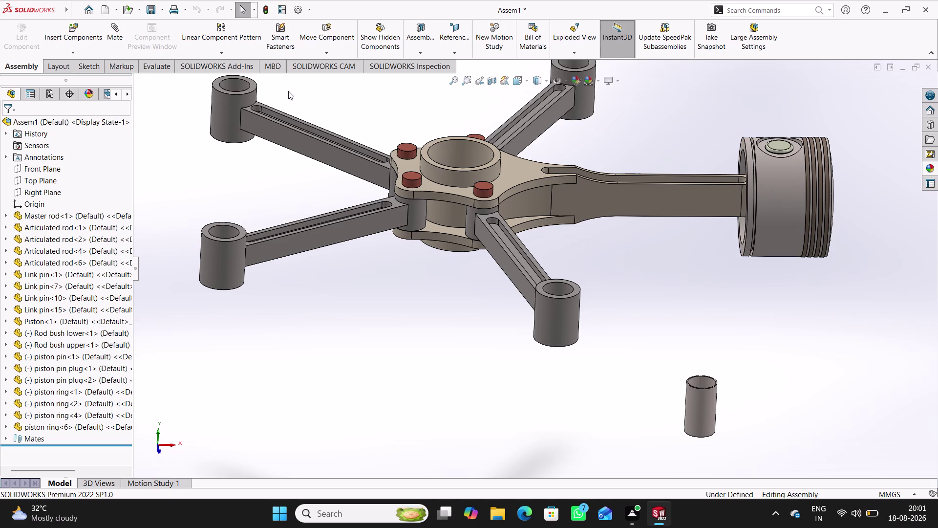
Orbit to the piston side and start Copy with Mates from the Insert Components dropdown.
middle_drag(637, 217, 591, 231)
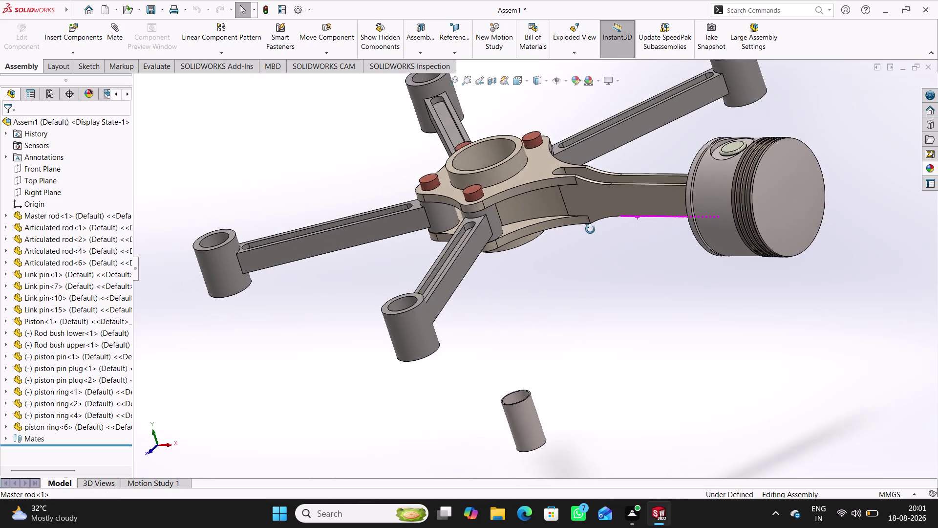
middle_drag(591, 232, 615, 271)
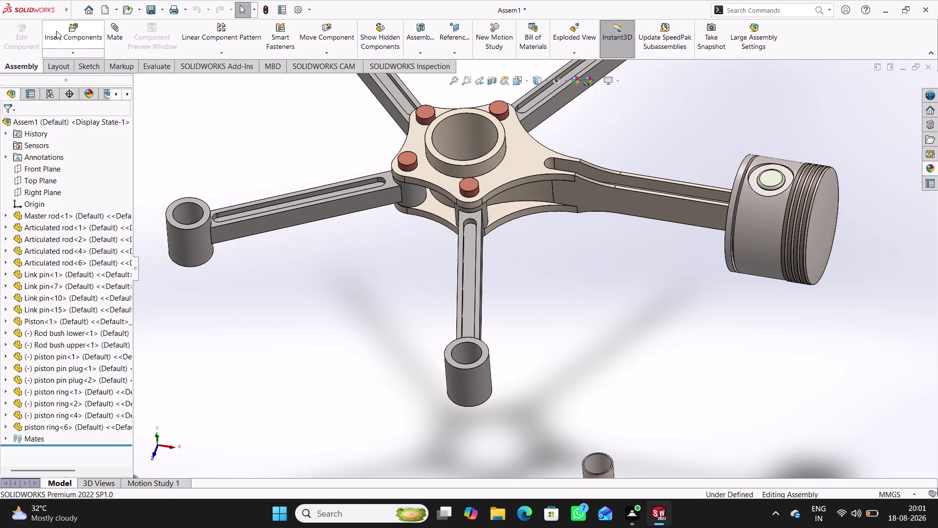
click(67, 34)
click(24, 124)
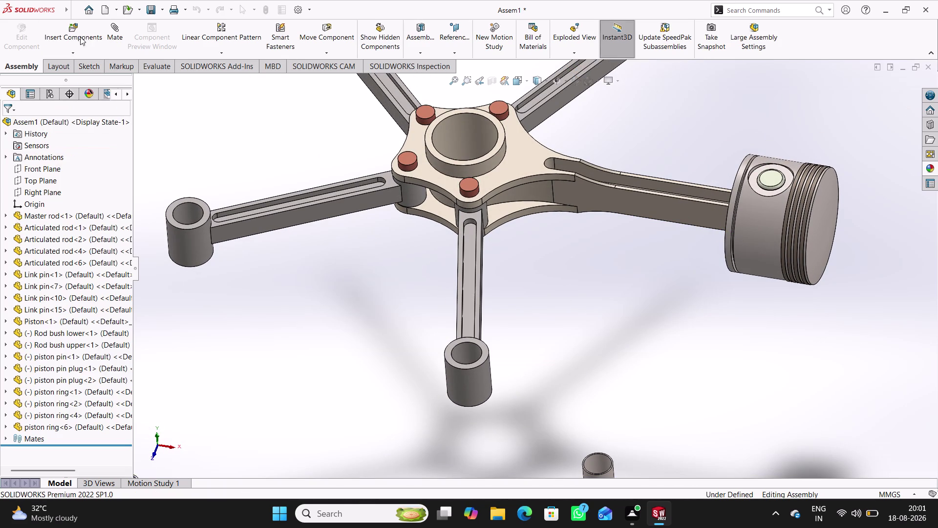
click(80, 50)
click(98, 100)
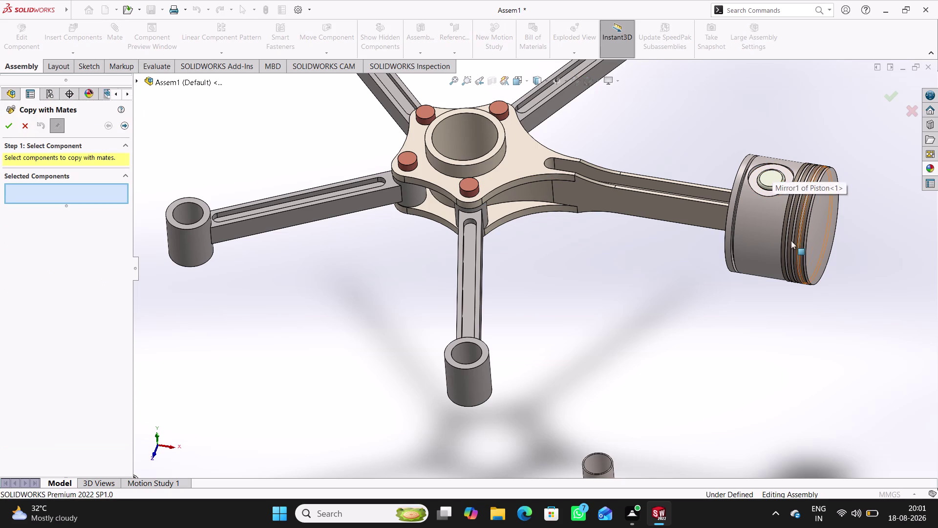
Select the piston pin plug, the piston and piston rings 1, 2, 4 and 6 to copy.
click(772, 182)
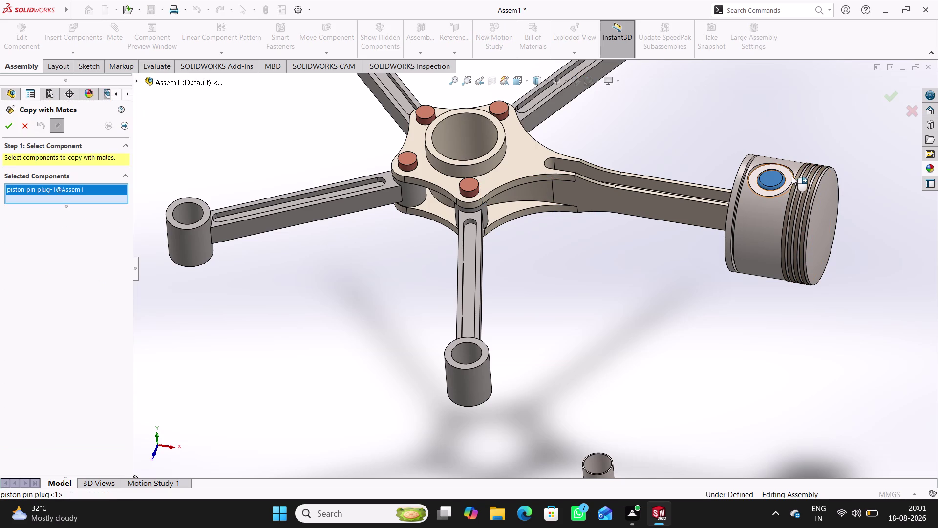
click(788, 173)
scroll(down, 3)
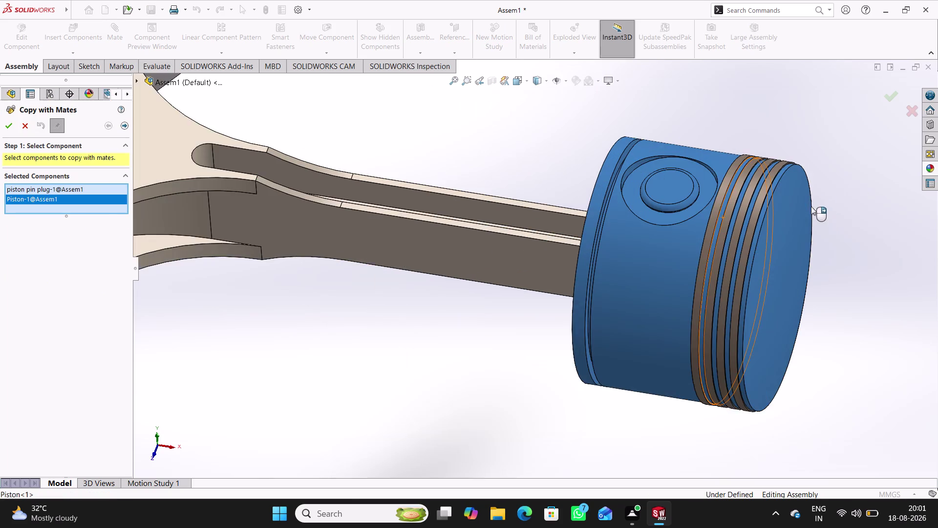
scroll(down, 3)
click(617, 165)
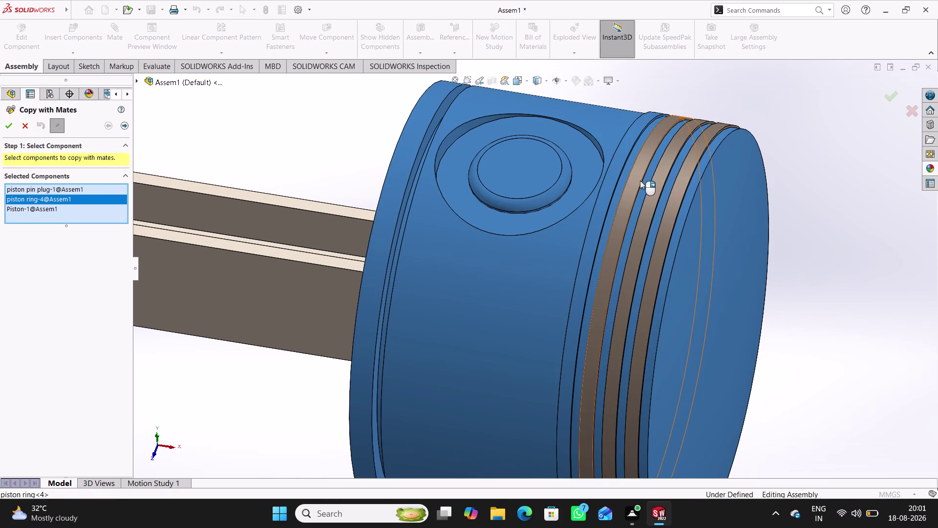
click(640, 180)
click(655, 186)
click(676, 200)
Add the piston pin to the copy set and move on to choosing mate references.
scroll(up, 3)
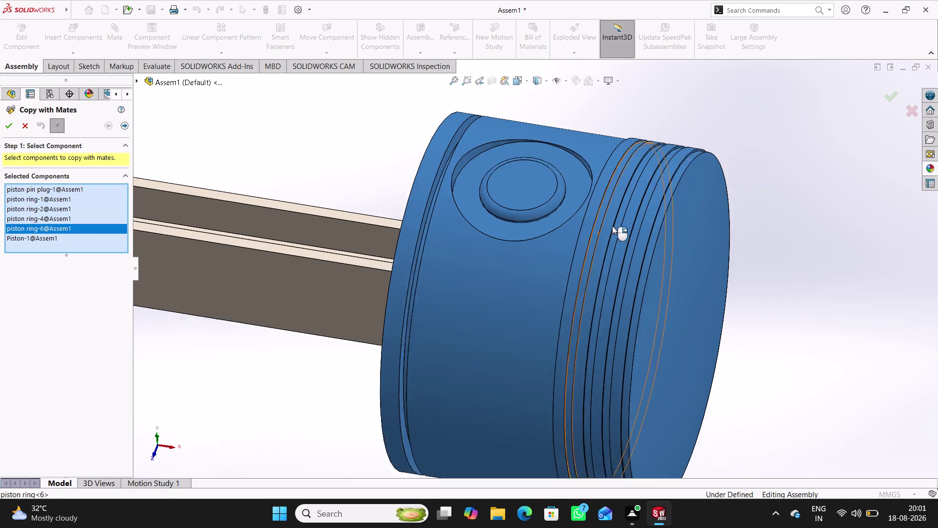
scroll(up, 3)
scroll(up, 3)
middle_drag(475, 288, 563, 249)
scroll(down, 3)
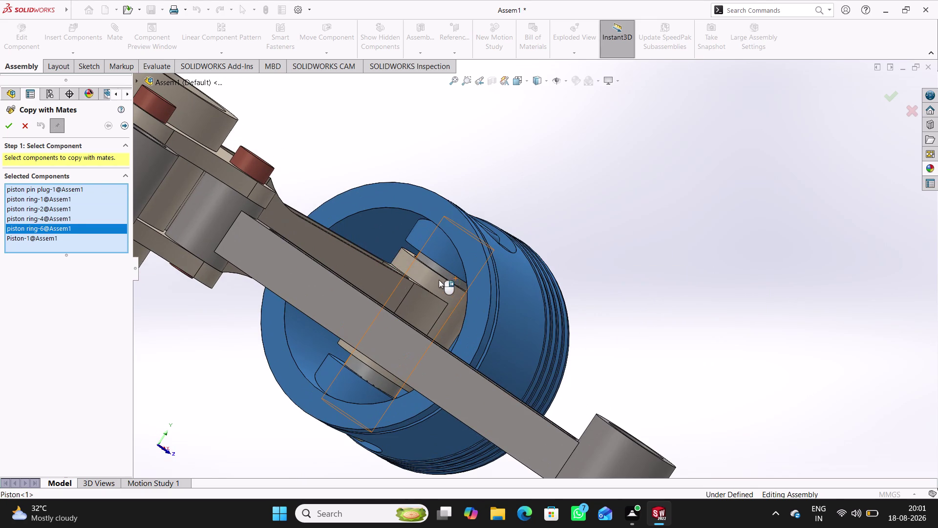
scroll(down, 3)
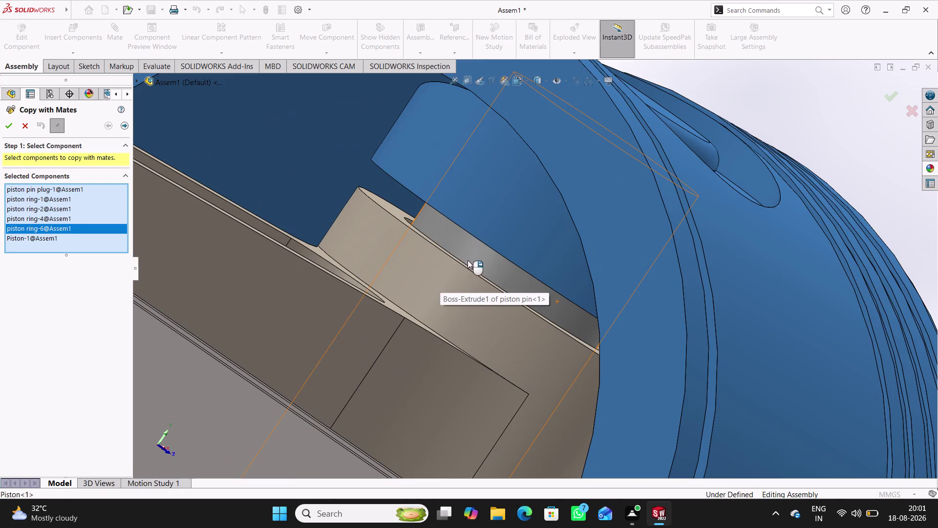
click(470, 260)
scroll(up, 3)
middle_drag(497, 269, 450, 263)
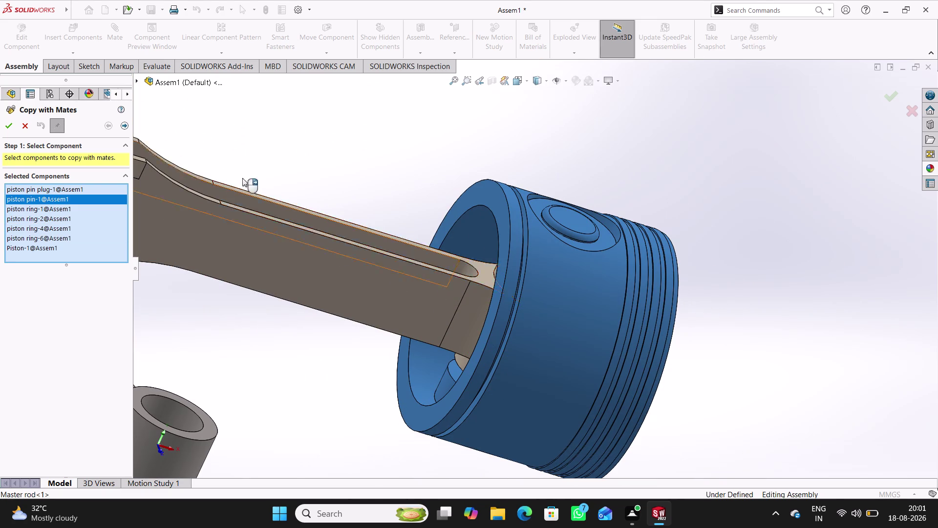
click(130, 125)
Reference Concentric9, Coincident37 and Concentric15 to another articulated rod's bore and end faces.
scroll(up, 3)
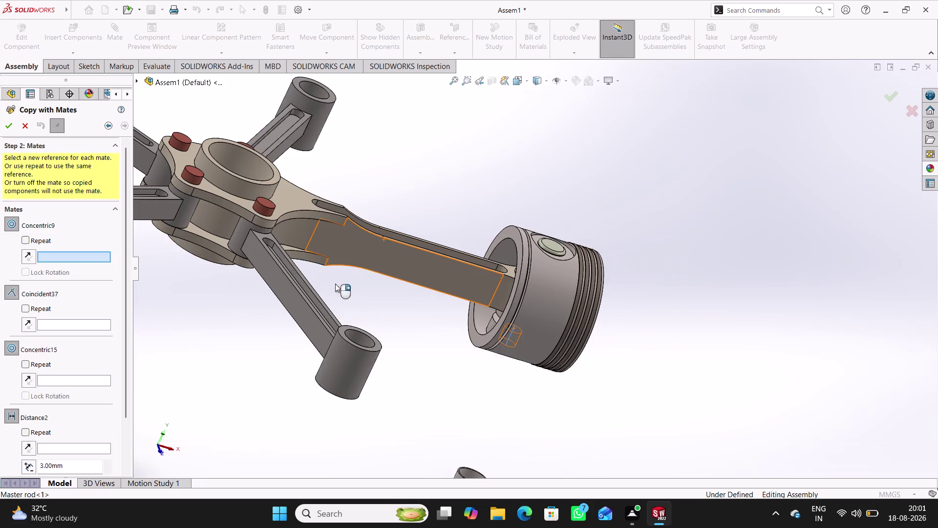
scroll(up, 3)
middle_drag(427, 322, 402, 336)
scroll(down, 3)
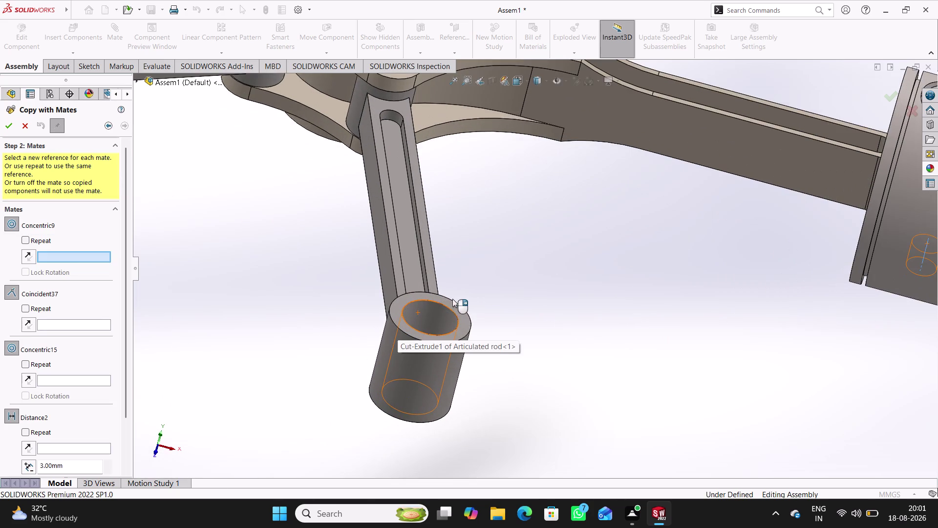
click(452, 298)
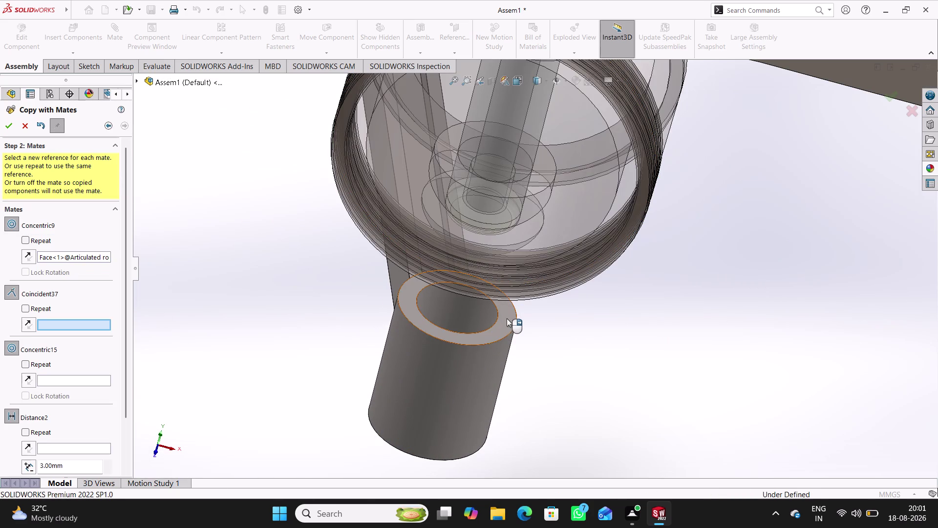
click(507, 318)
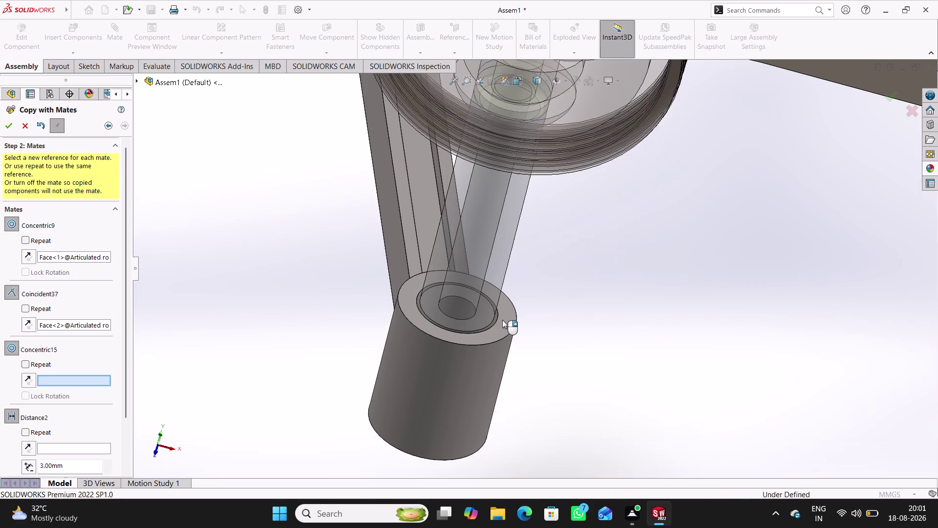
click(495, 258)
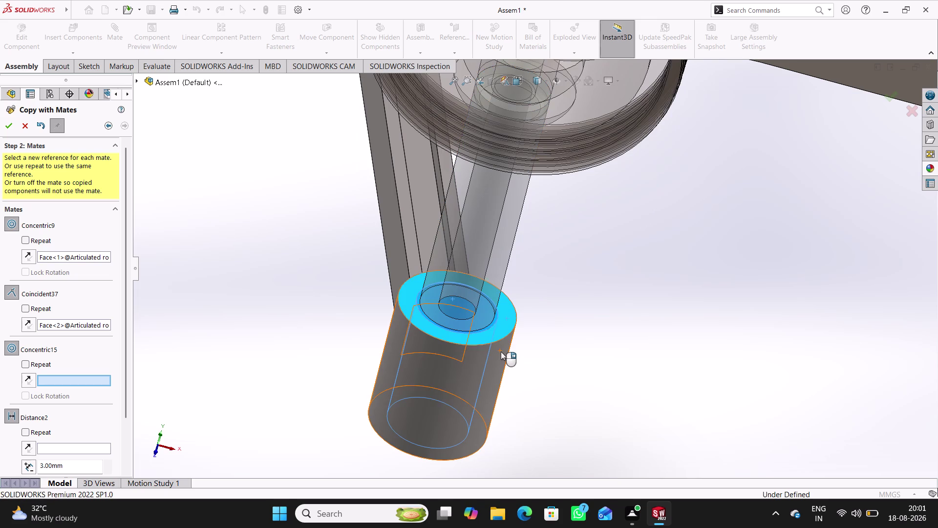
scroll(up, 3)
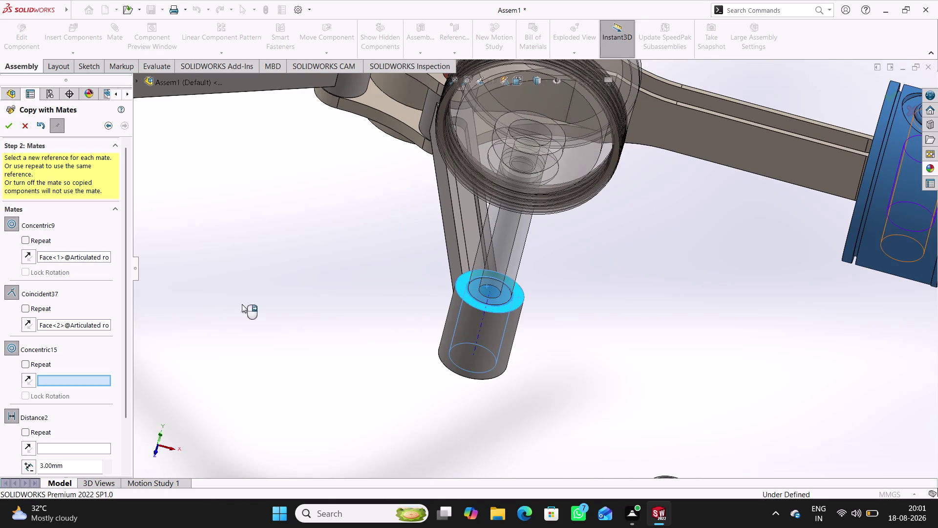
click(492, 332)
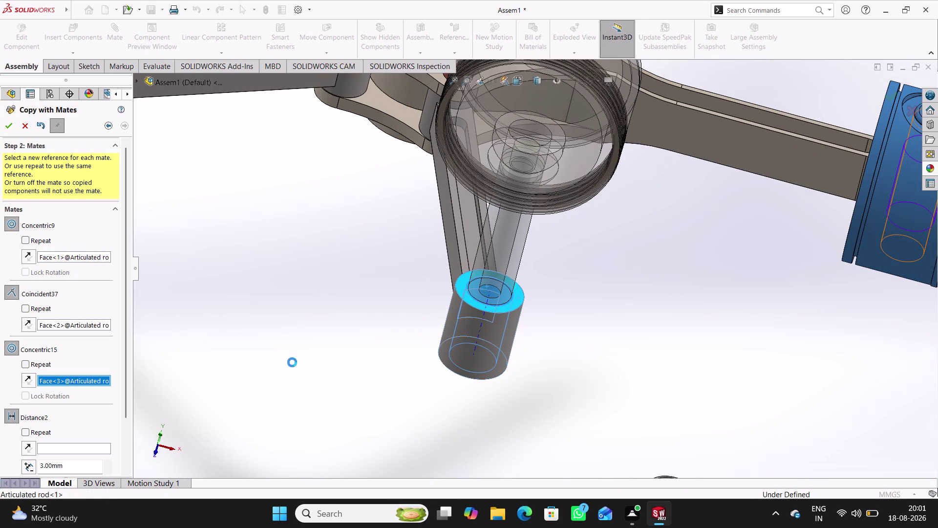
Pick a rod edge and a plane for the distance mate, which over-defines the assembly.
scroll(down, 3)
scroll(up, 3)
middle_drag(605, 401, 529, 356)
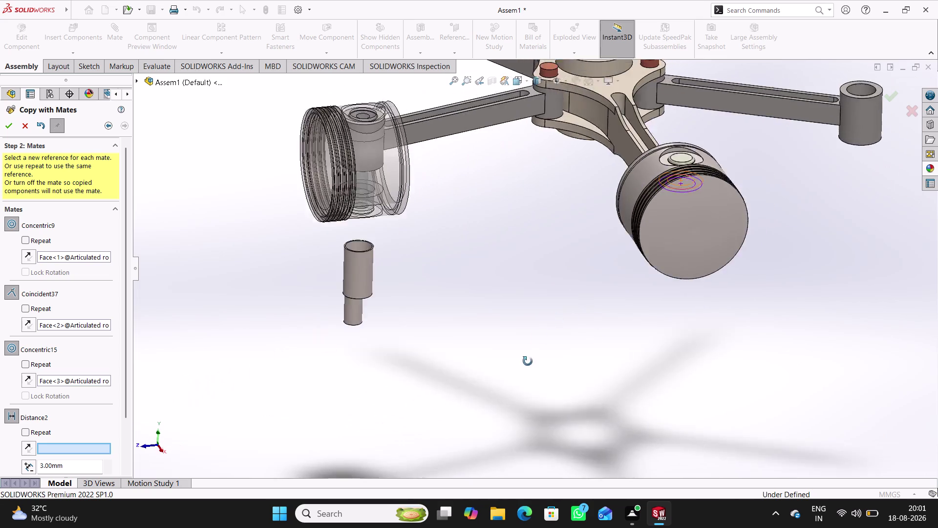
middle_drag(530, 356, 511, 405)
scroll(down, 3)
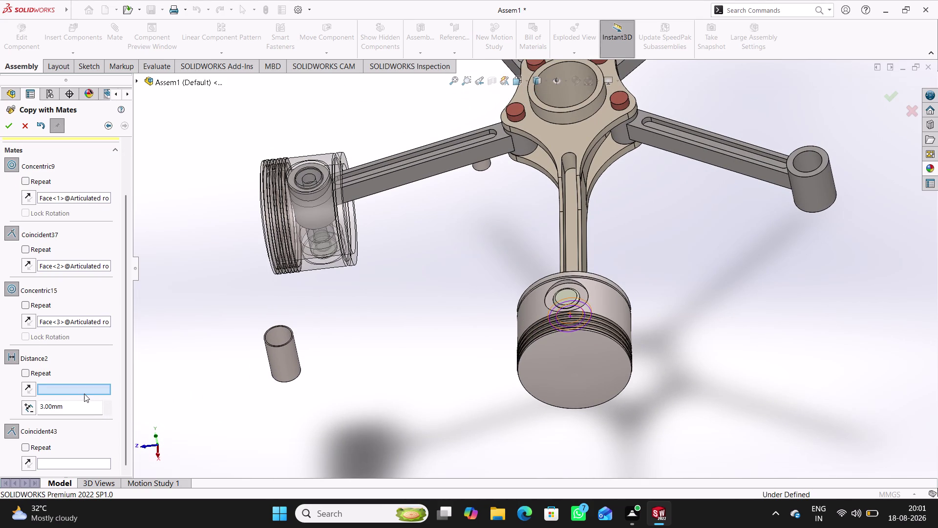
scroll(down, 3)
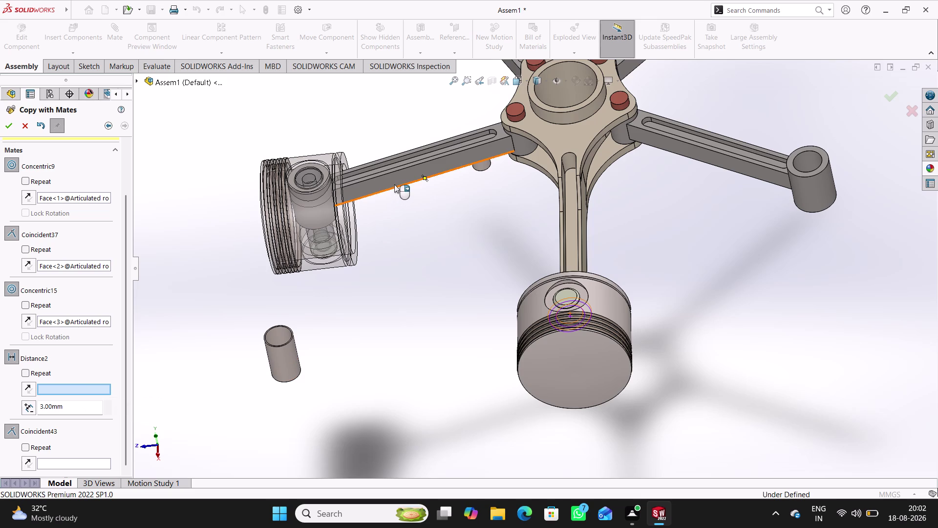
click(137, 80)
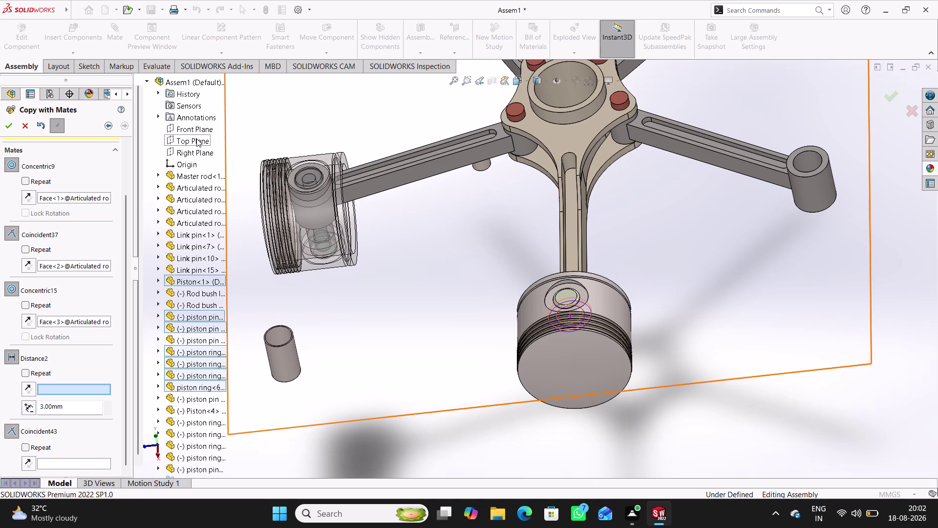
click(200, 128)
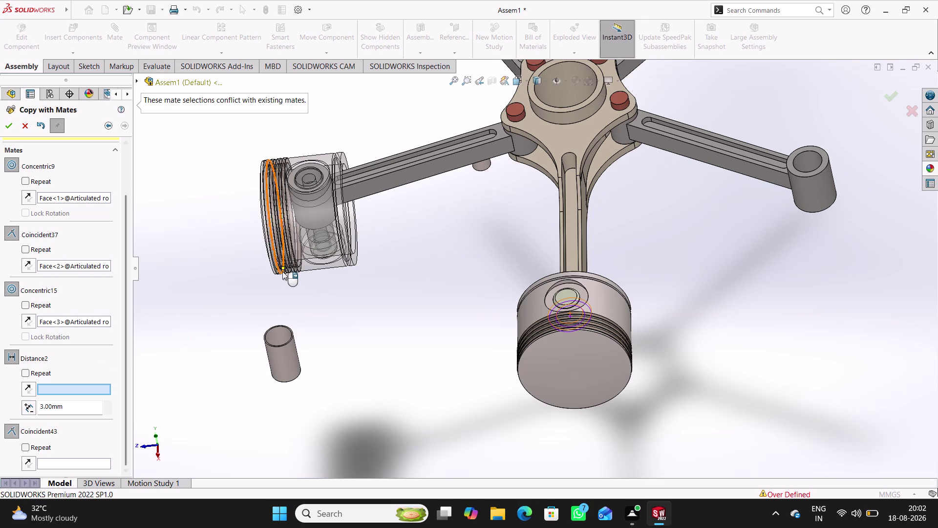
middle_drag(281, 272, 271, 215)
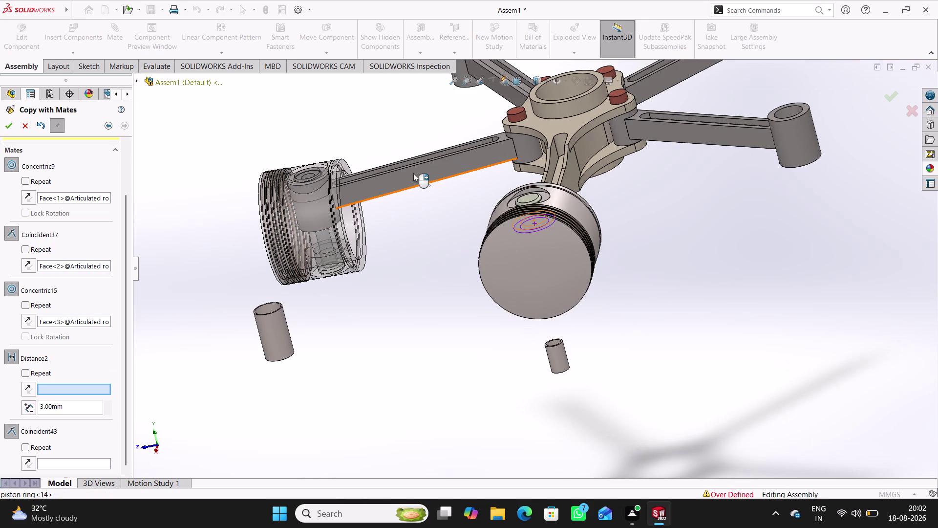
click(137, 78)
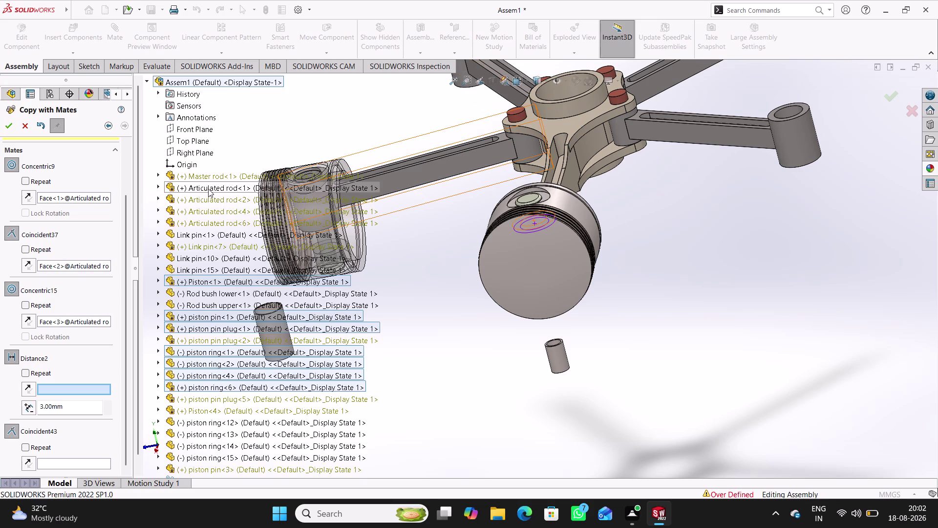
click(159, 186)
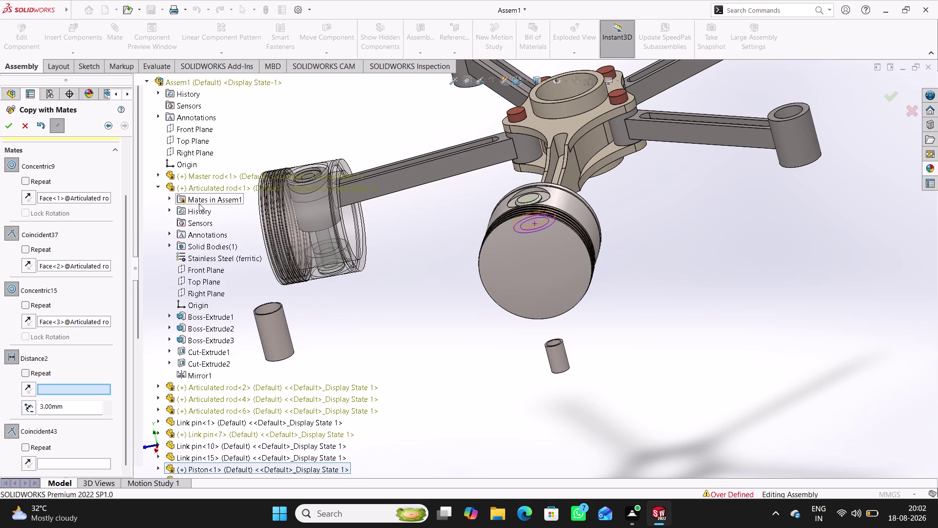
click(207, 266)
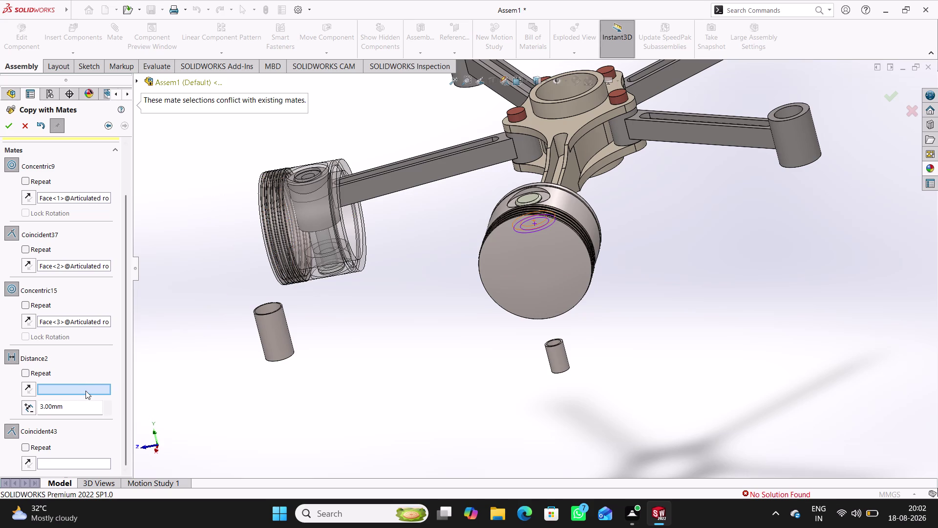
scroll(down, 3)
click(26, 127)
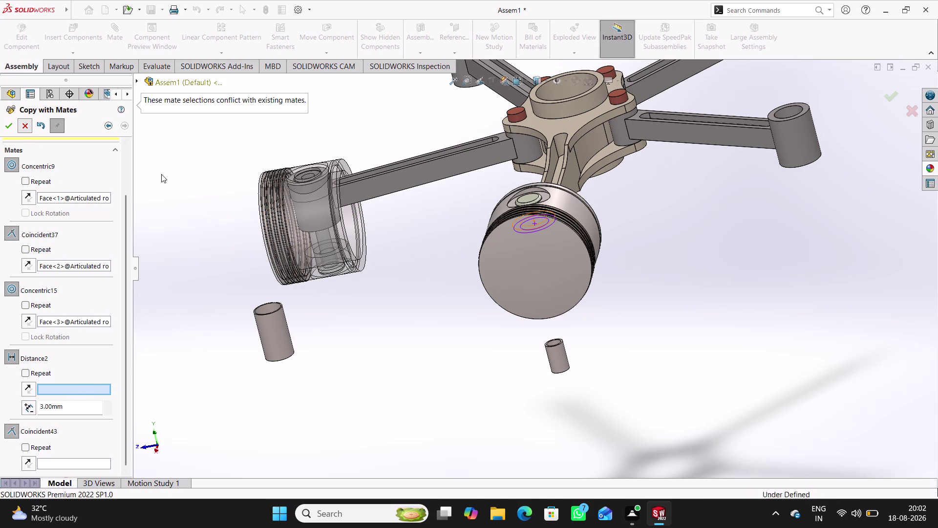
click(41, 123)
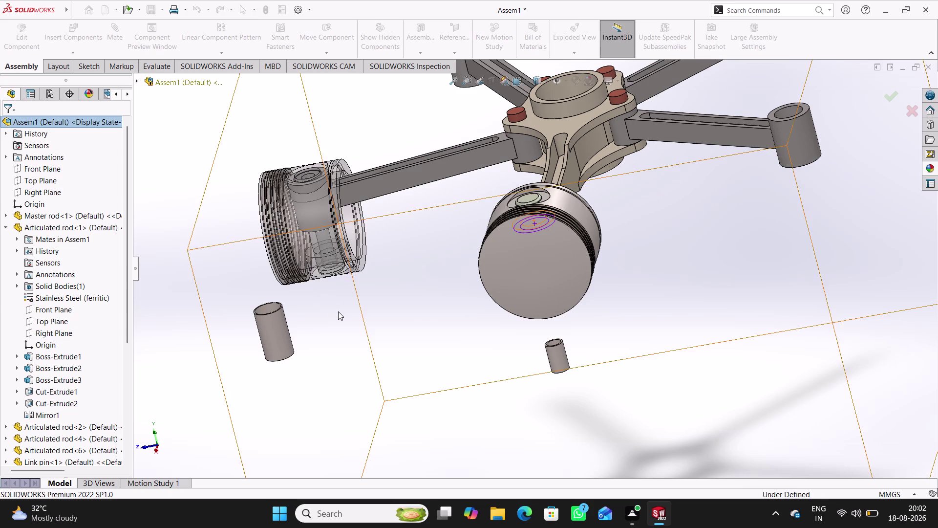
middle_drag(363, 326, 421, 304)
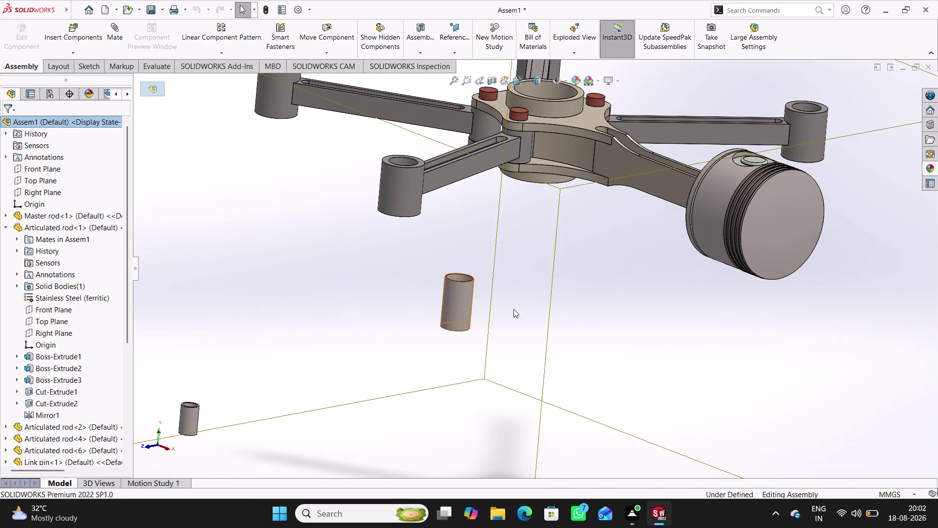
click(514, 309)
middle_drag(571, 270, 565, 312)
scroll(down, 3)
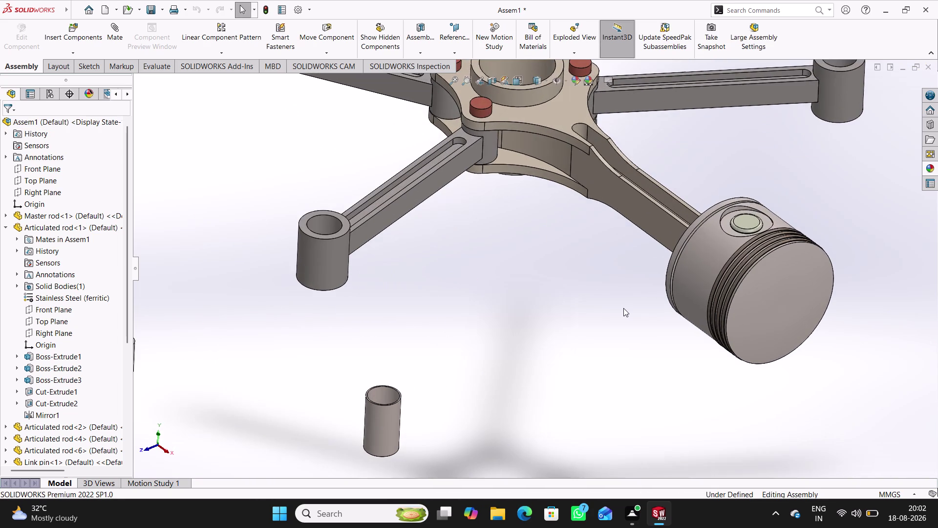
scroll(up, 3)
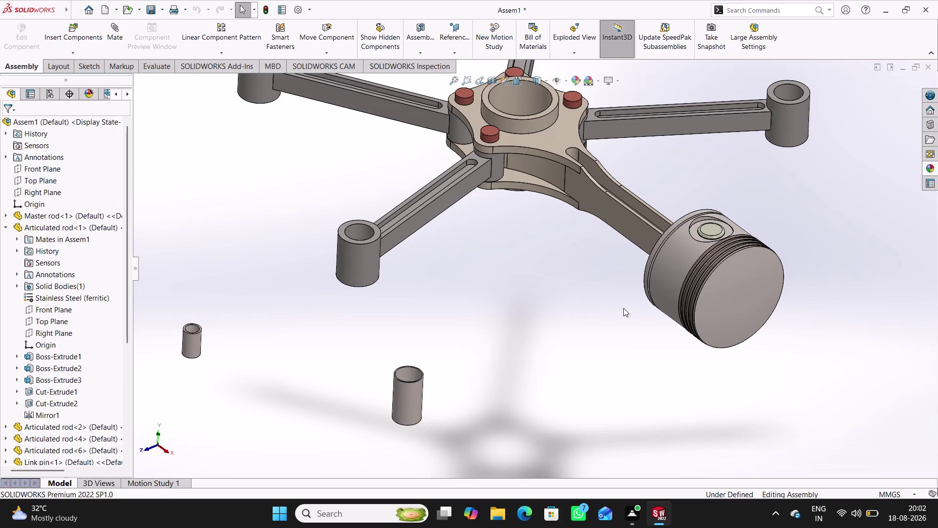
middle_drag(689, 356, 647, 388)
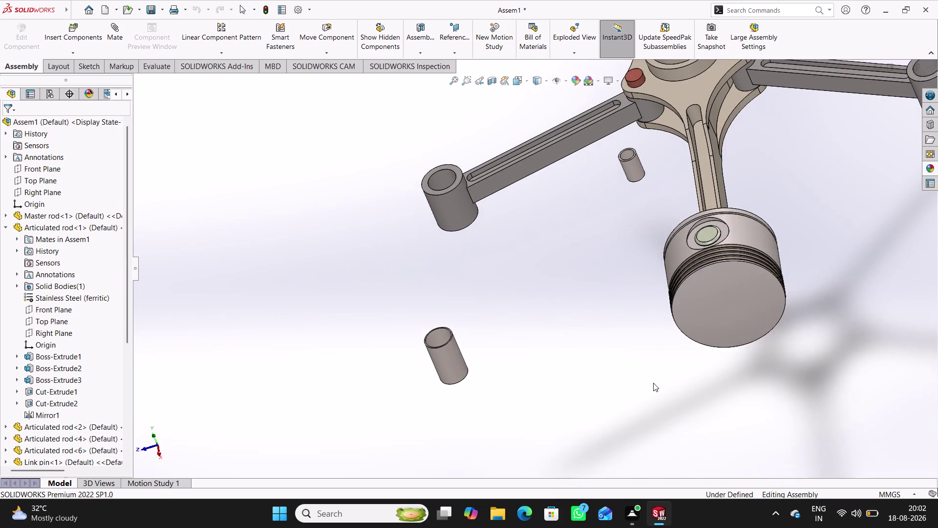
scroll(up, 3)
scroll(up, 3)
middle_drag(686, 222, 687, 226)
scroll(down, 3)
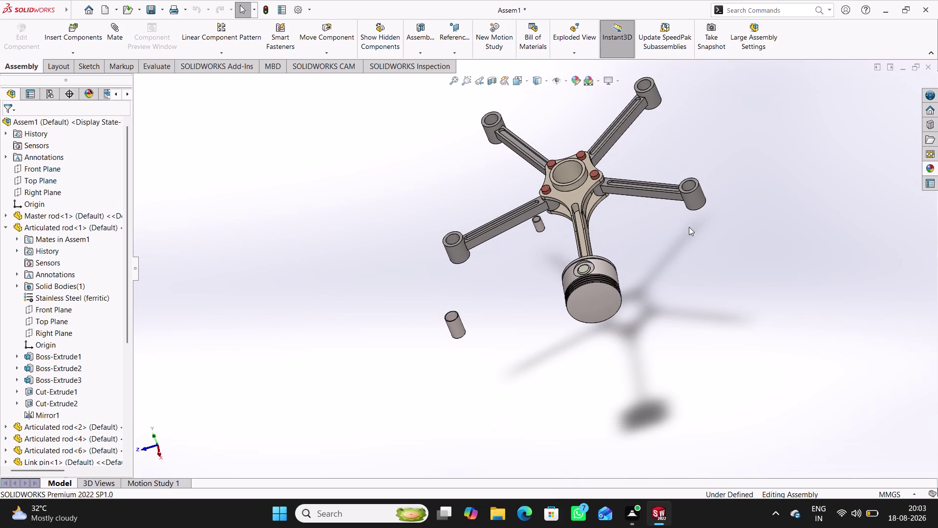
middle_drag(690, 228, 697, 277)
scroll(down, 3)
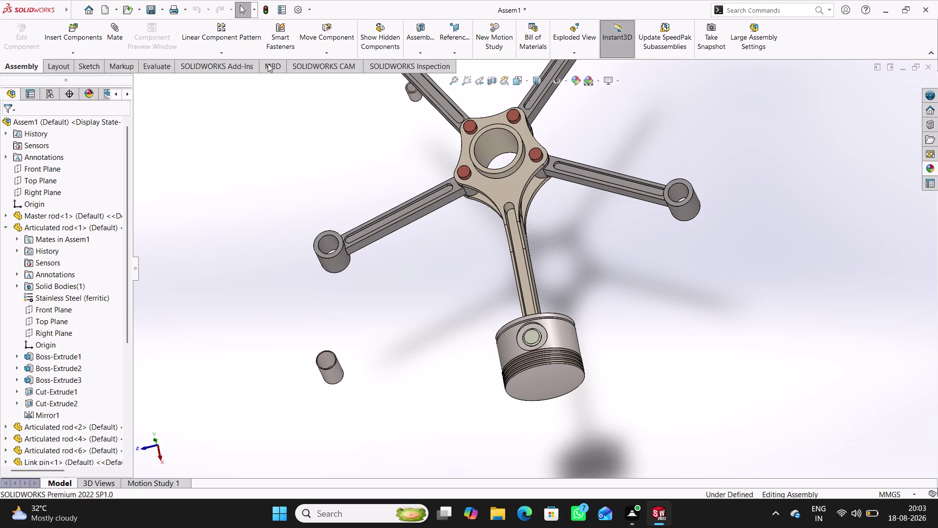
click(230, 55)
click(237, 75)
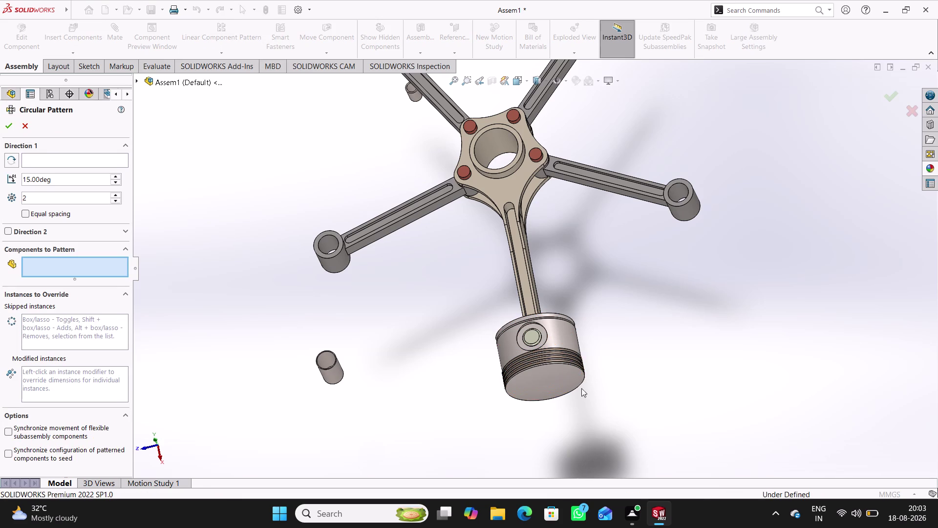
drag(603, 428, 480, 280)
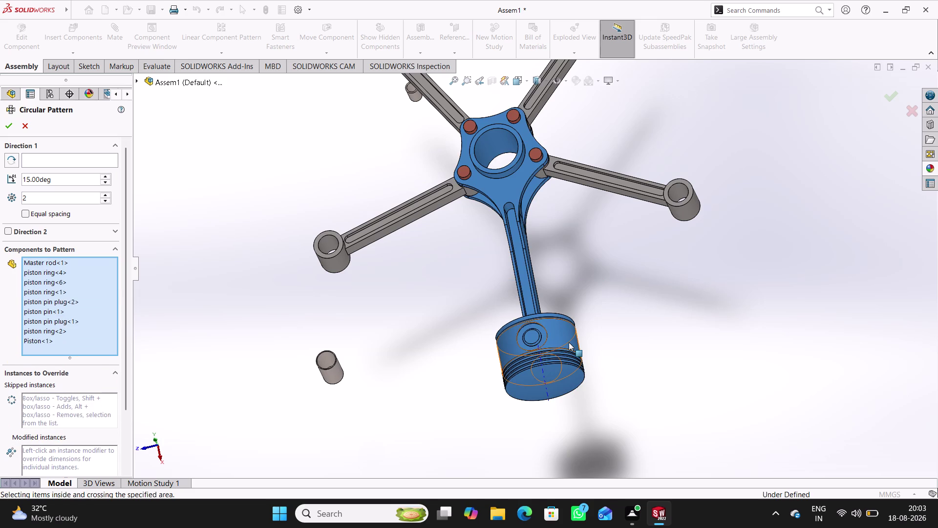
right_click(60, 261)
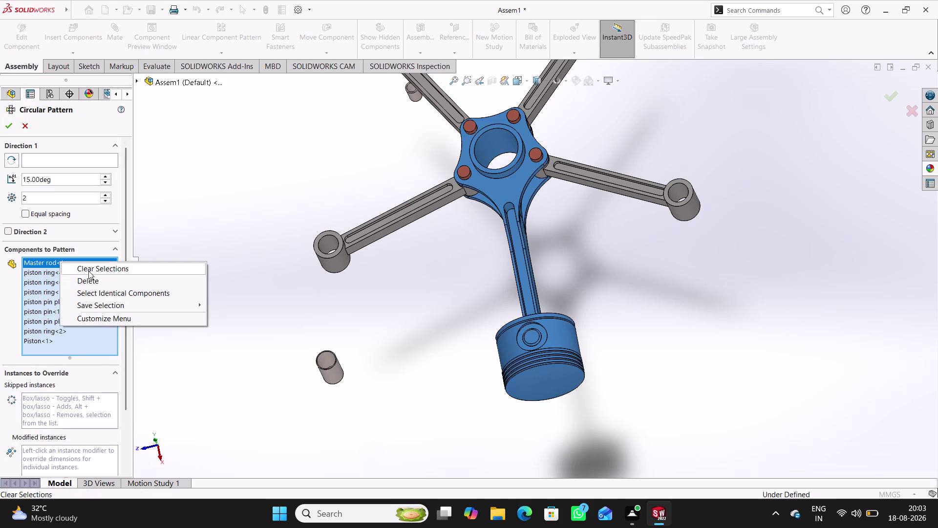
click(103, 279)
middle_drag(221, 380, 212, 355)
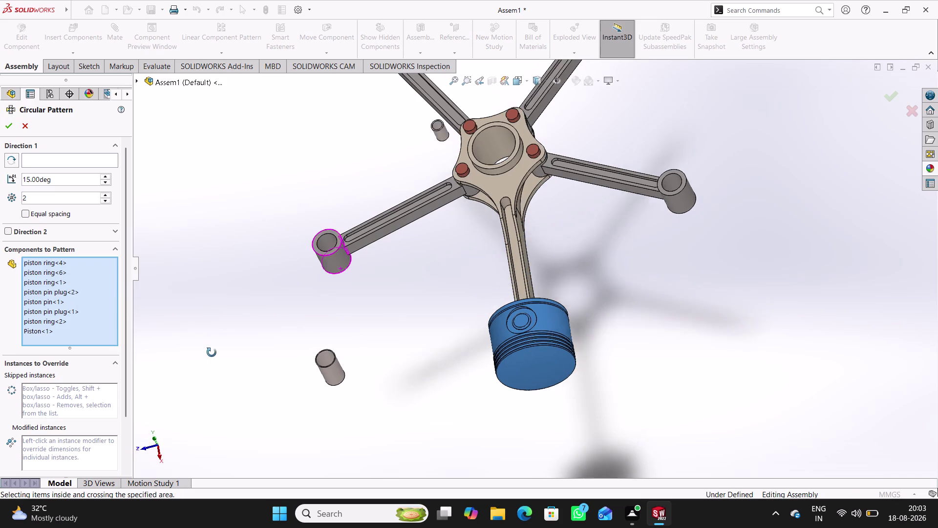
middle_drag(213, 354, 115, 386)
scroll(down, 3)
middle_drag(316, 407, 265, 399)
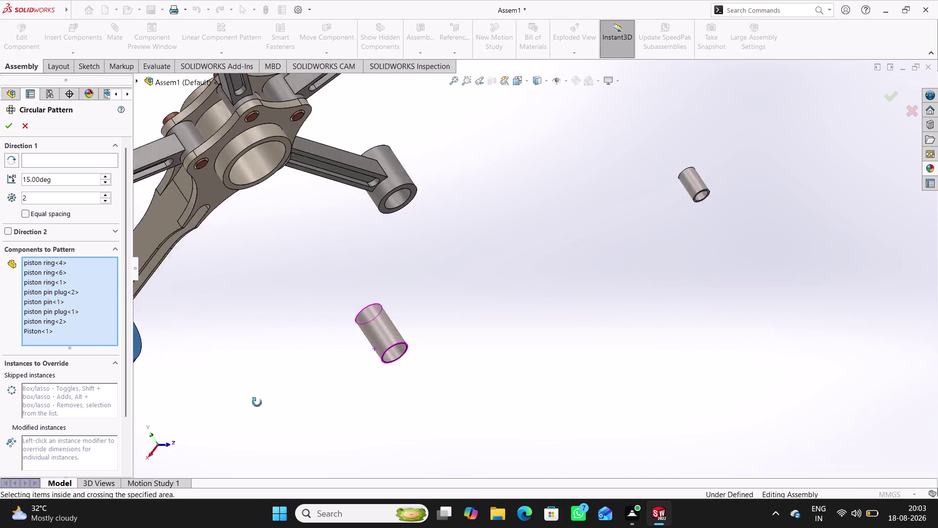
middle_drag(265, 399, 268, 431)
scroll(up, 3)
middle_drag(315, 351, 315, 358)
scroll(down, 3)
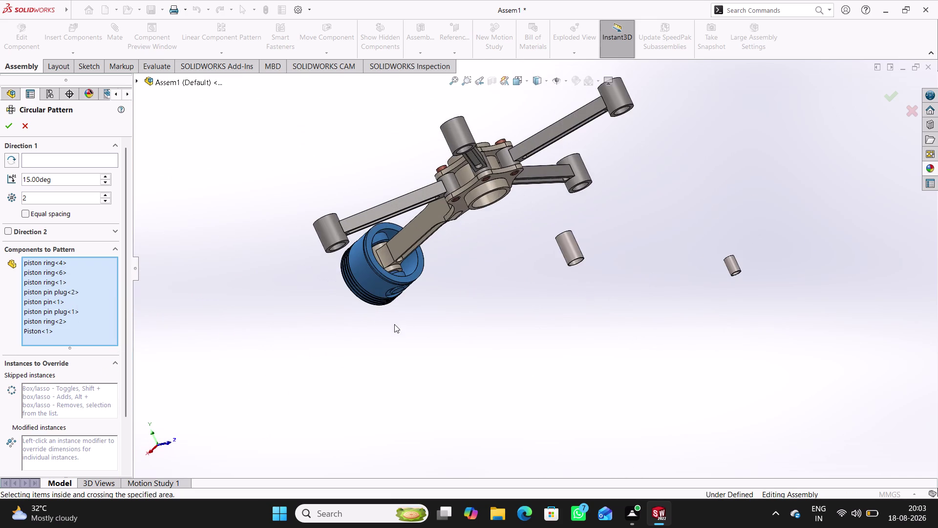
middle_drag(395, 329, 635, 371)
scroll(down, 3)
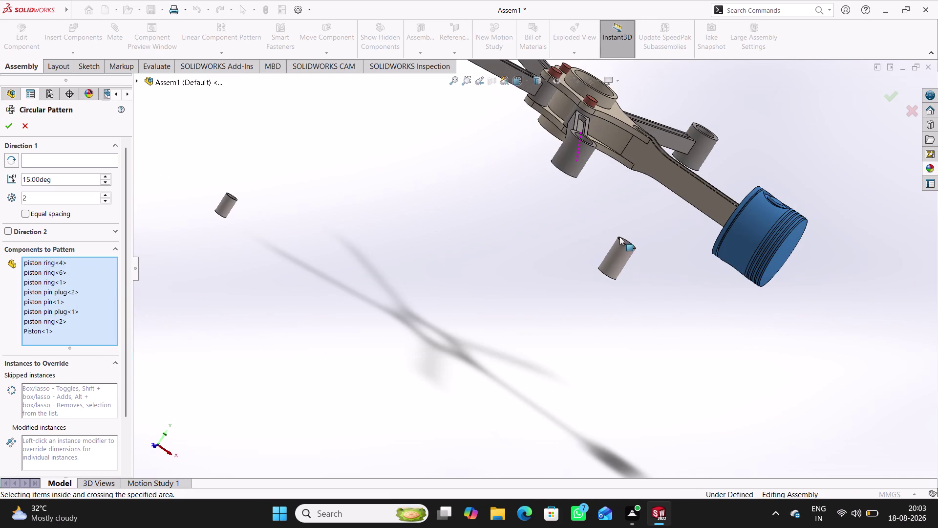
scroll(down, 3)
middle_drag(629, 221, 591, 239)
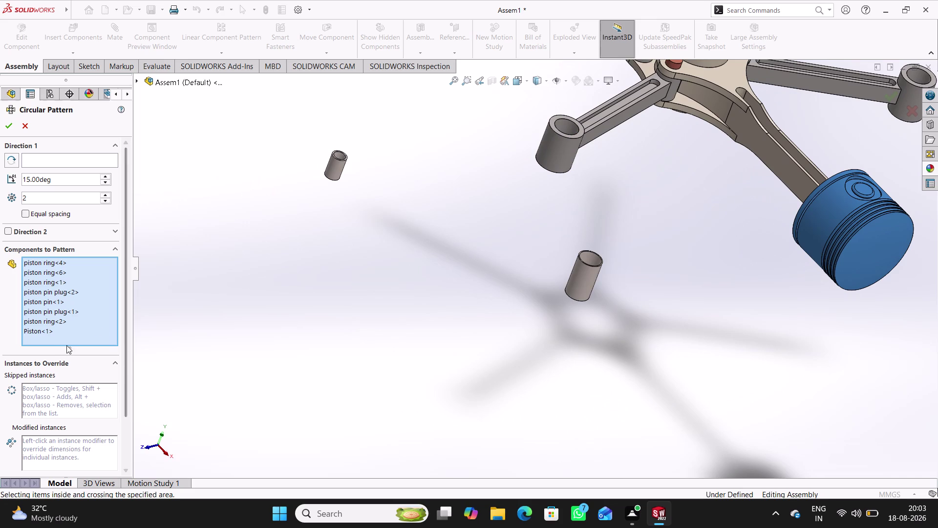
click(96, 167)
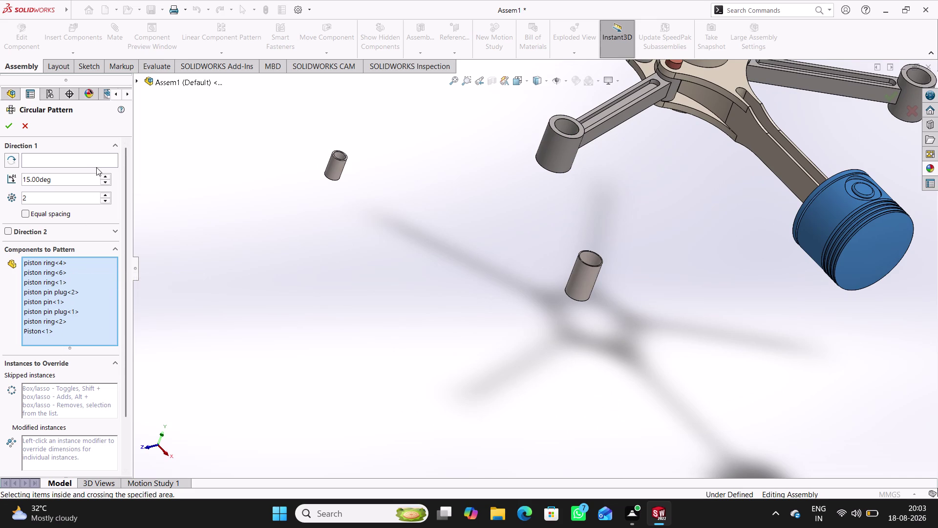
scroll(up, 3)
scroll(down, 3)
scroll(down, 3)
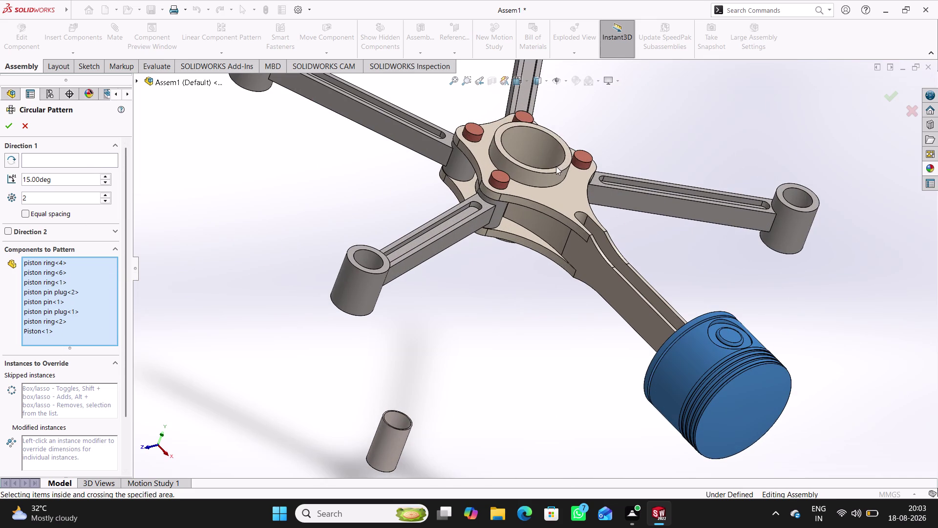
click(553, 170)
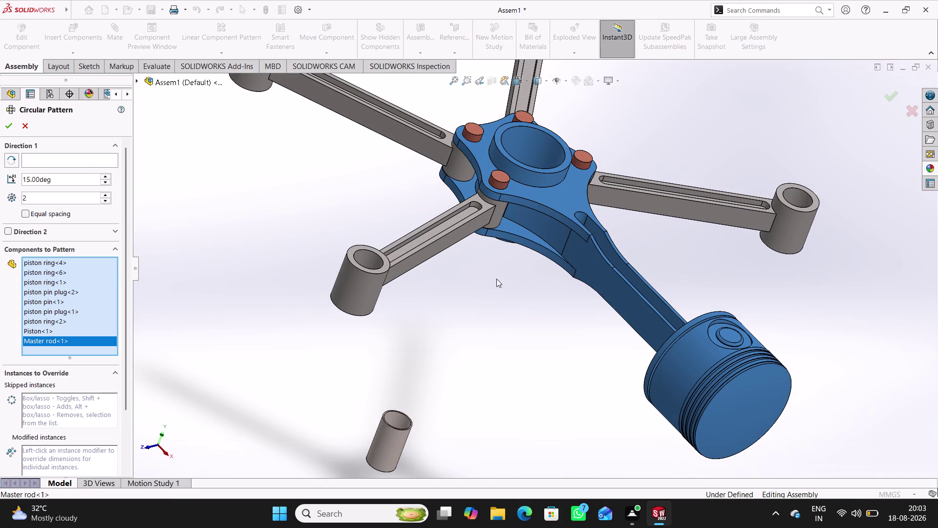
right_click(55, 340)
click(79, 357)
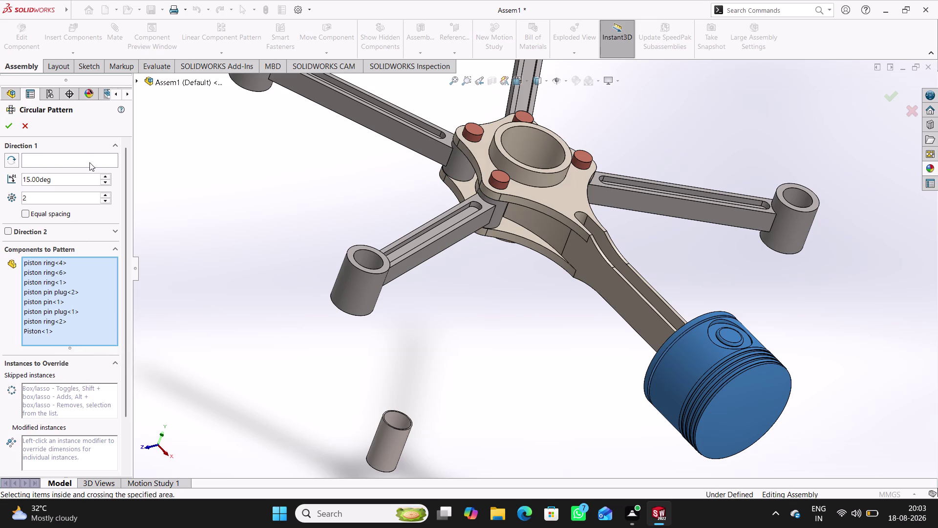
click(89, 163)
click(538, 172)
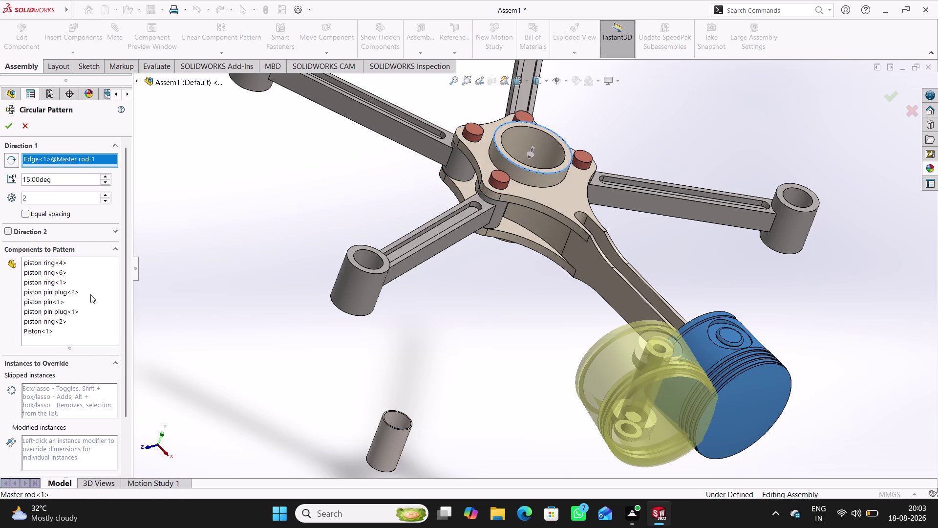
triple_click(104, 176)
click(104, 177)
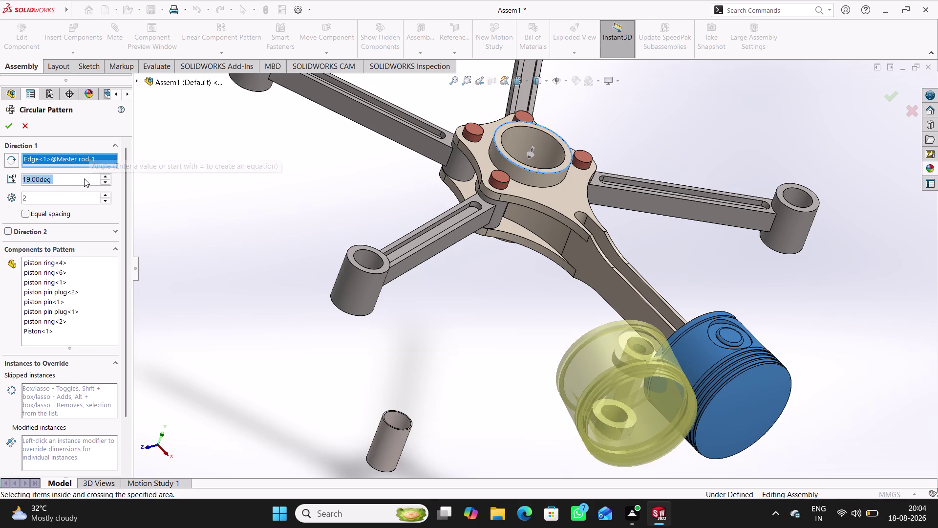
text(75)
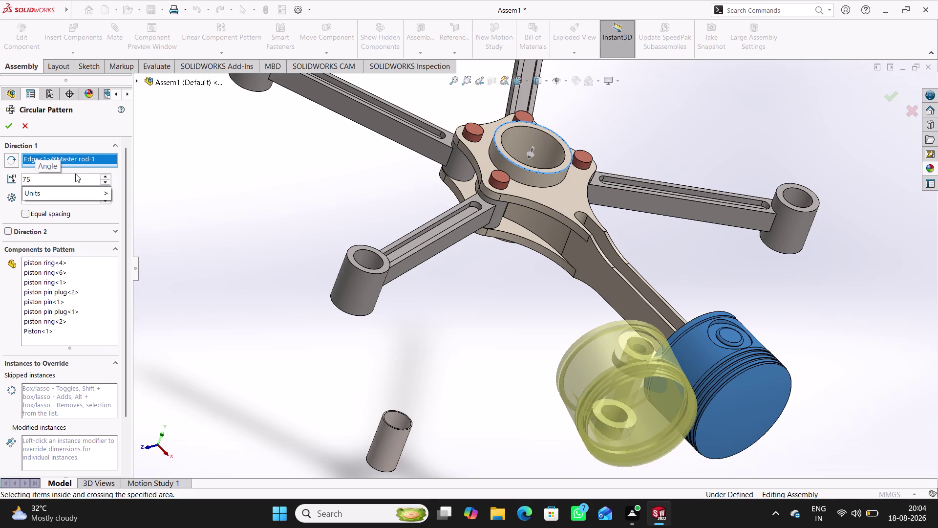
click(237, 230)
middle_drag(495, 340, 483, 348)
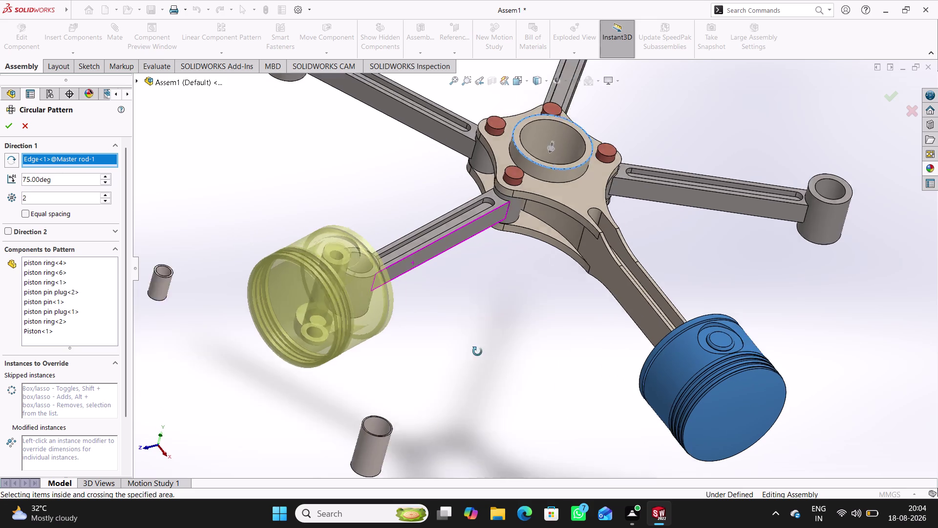
middle_drag(483, 347, 460, 360)
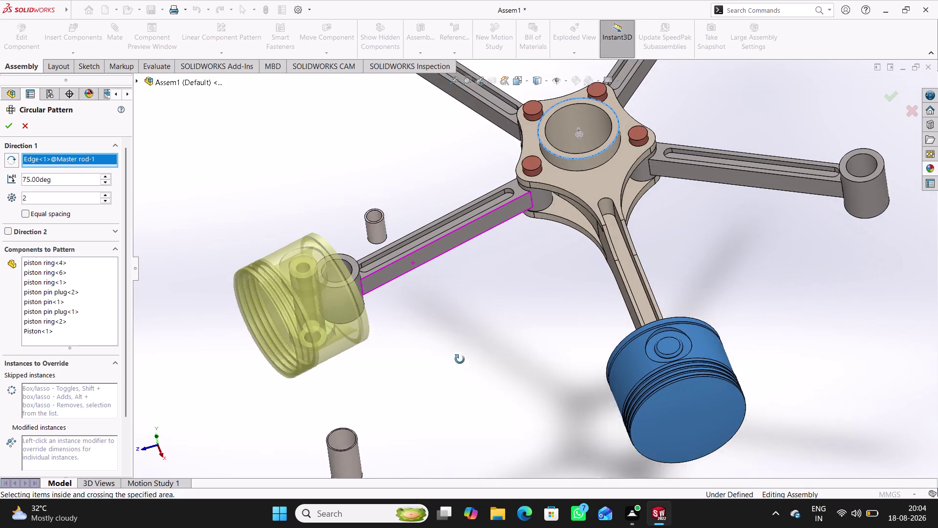
middle_drag(460, 359, 467, 354)
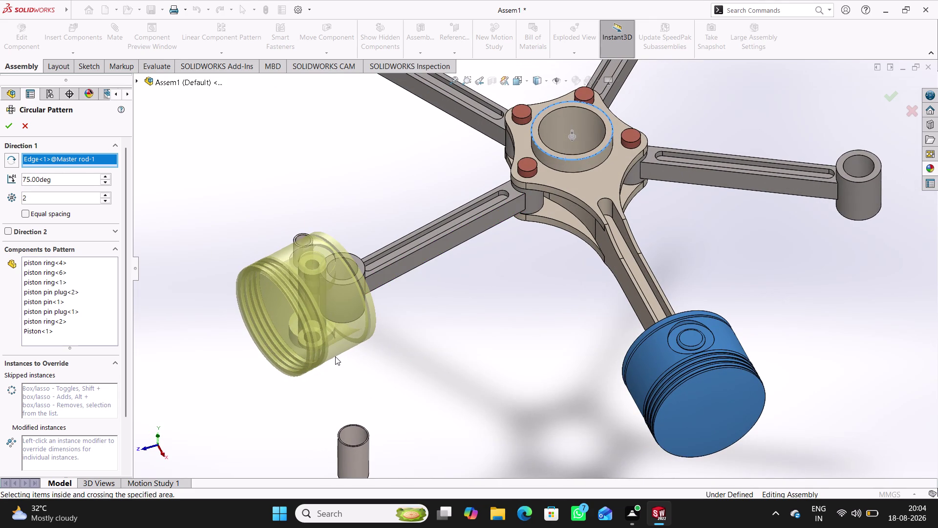
click(104, 195)
double_click(105, 195)
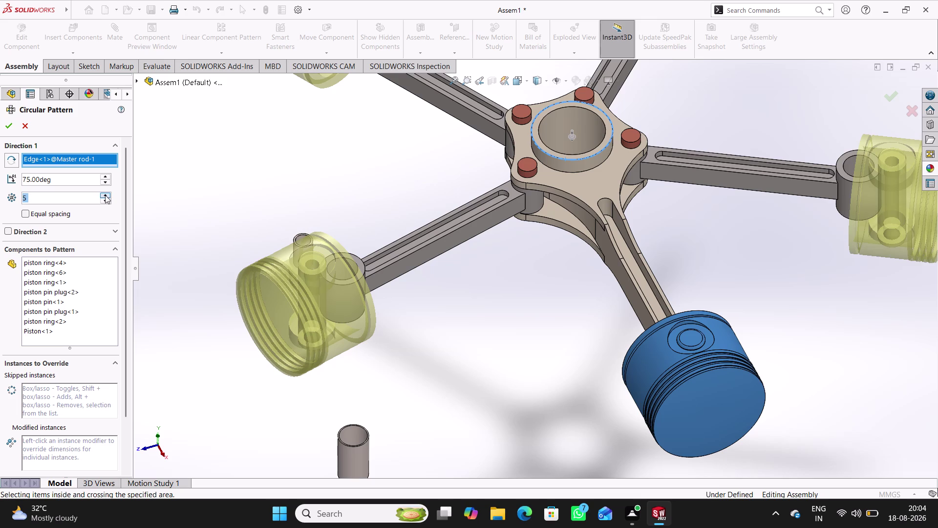
scroll(up, 3)
middle_drag(505, 266, 535, 255)
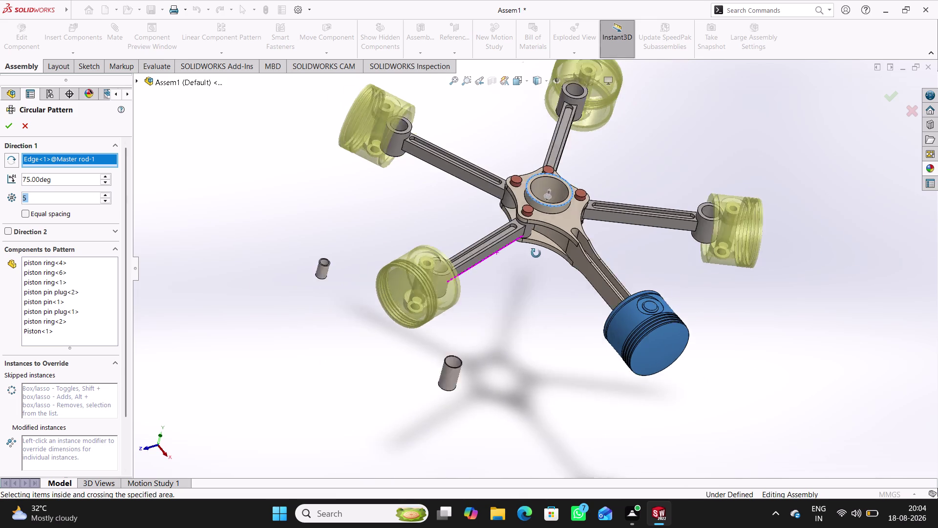
middle_drag(535, 254, 517, 315)
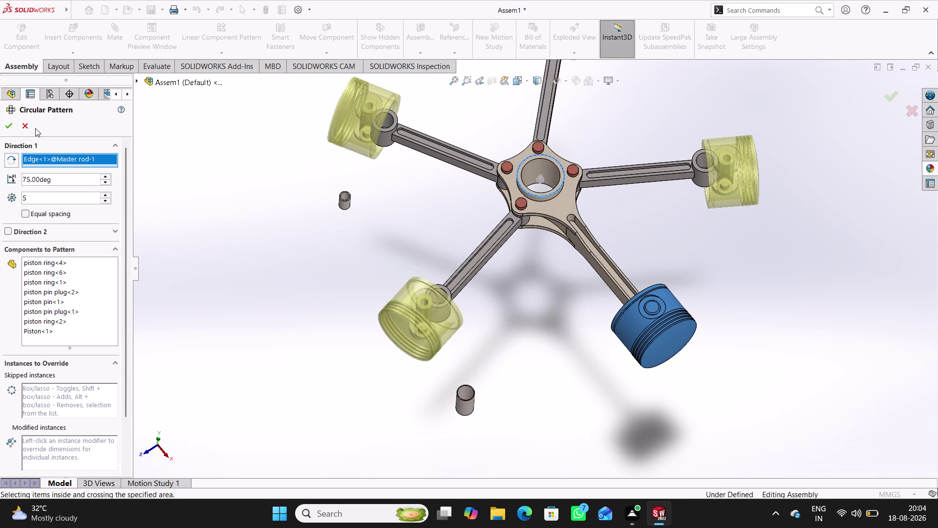
click(25, 124)
Box-select and then deselect the master rod and its piston while orbiting the assembly.
click(256, 298)
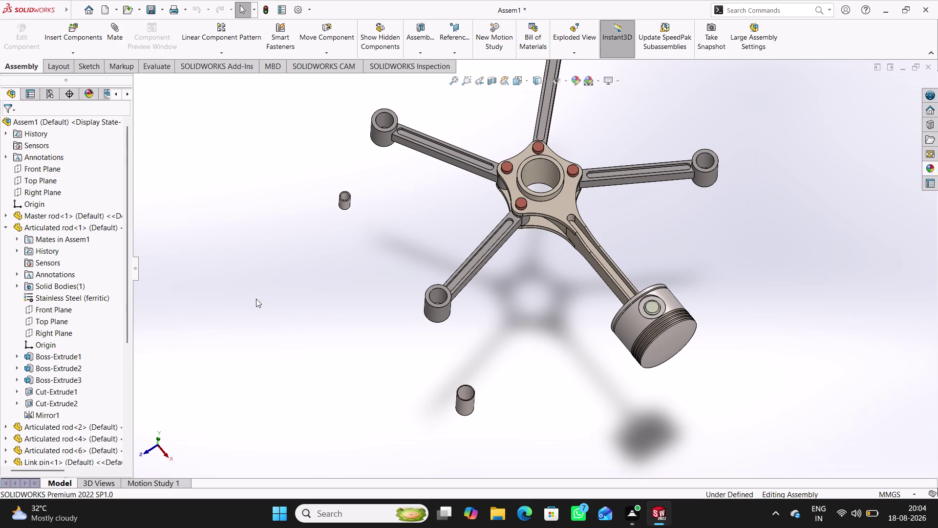
drag(710, 421, 593, 272)
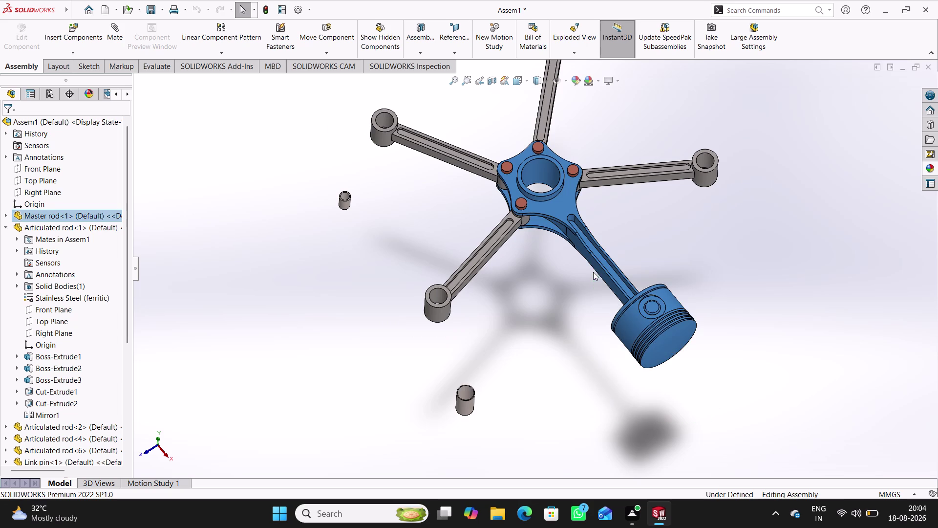
click(570, 388)
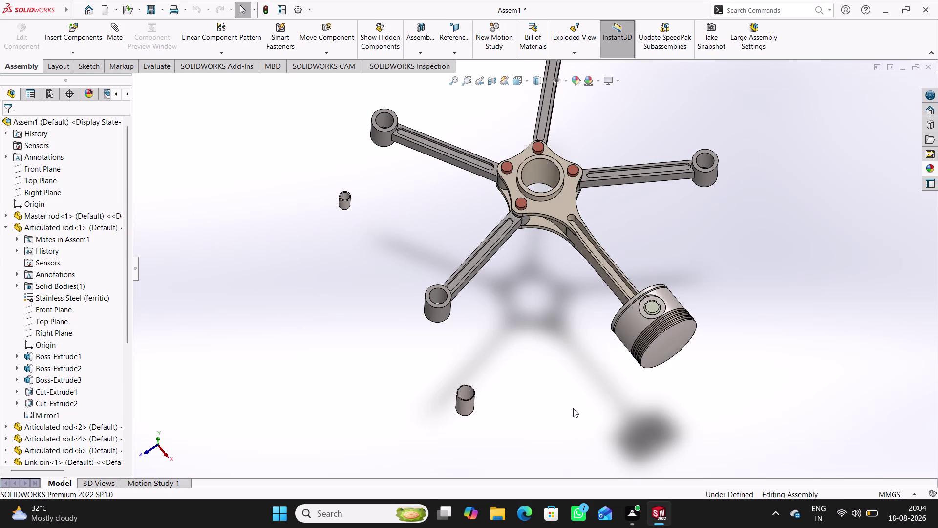
middle_drag(573, 408, 612, 391)
drag(648, 424, 625, 270)
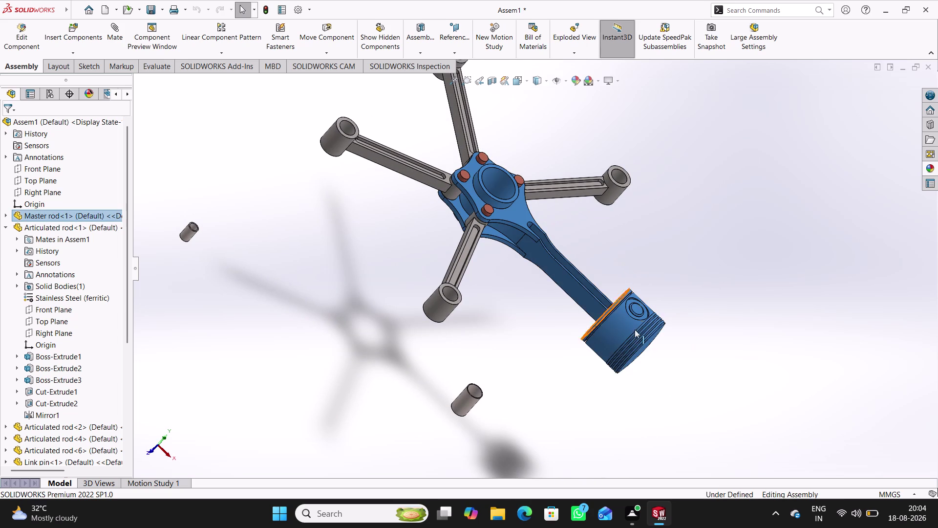
click(547, 389)
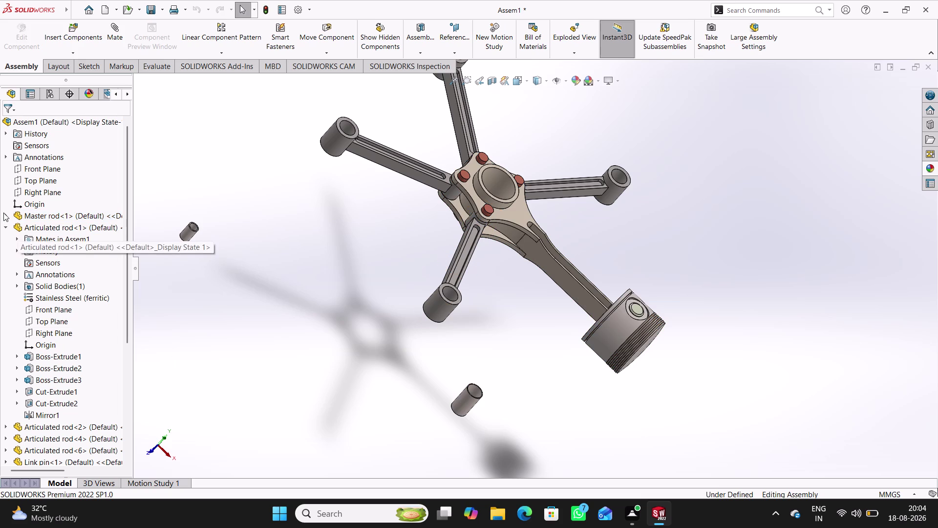
click(3, 212)
click(481, 367)
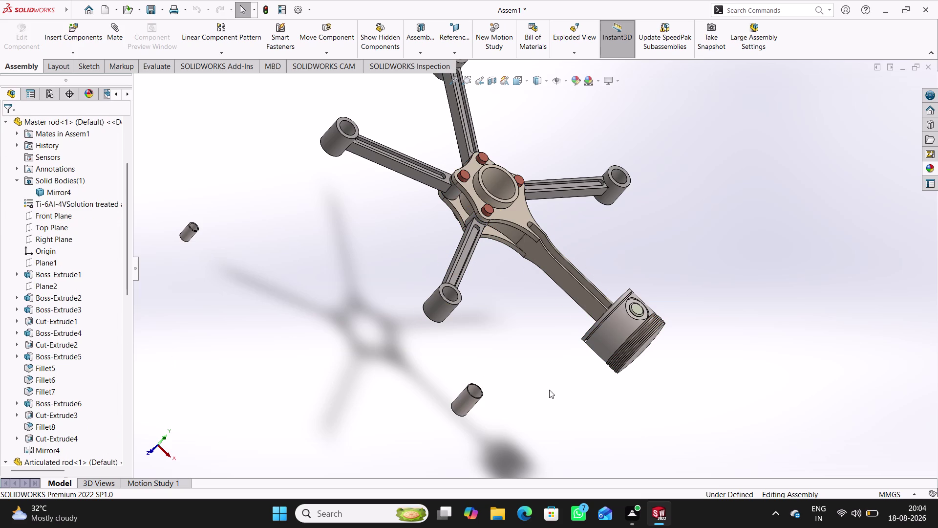
middle_drag(549, 389, 559, 364)
Ctrl-drag Piston<1> to drop the first piston copy right of the master rod.
drag(602, 340, 730, 353)
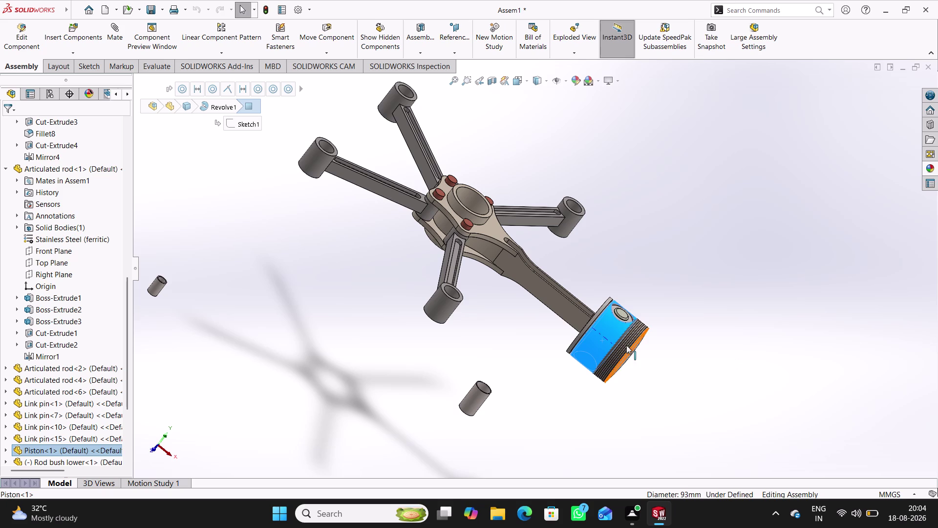
drag(615, 337, 795, 225)
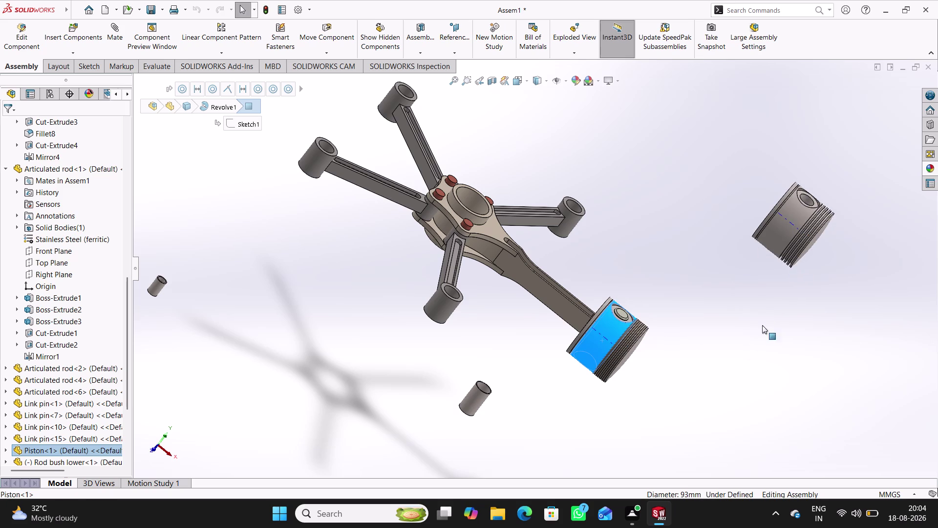
drag(605, 340, 761, 332)
click(696, 373)
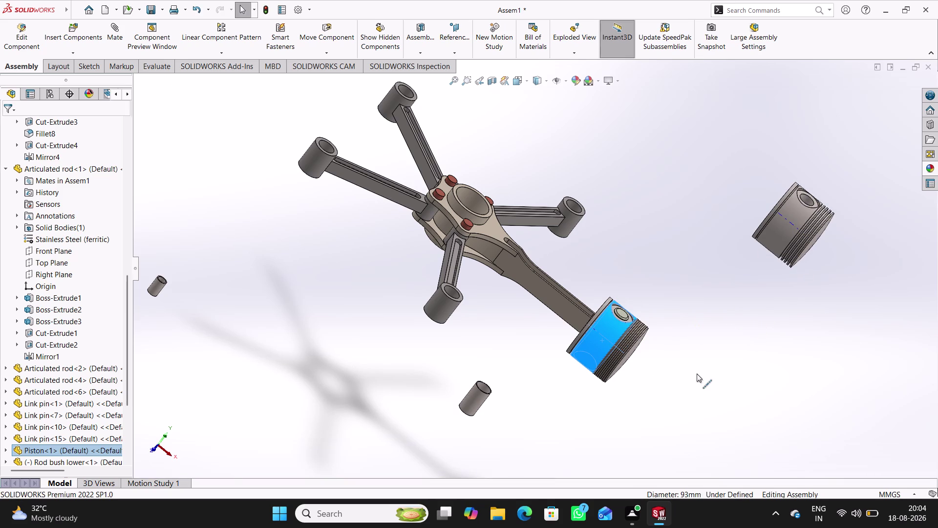
drag(610, 335, 714, 336)
click(708, 340)
click(617, 371)
drag(621, 341, 731, 350)
click(730, 353)
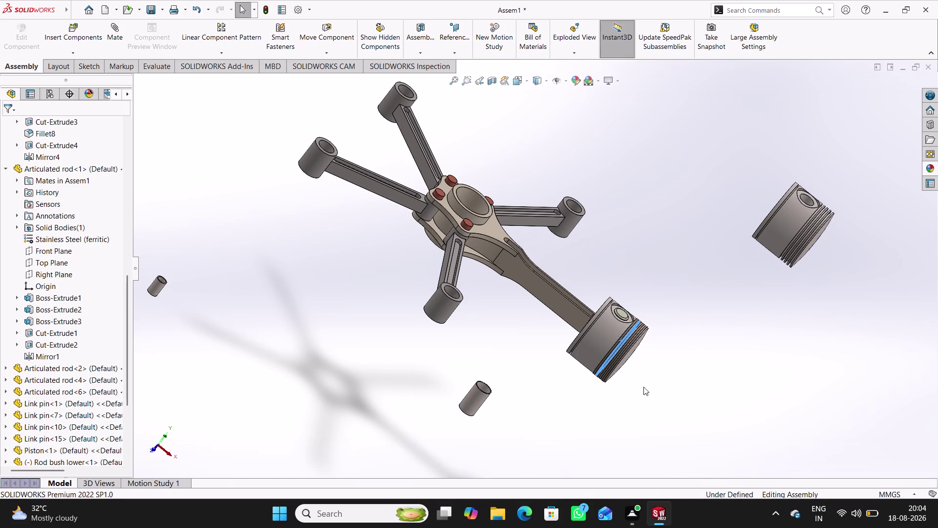
Ctrl-drag the piston again to place a second copy at the right.
click(554, 379)
drag(594, 345, 679, 351)
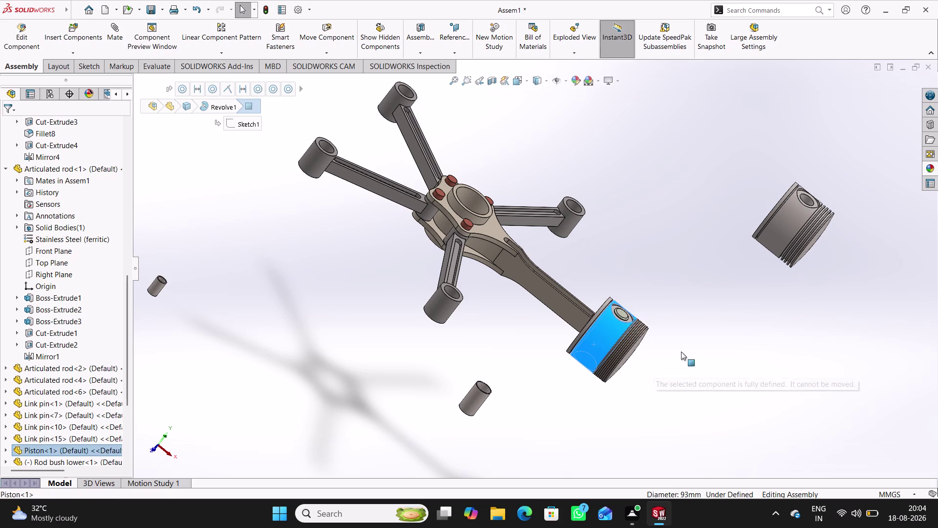
drag(679, 351, 695, 346)
click(687, 349)
click(623, 360)
drag(610, 342, 625, 358)
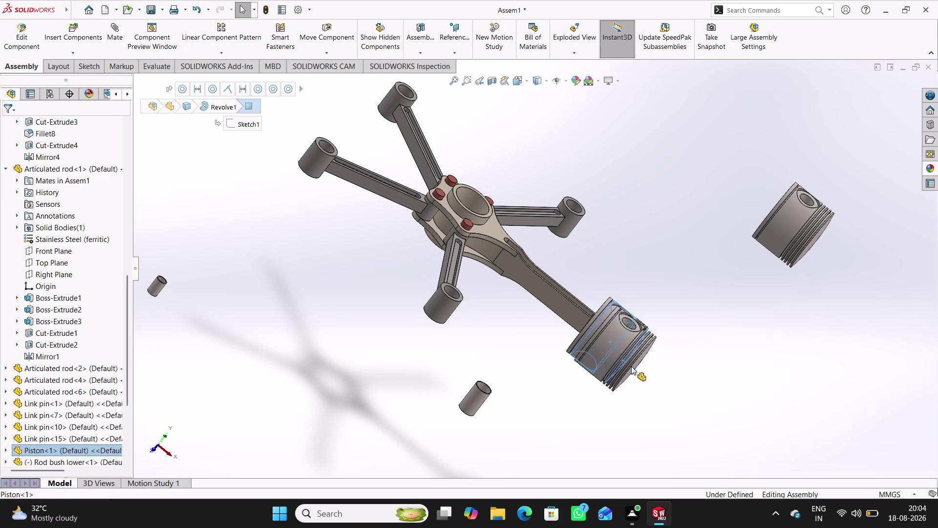
drag(625, 357, 747, 343)
click(737, 373)
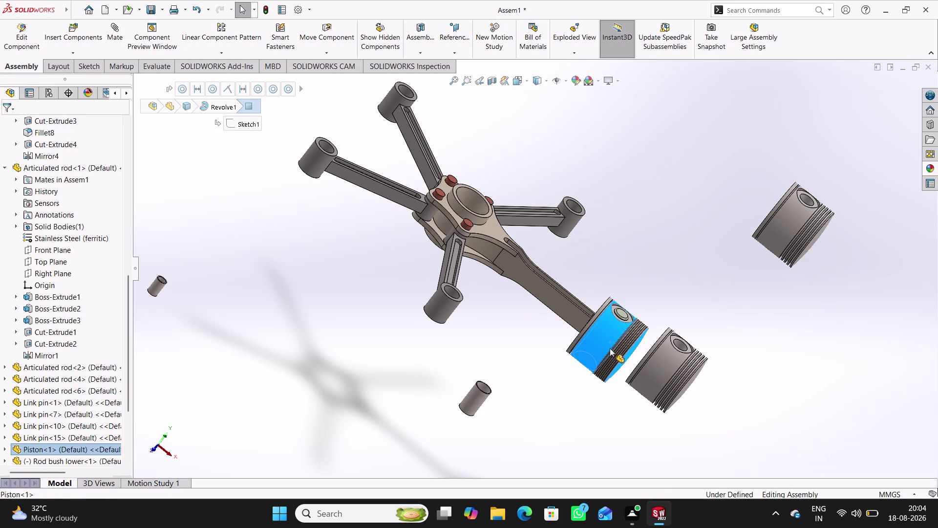
click(529, 400)
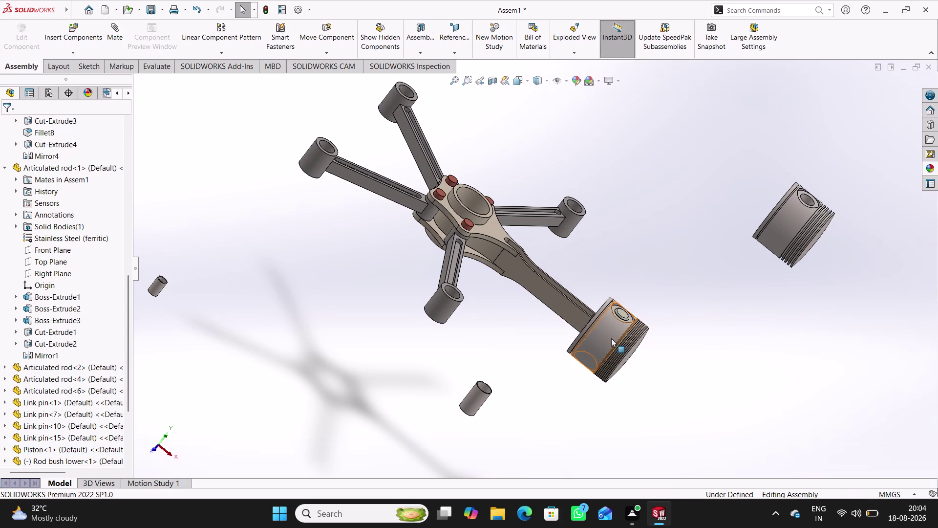
drag(610, 337, 786, 343)
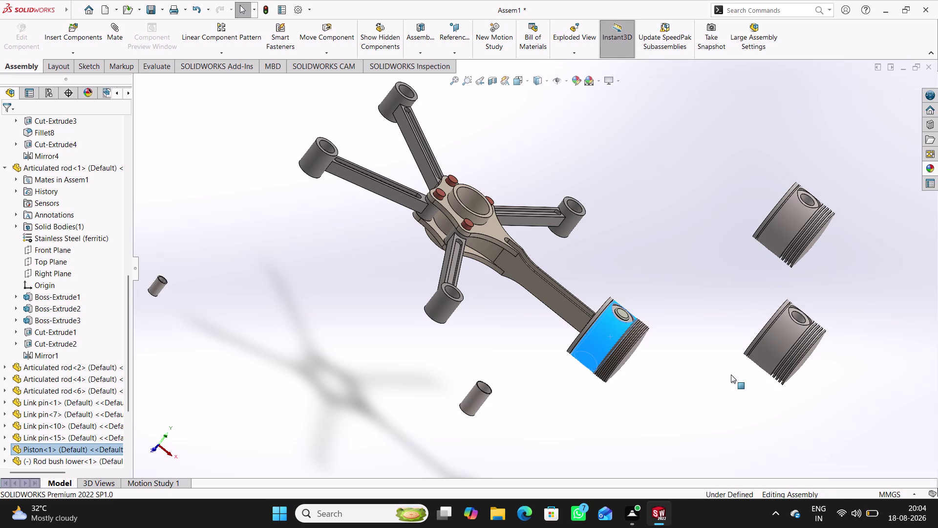
Place the third piston copy at lower right and the fourth at upper right.
click(708, 379)
drag(622, 332, 642, 354)
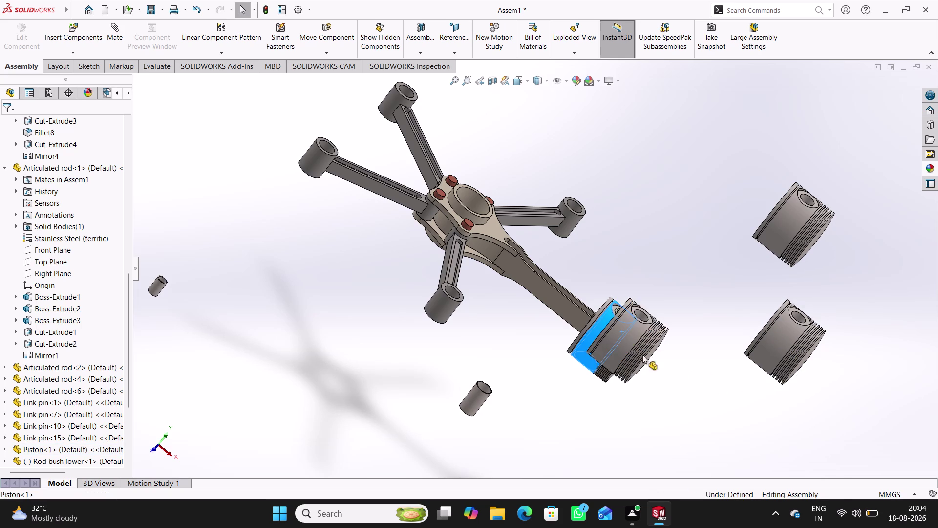
drag(642, 355, 728, 407)
click(699, 300)
click(695, 318)
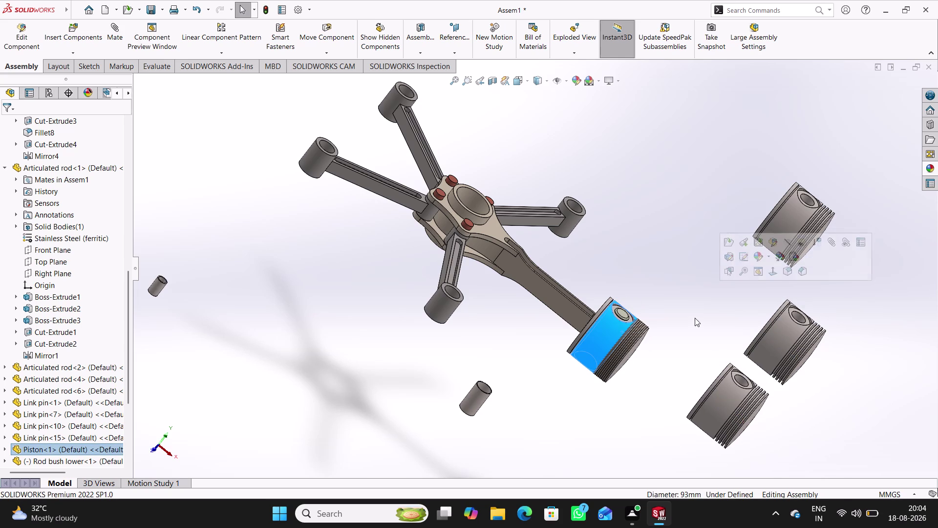
drag(610, 334, 689, 240)
click(693, 315)
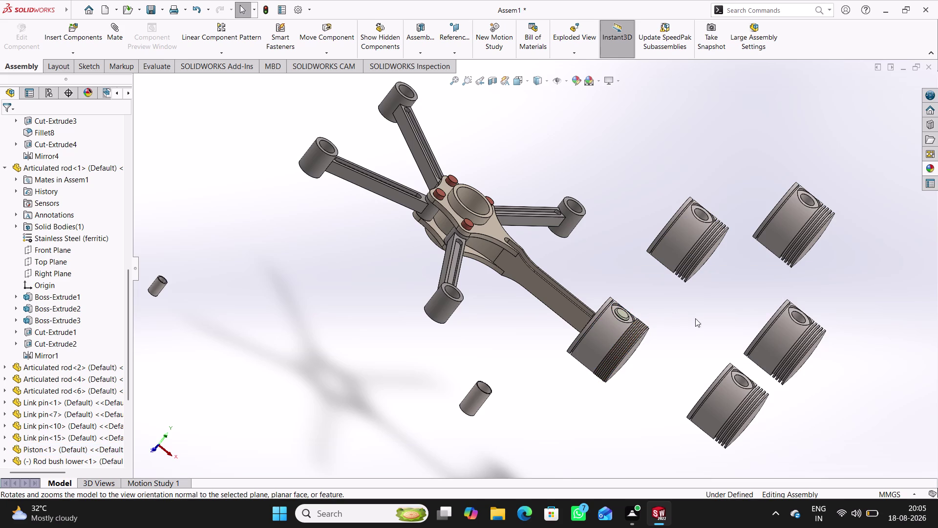
Make four copies of the piston pin plug below the piston.
middle_drag(711, 320, 682, 357)
scroll(down, 3)
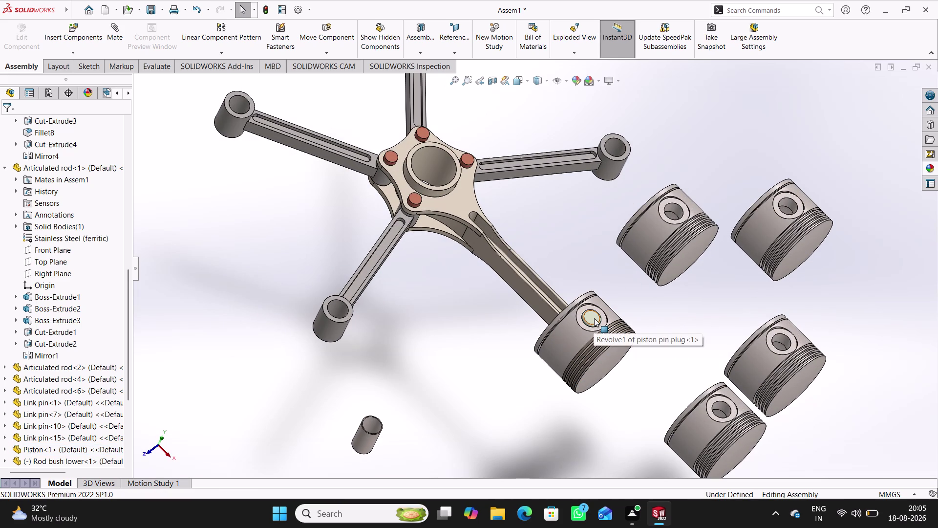
drag(594, 318, 509, 387)
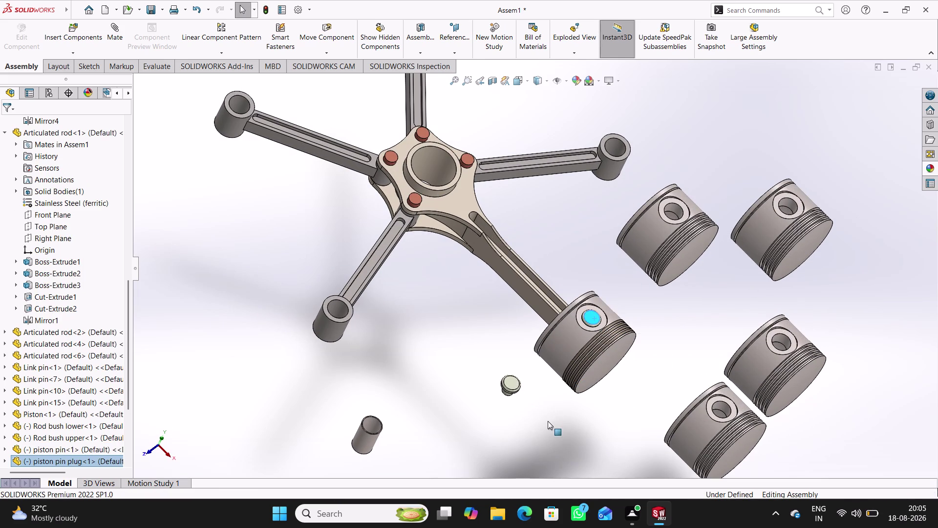
click(547, 421)
drag(511, 382, 562, 433)
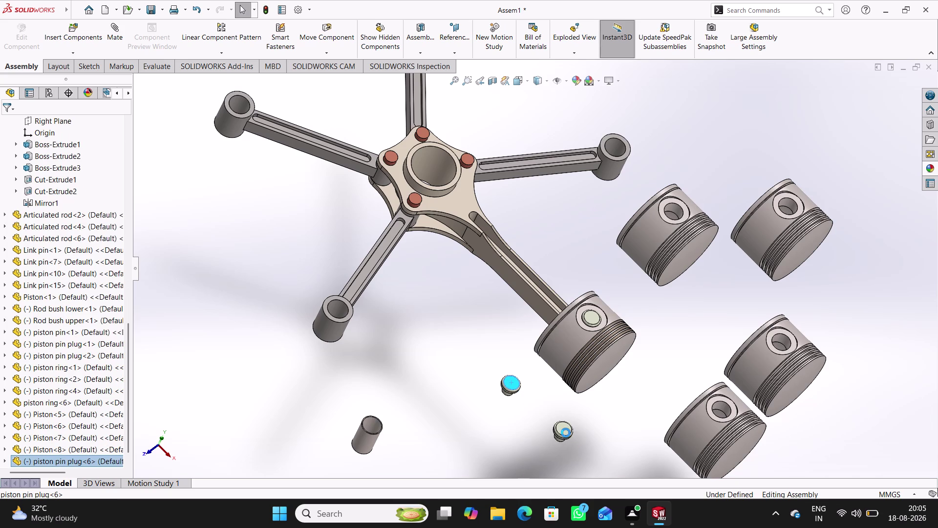
click(598, 419)
drag(567, 434, 616, 421)
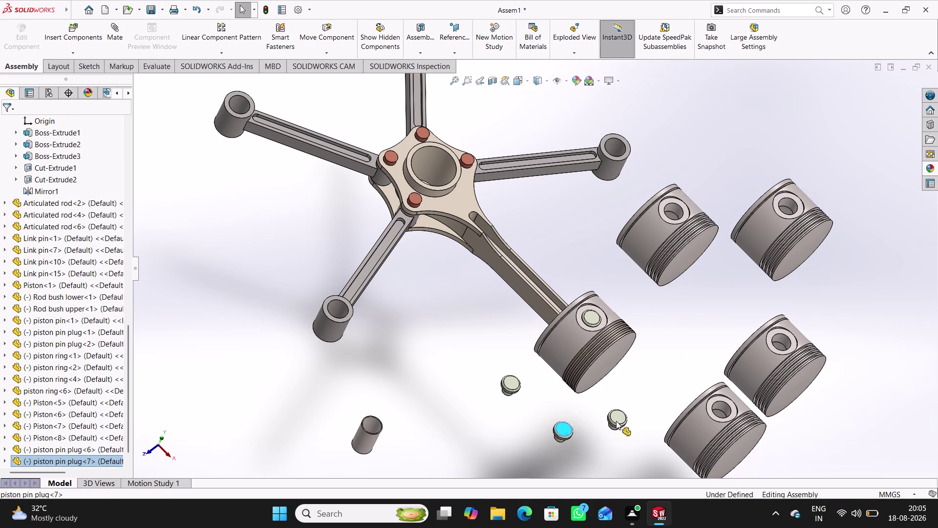
drag(616, 420, 616, 420)
click(591, 443)
click(585, 449)
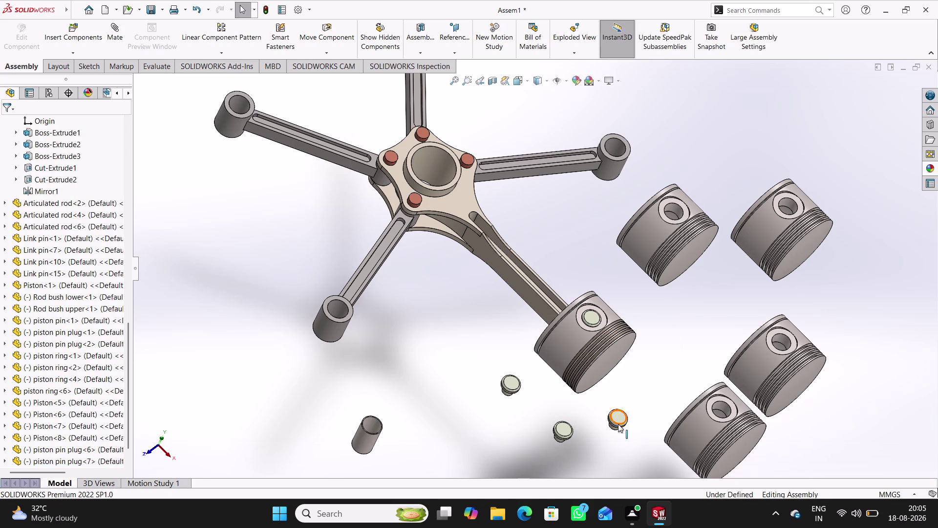
drag(618, 424, 662, 382)
click(638, 425)
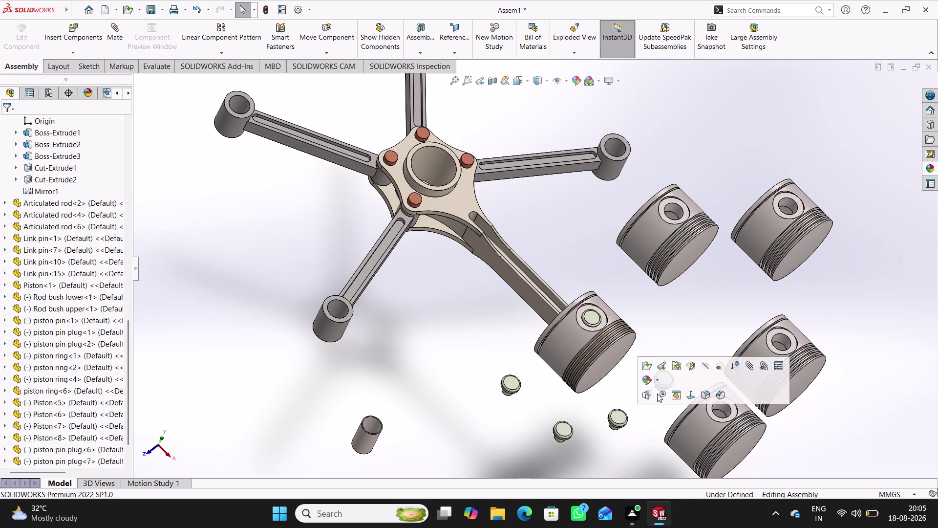
Zoom into the mated piston's pin bore and drag out a copy of its piston pin.
middle_drag(609, 433, 628, 396)
scroll(down, 3)
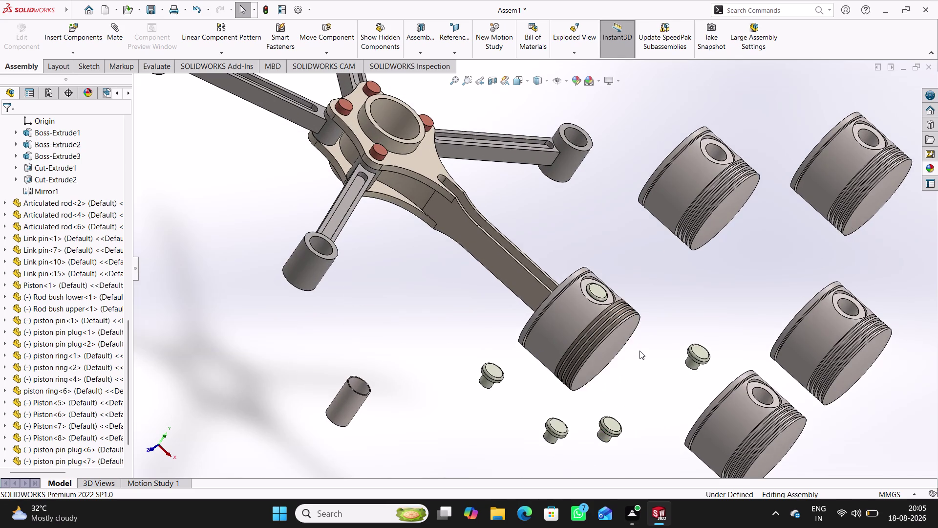
middle_drag(560, 378, 615, 419)
scroll(down, 3)
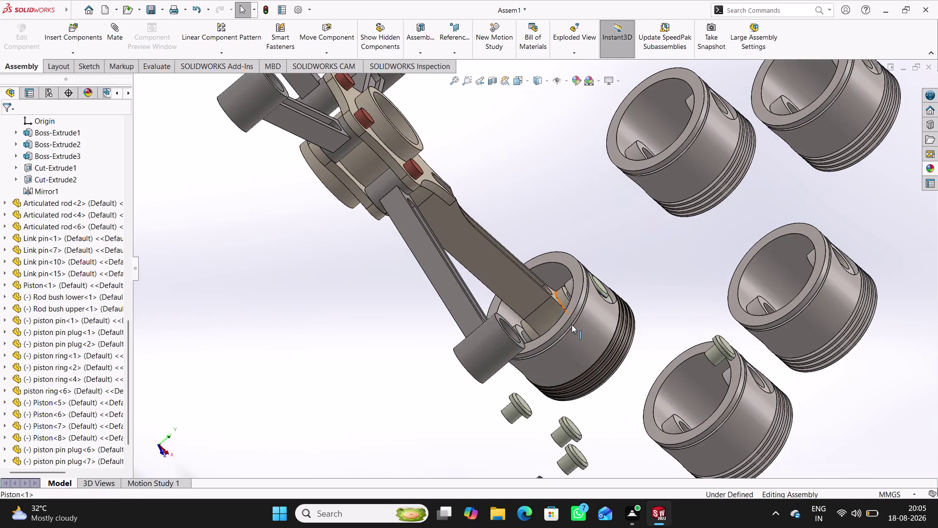
scroll(down, 3)
middle_drag(570, 295, 587, 327)
scroll(down, 3)
scroll(down, 3)
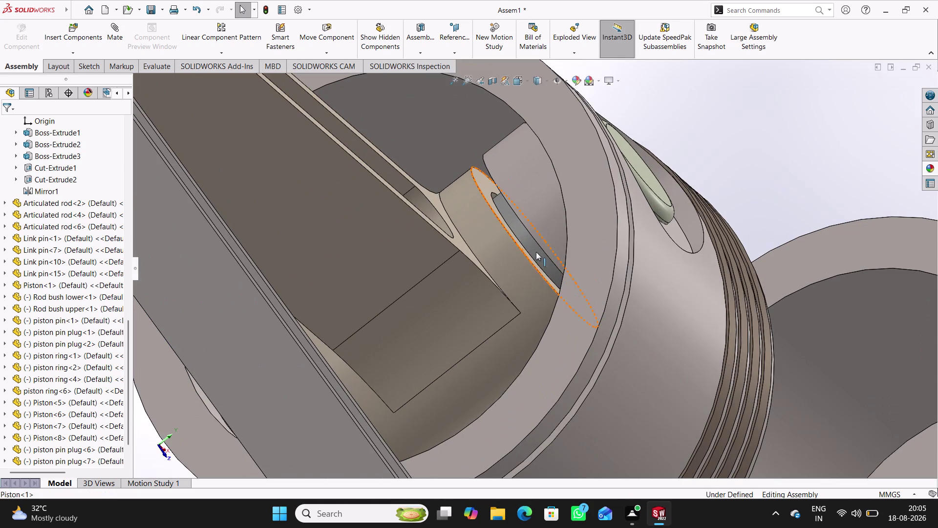
drag(526, 238, 594, 211)
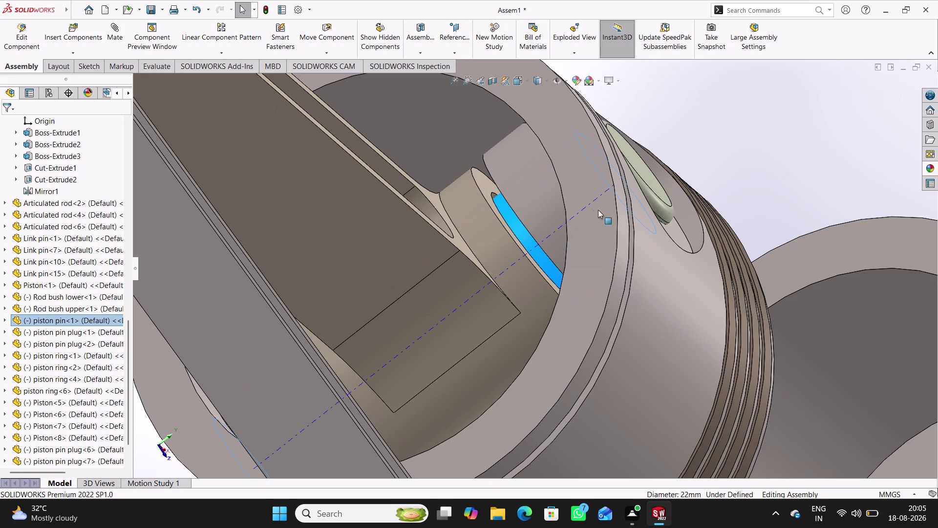
drag(593, 210, 729, 160)
click(729, 159)
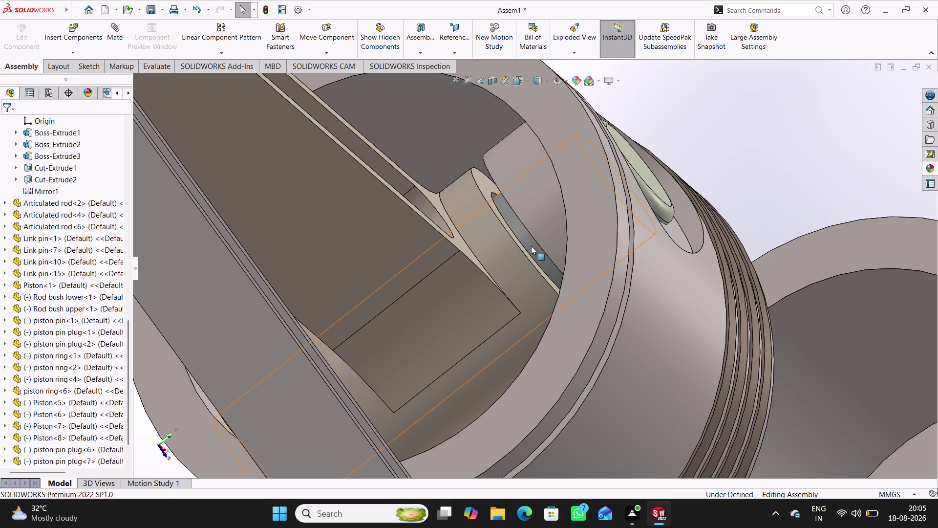
drag(532, 244, 746, 175)
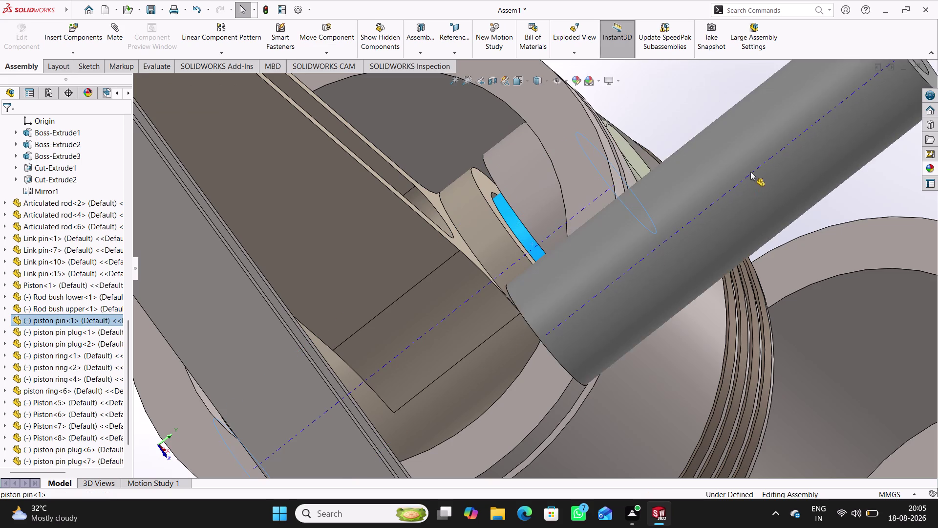
drag(746, 175, 787, 152)
Zoom out and place further piston pin copies to the right of the assembly.
scroll(up, 3)
scroll(up, 3)
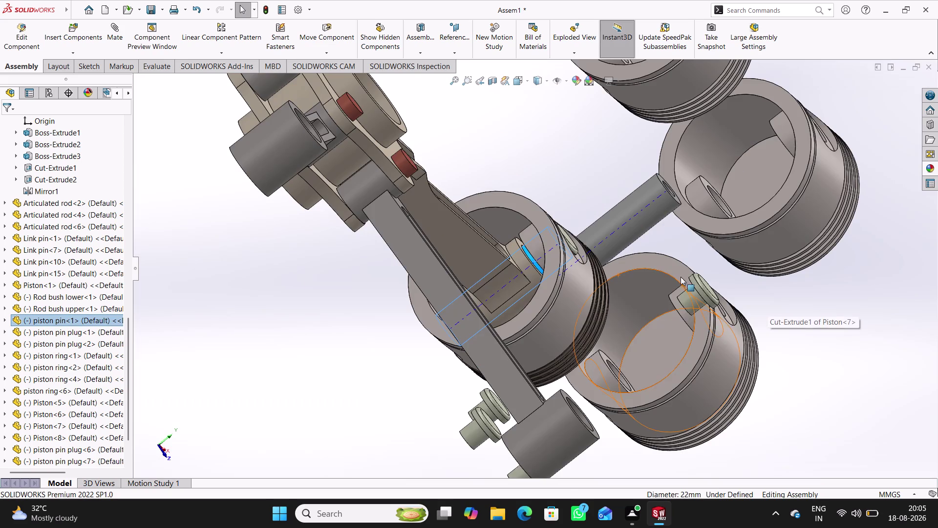
middle_drag(746, 283, 705, 329)
scroll(up, 3)
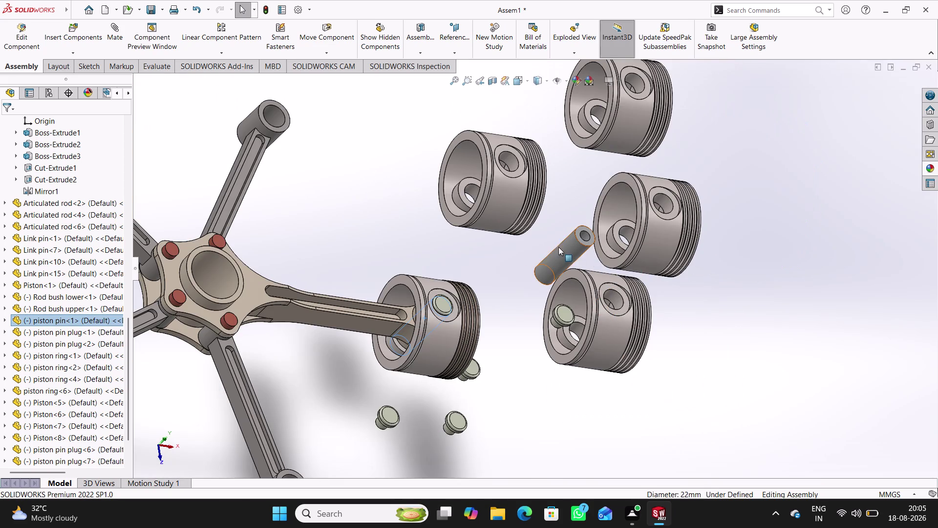
drag(566, 251, 767, 277)
click(770, 337)
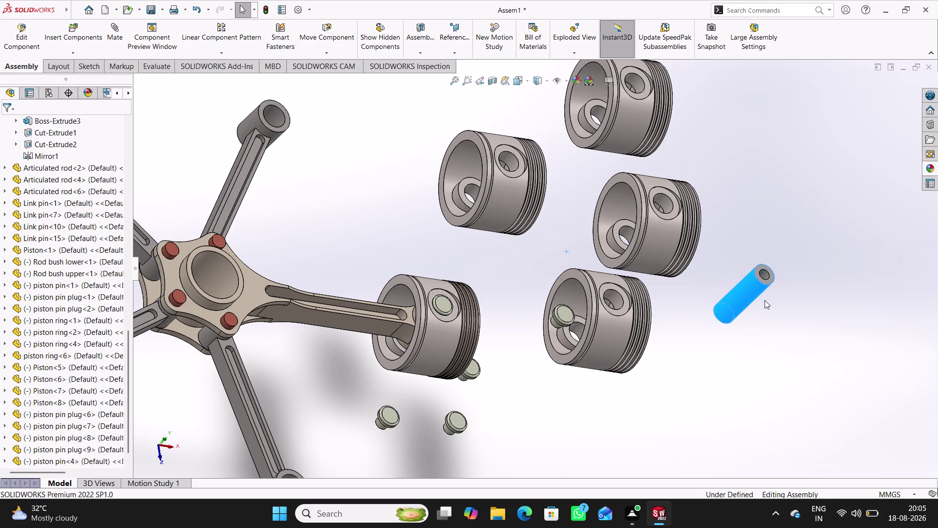
drag(750, 292, 692, 393)
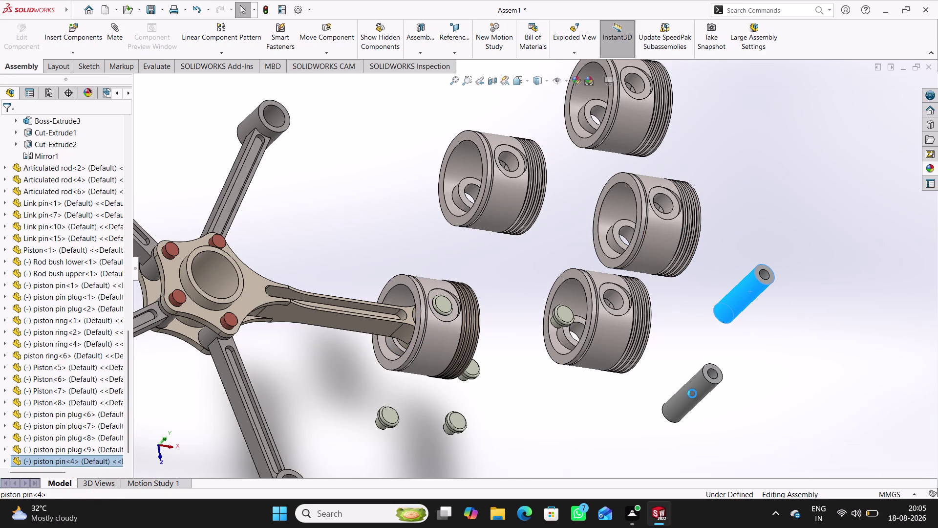
click(788, 367)
drag(697, 398, 748, 386)
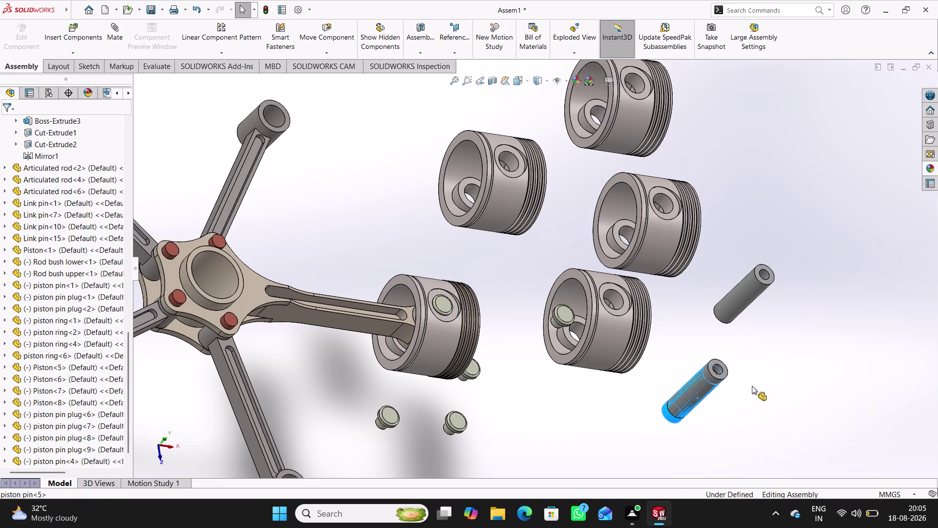
drag(749, 386, 795, 374)
click(742, 409)
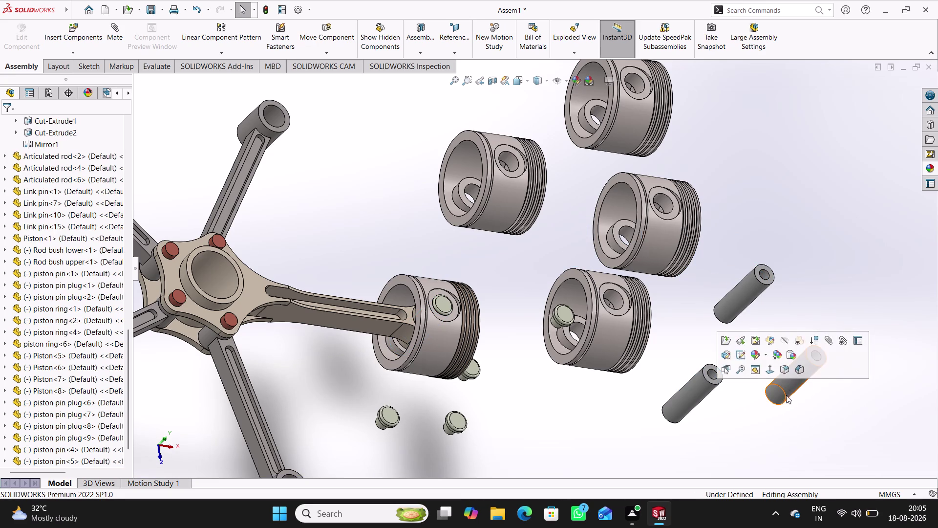
Drag the overlapping piston pin clear of its neighbour, then zoom toward the pistons.
click(737, 428)
drag(691, 394, 679, 418)
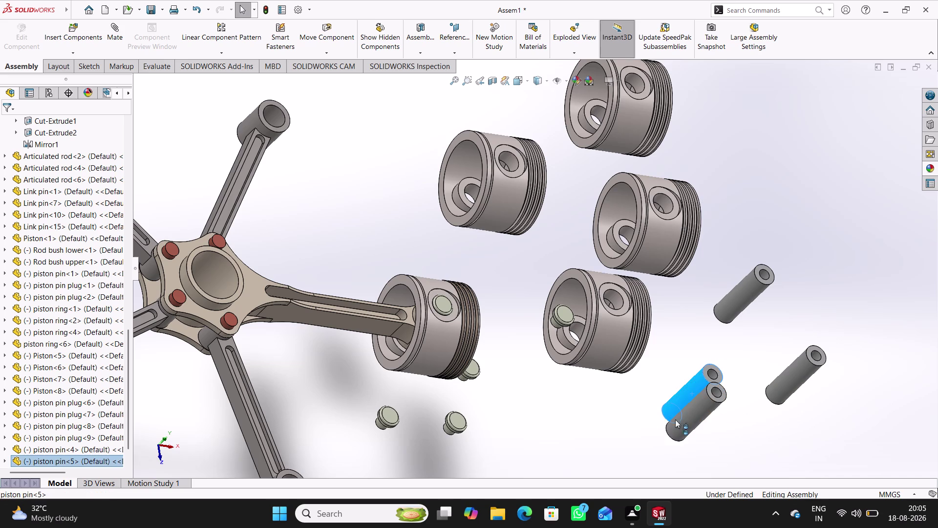
drag(679, 418, 598, 419)
click(636, 423)
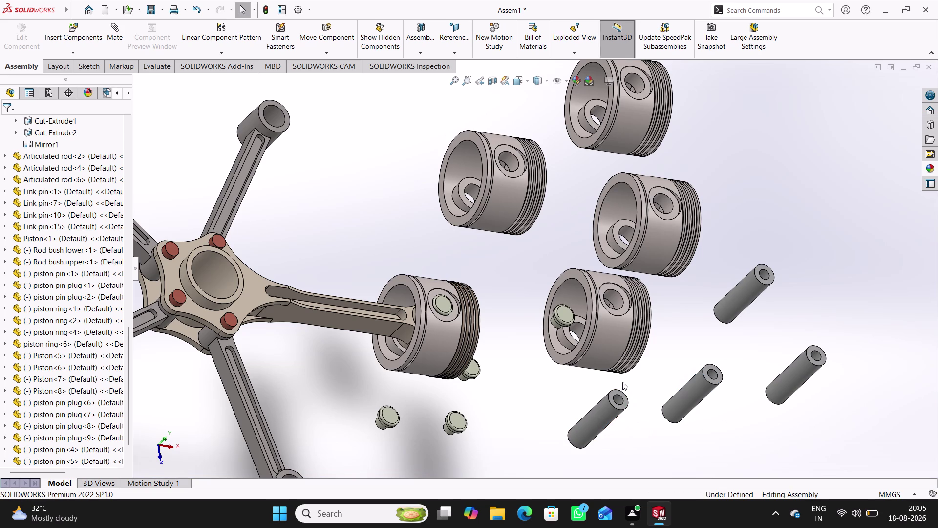
middle_drag(647, 378, 620, 379)
scroll(down, 3)
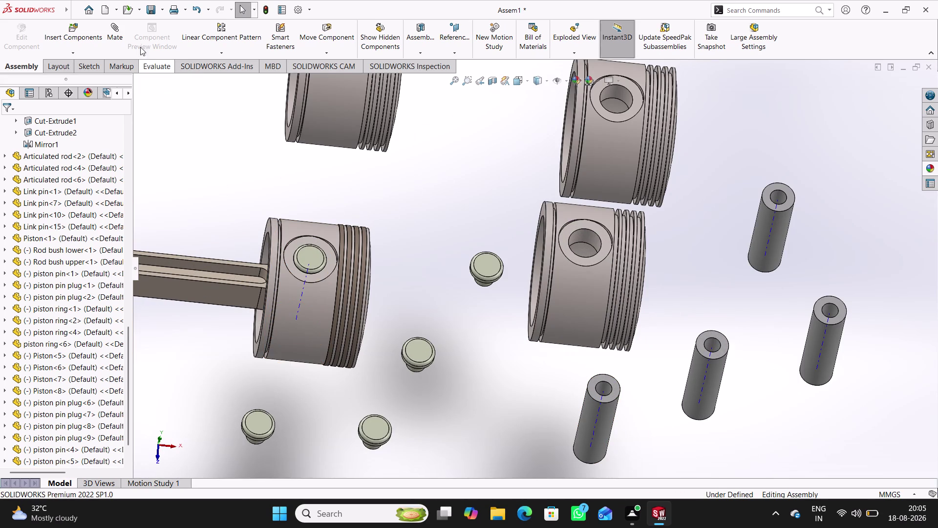
Mate the loose piston pin concentric with the lower piston's pin bore and slide it inside.
click(114, 31)
click(669, 424)
click(610, 411)
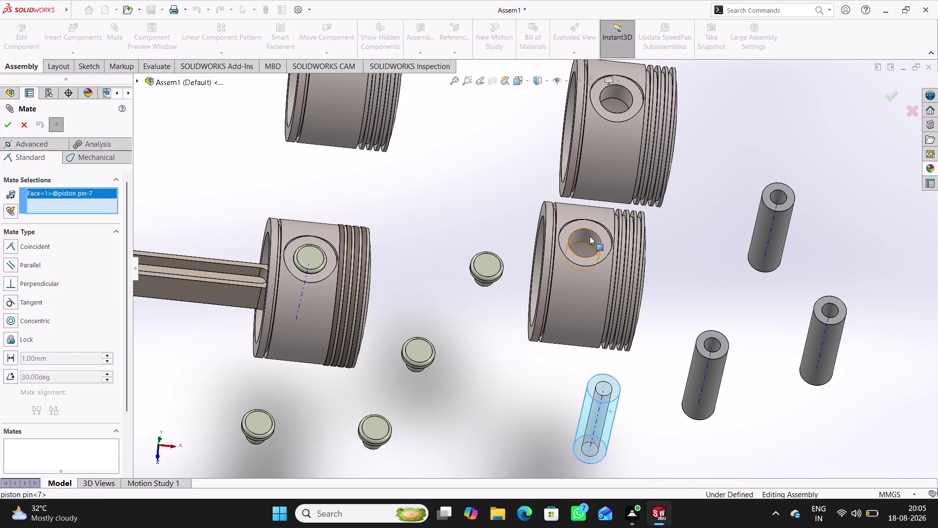
click(589, 234)
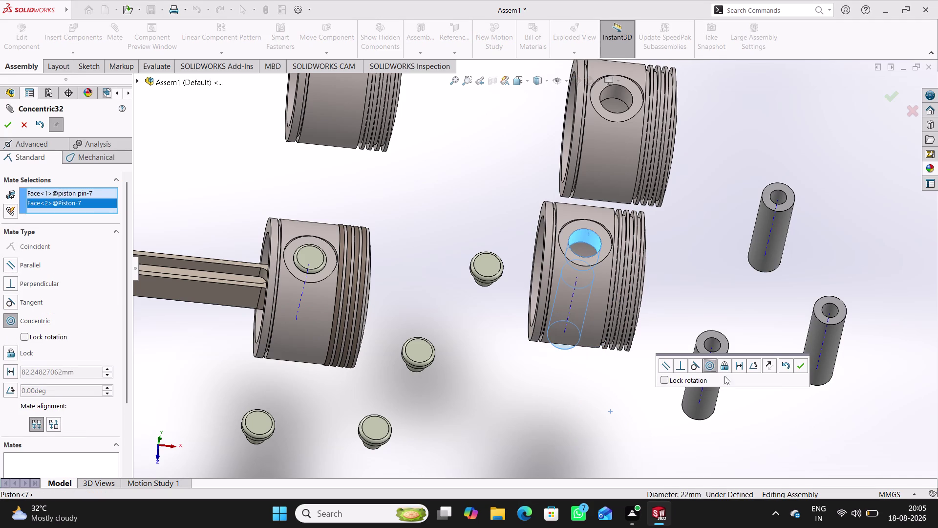
click(802, 365)
middle_drag(572, 395, 610, 371)
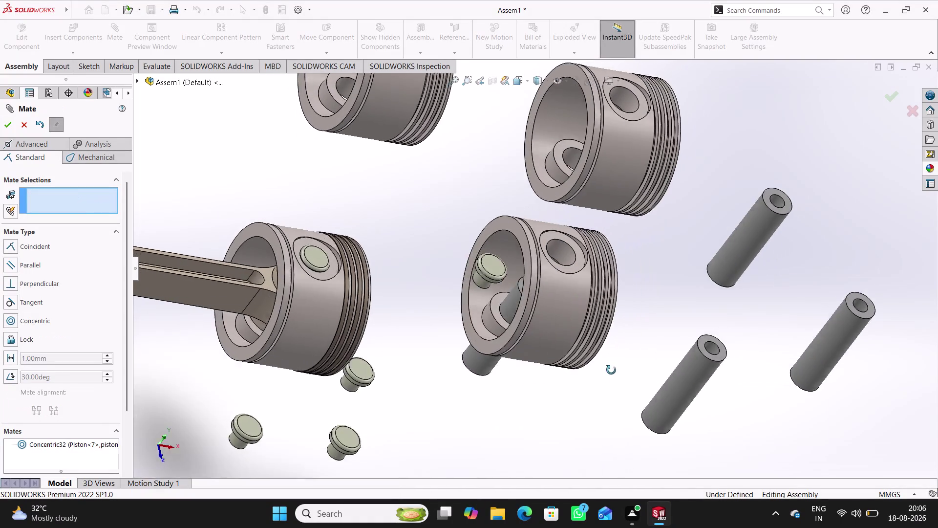
middle_drag(610, 371, 608, 370)
drag(443, 376, 508, 343)
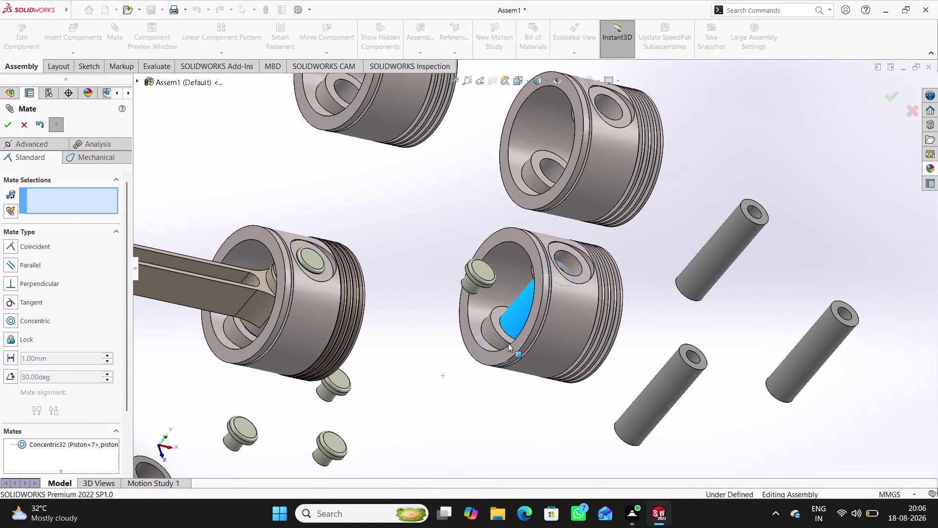
drag(508, 343, 595, 325)
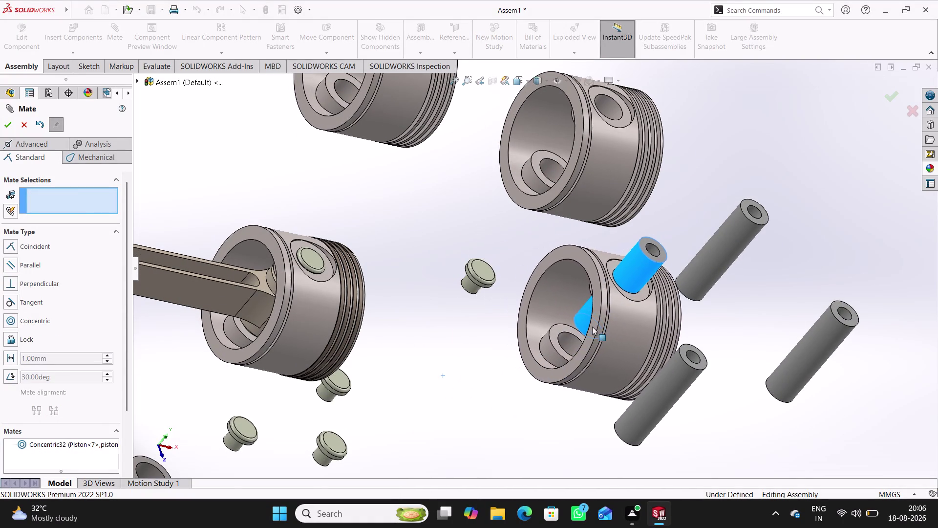
drag(595, 325, 556, 350)
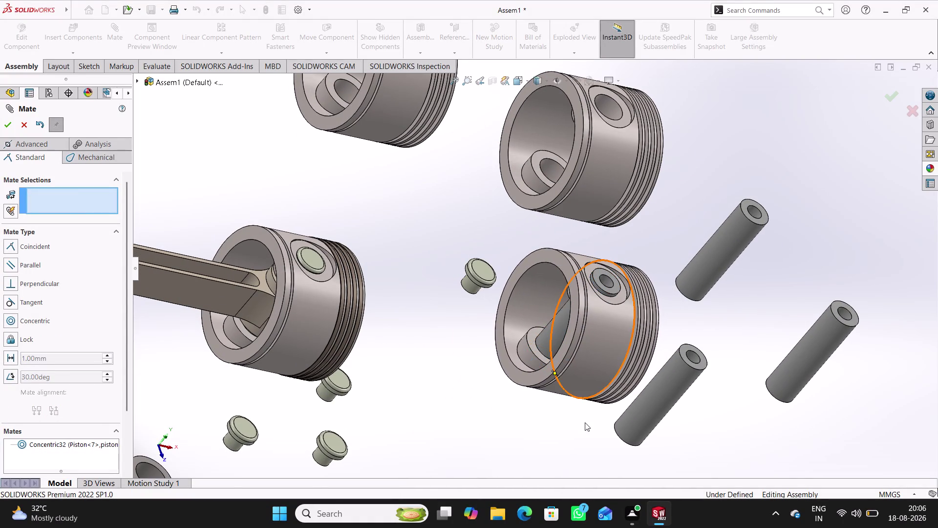
click(586, 423)
scroll(down, 3)
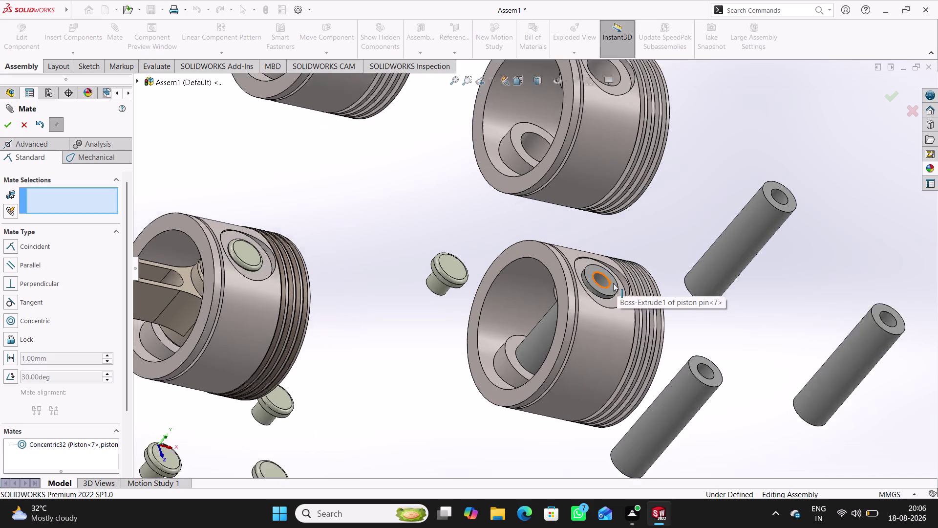
scroll(down, 3)
Add a 2.50 mm distance mate between piston pin 7's end face and the boss face.
click(610, 283)
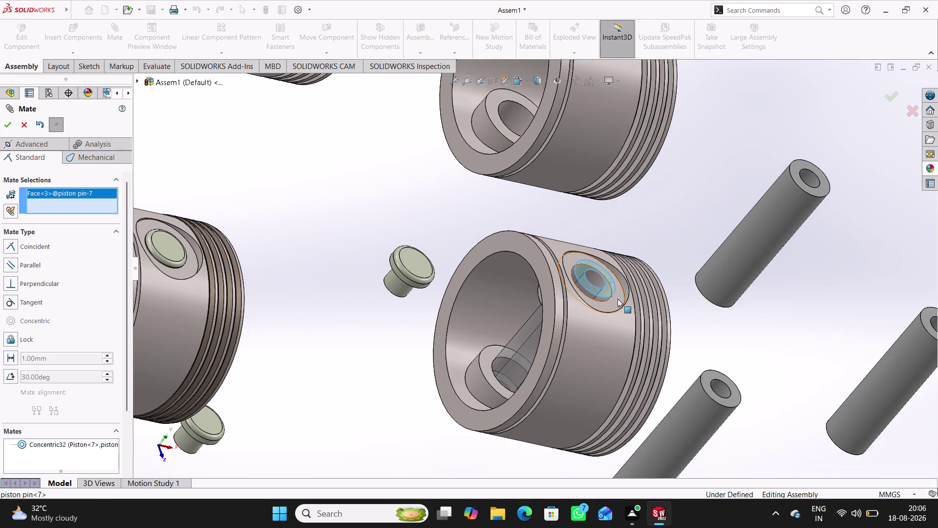
click(615, 298)
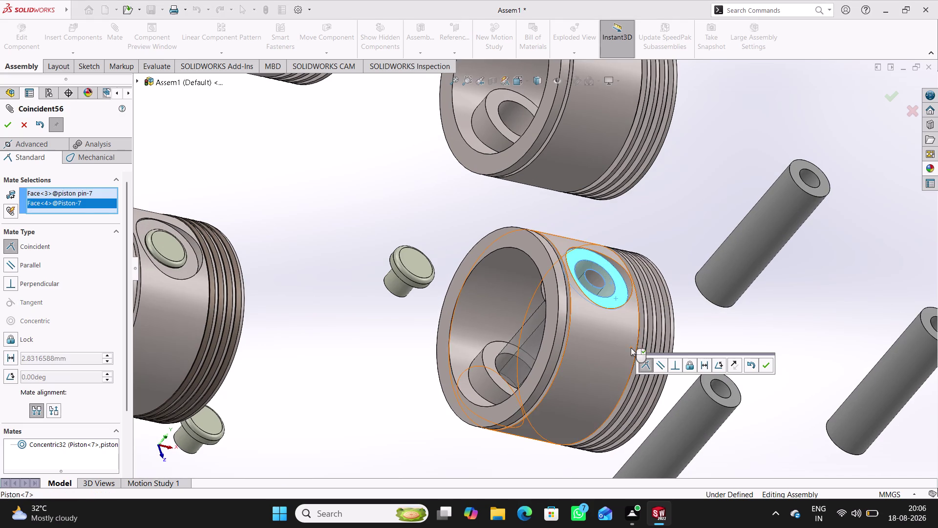
click(703, 363)
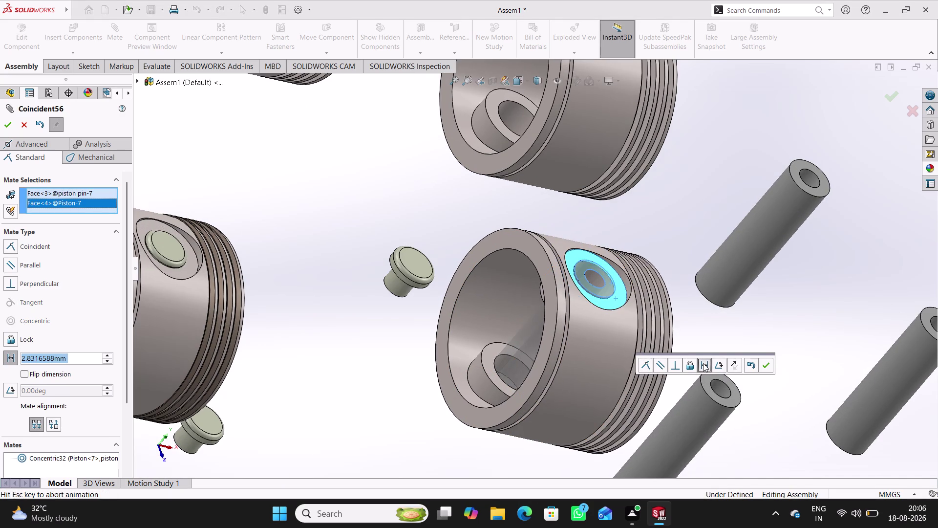
text(2.)
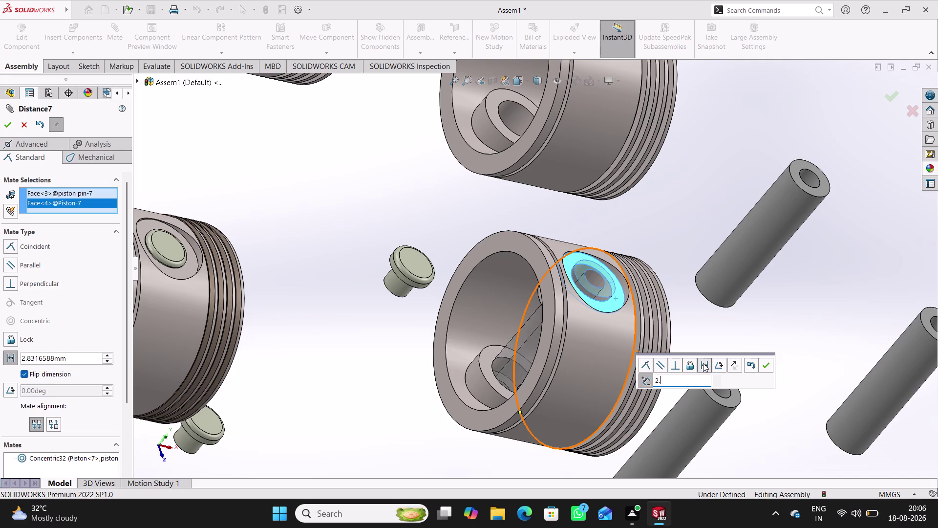
text(5)
key(Return)
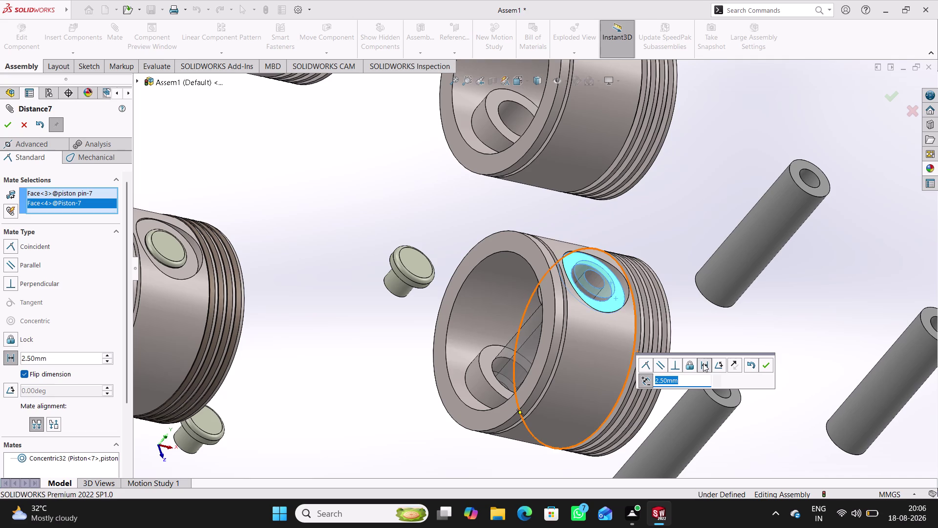
click(761, 362)
click(793, 329)
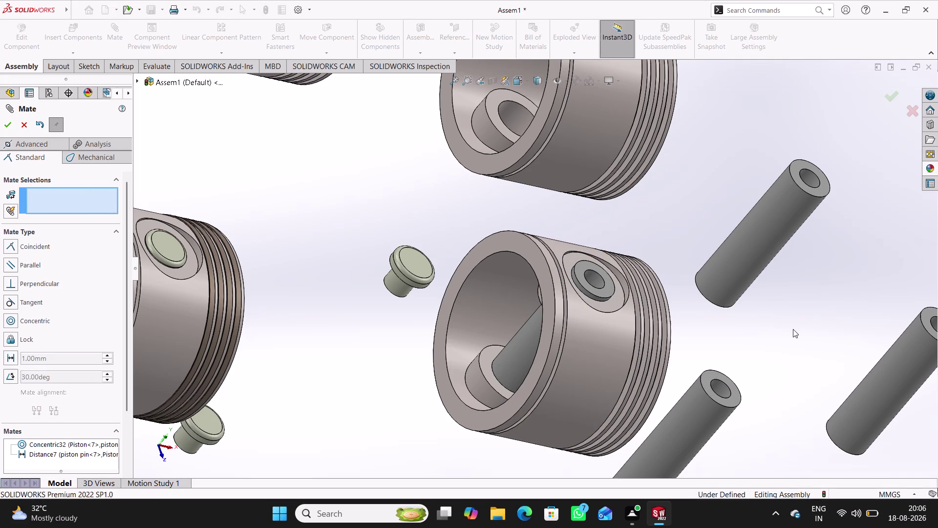
Undo piston pin 7's previous distance mate and slide the pin within Piston 7's bore.
middle_drag(771, 300, 744, 203)
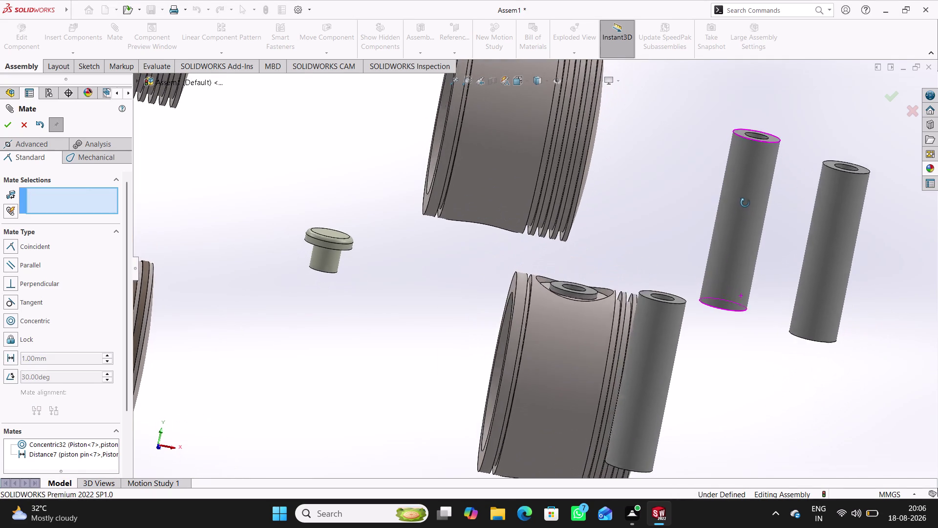
middle_drag(745, 203, 746, 249)
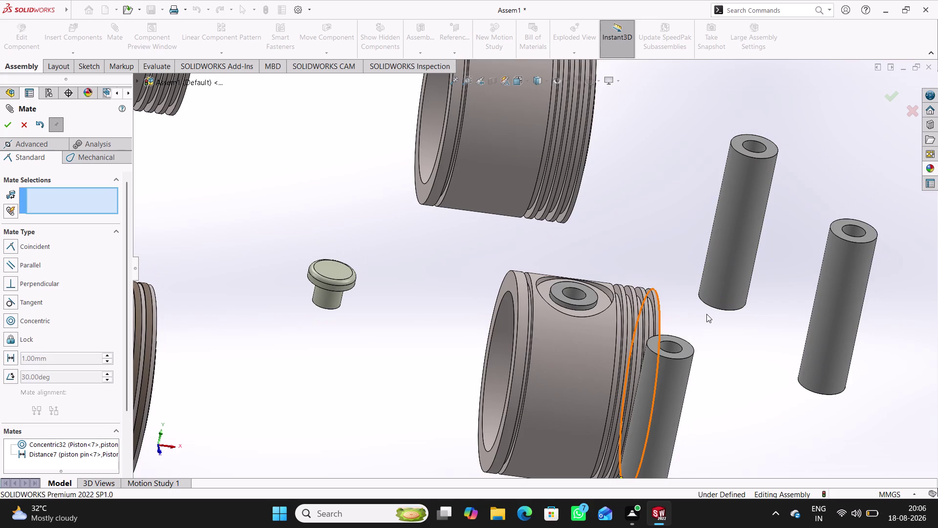
key(ctrl+z)
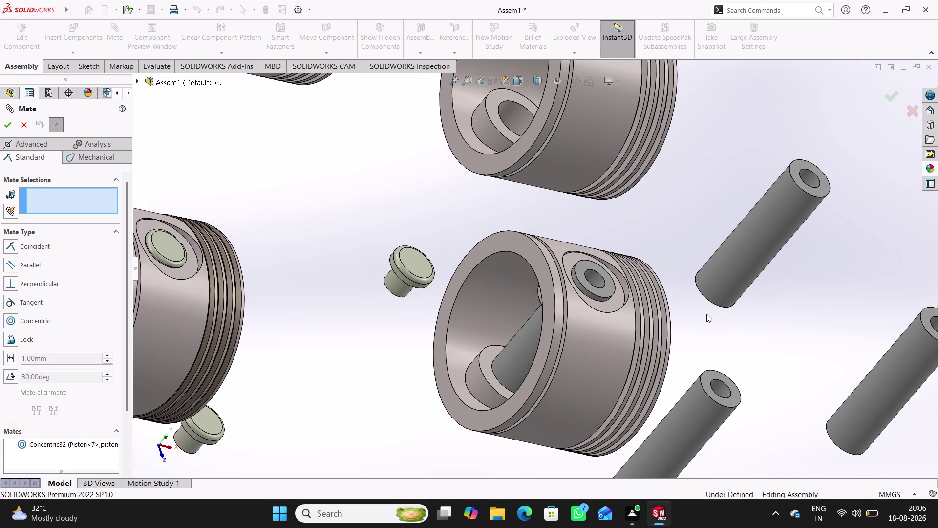
drag(610, 284, 604, 315)
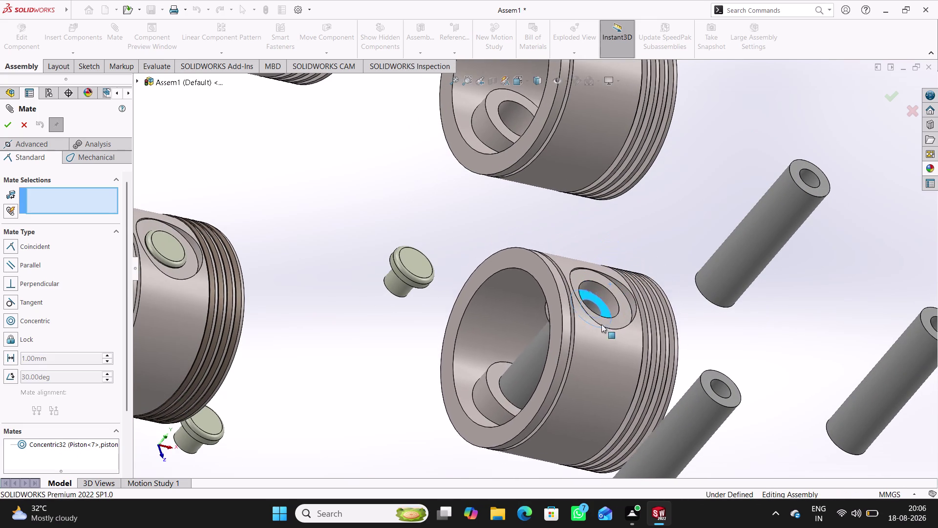
drag(605, 316, 584, 280)
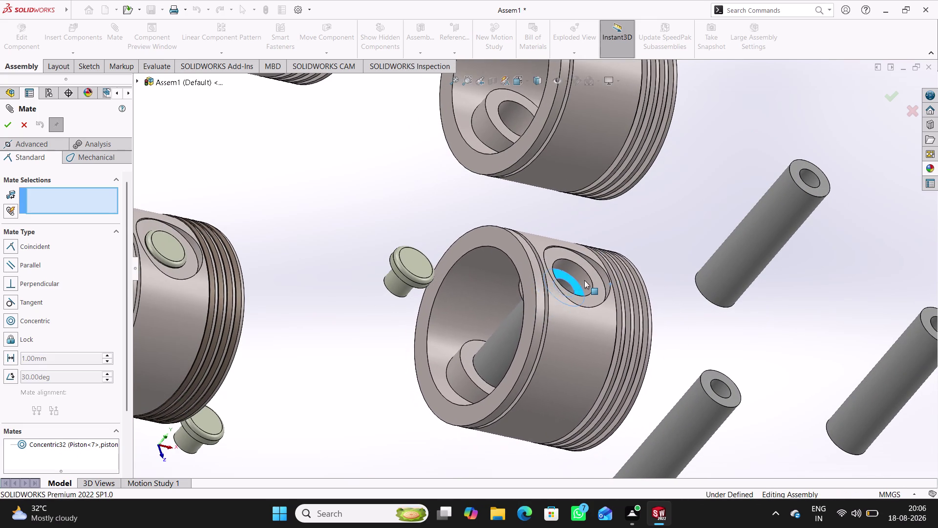
drag(585, 280, 589, 283)
click(489, 448)
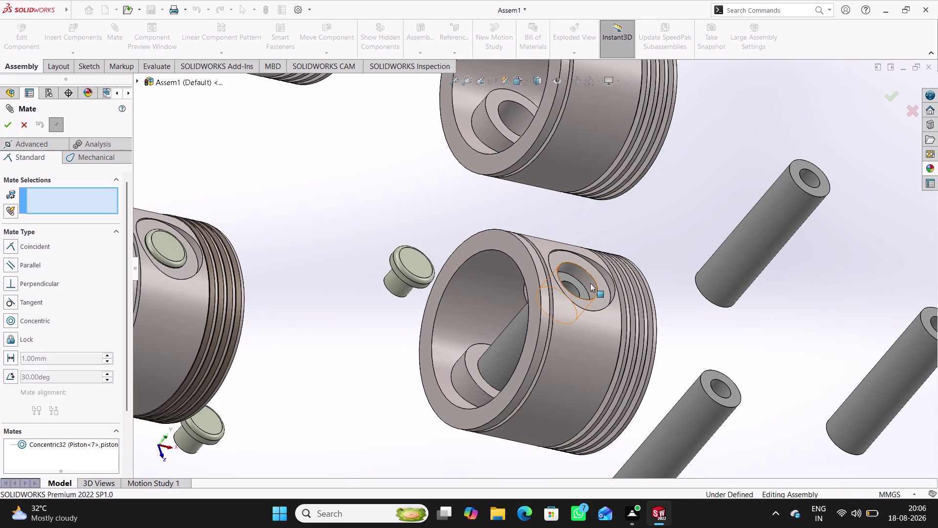
scroll(down, 3)
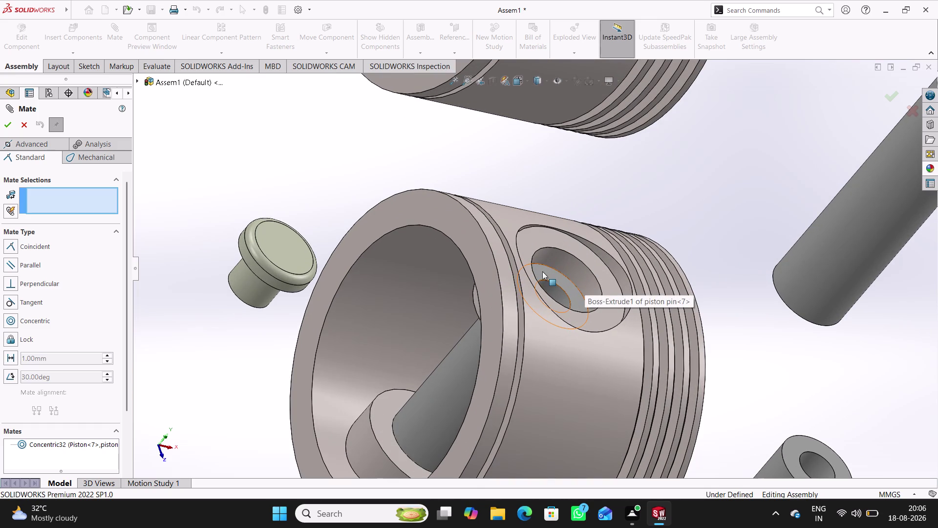
Hold pin 7's end face an unflipped 2.50 mm from Piston 7's boss face.
click(542, 271)
click(613, 290)
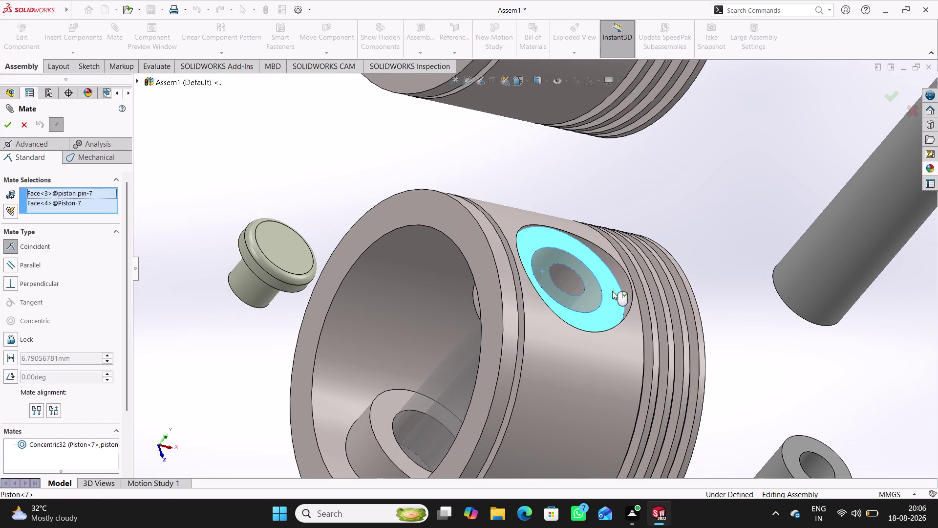
click(683, 310)
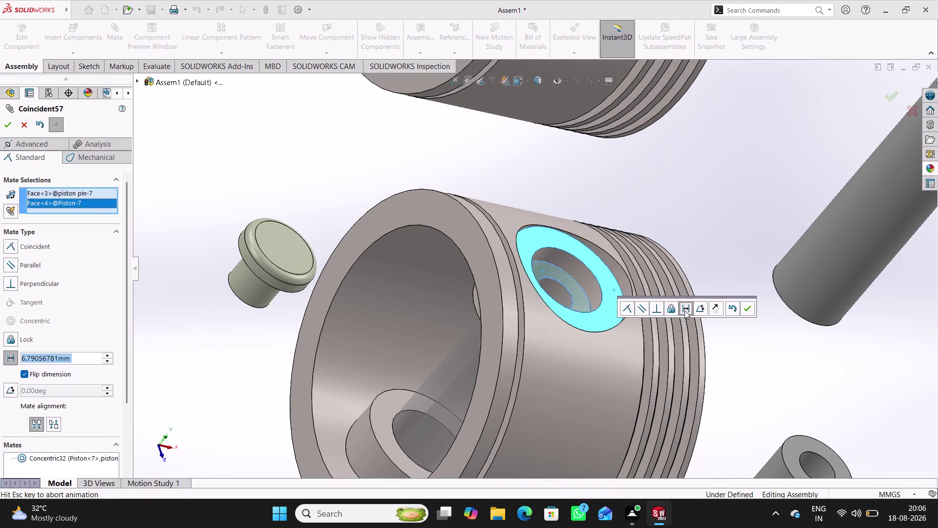
text(2.5)
key(Return)
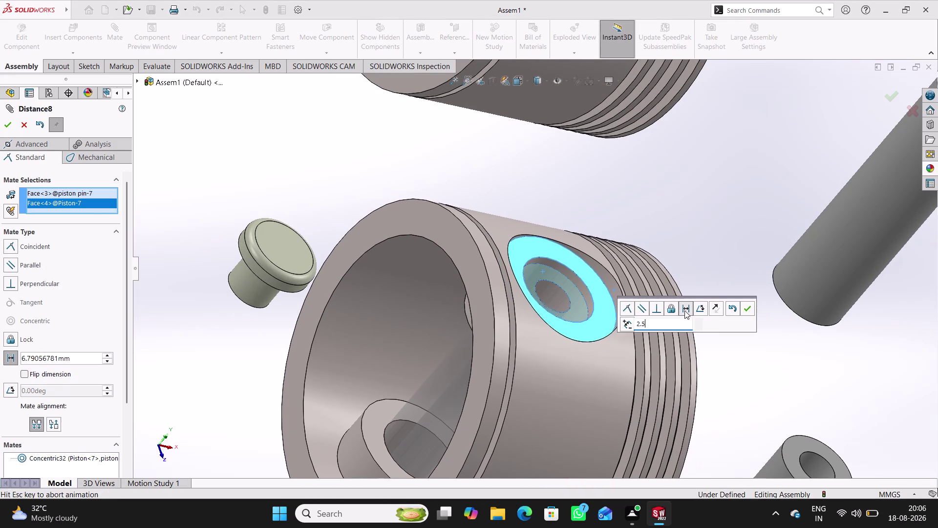
click(749, 312)
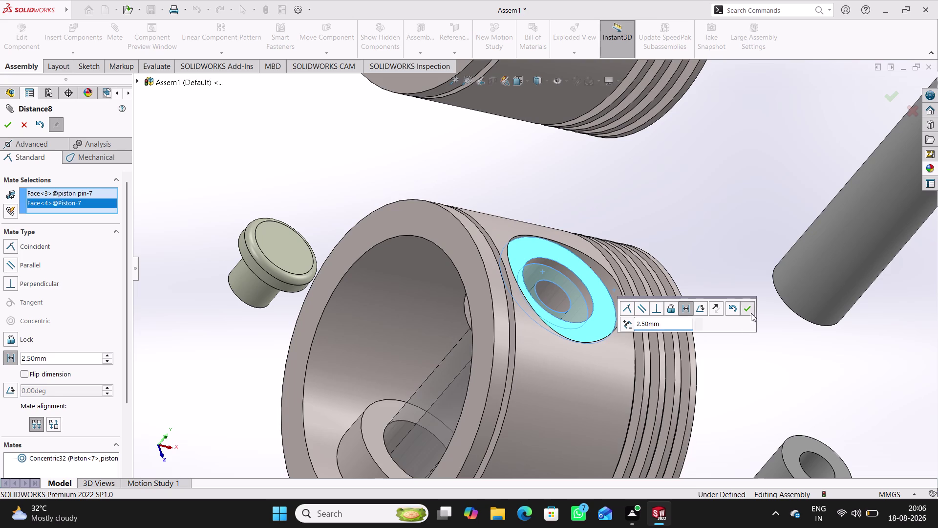
scroll(up, 3)
scroll(up, 3)
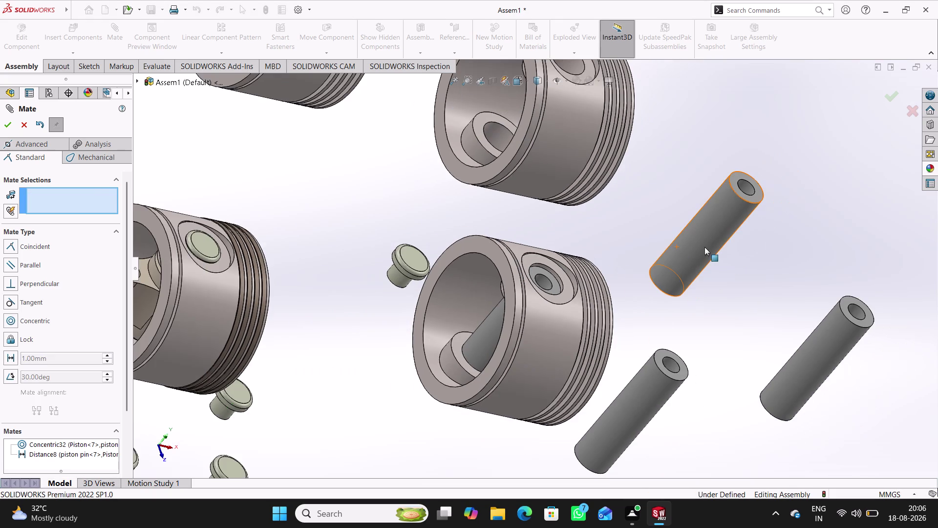
Pair piston pin 4's outer face with Piston 6's pin bore.
scroll(up, 3)
scroll(down, 3)
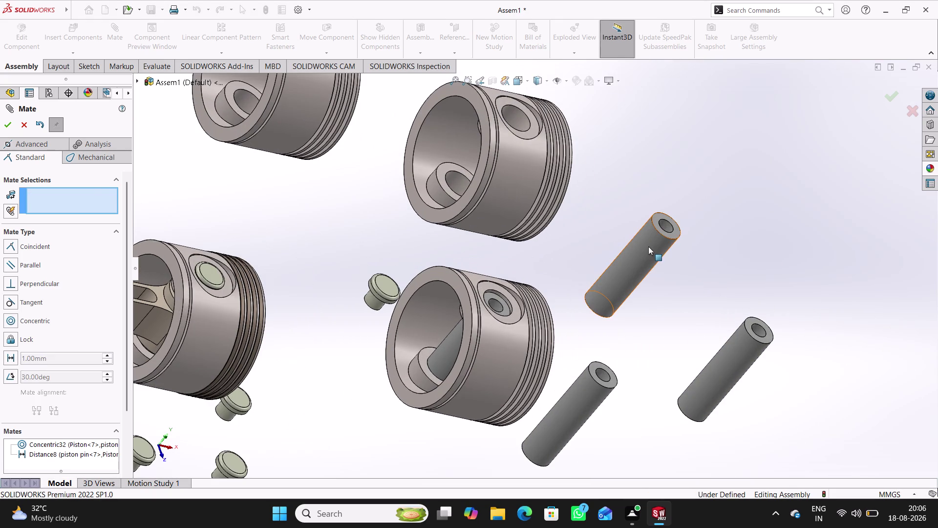
click(648, 247)
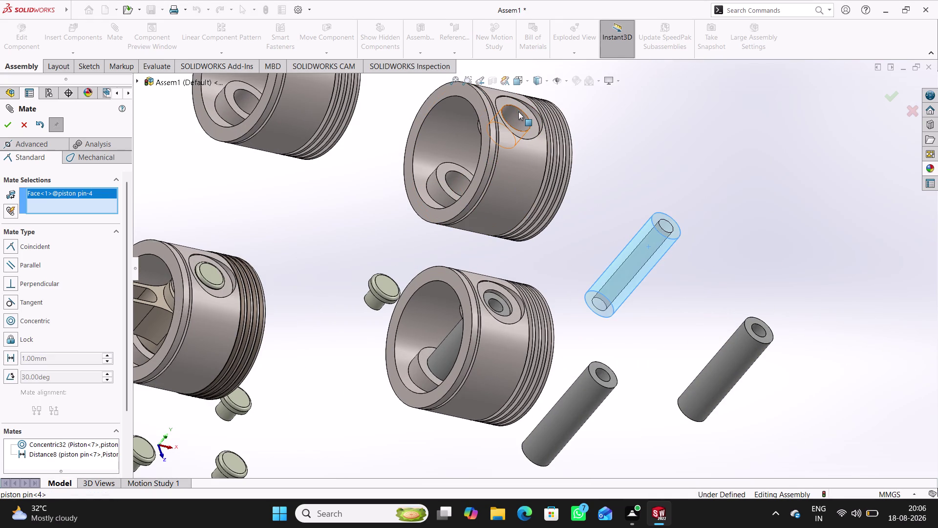
click(519, 112)
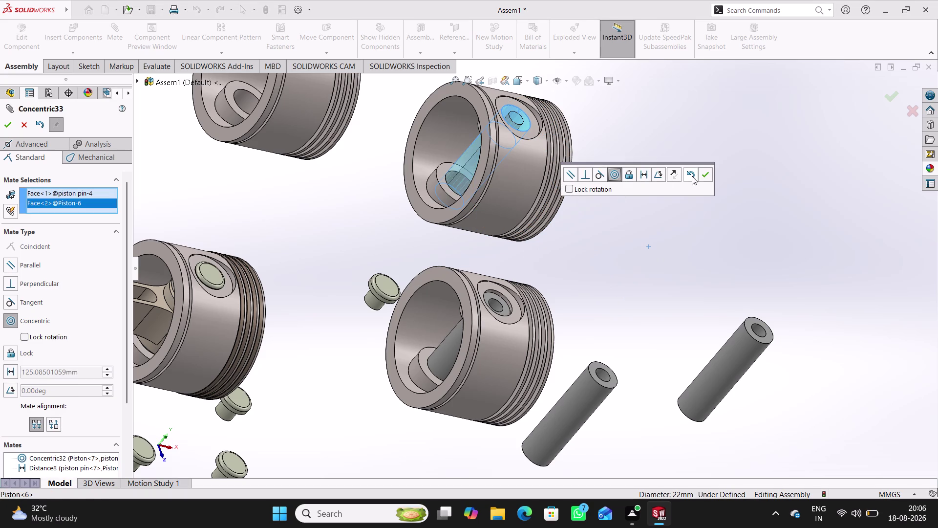
click(701, 177)
Try a flipped 2.5 mm distance from pin 4's end face to Piston 6's boss face, then discard it.
scroll(up, 3)
scroll(down, 3)
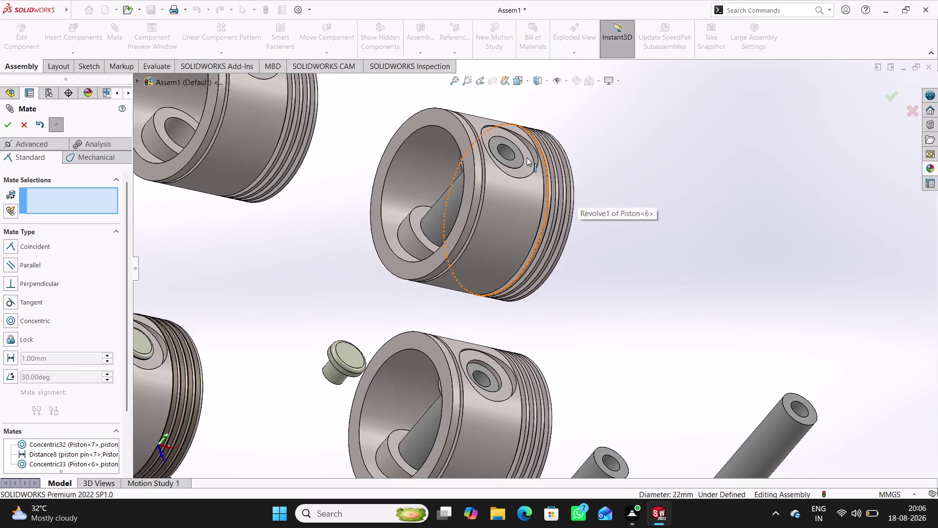
scroll(down, 3)
click(473, 153)
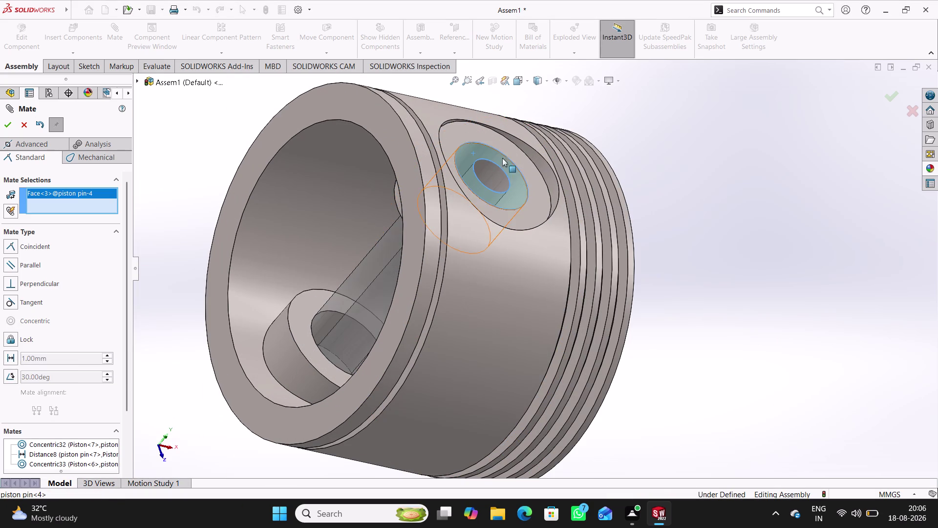
click(539, 176)
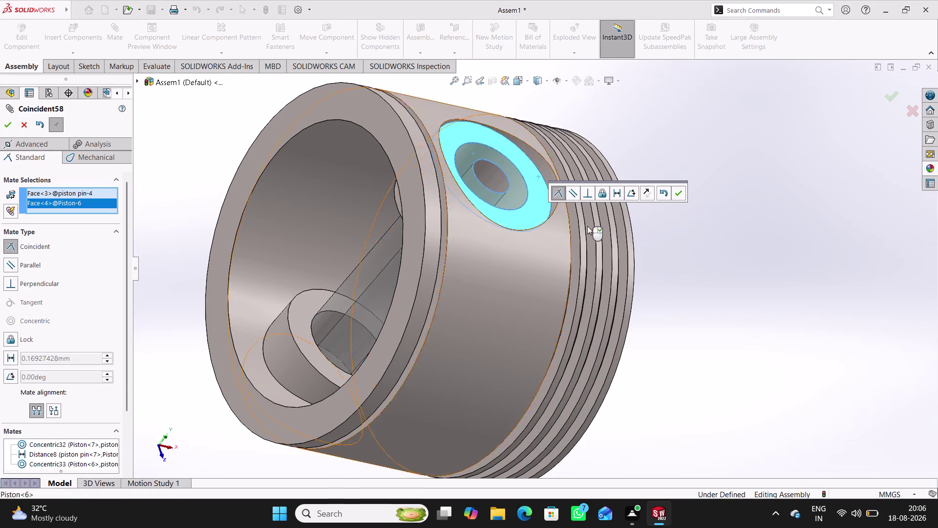
click(620, 194)
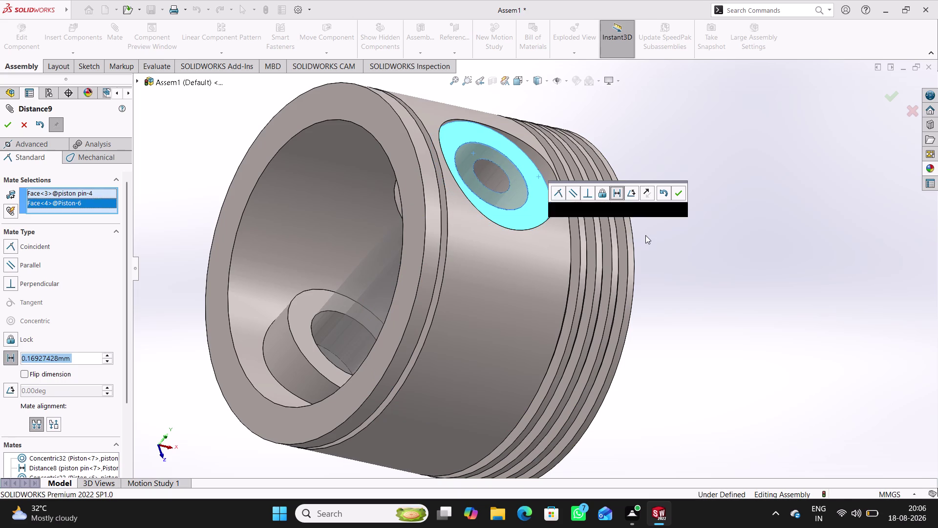
text(2)
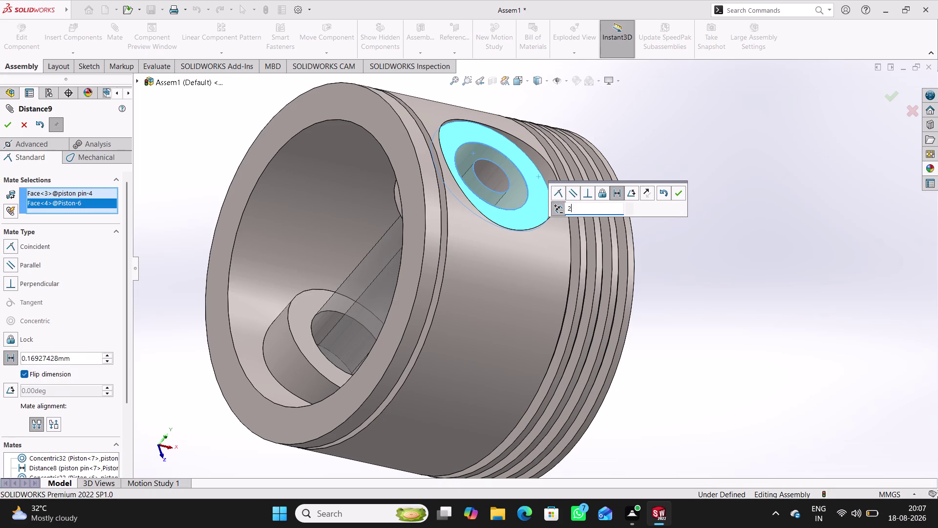
text(.5)
key(Return)
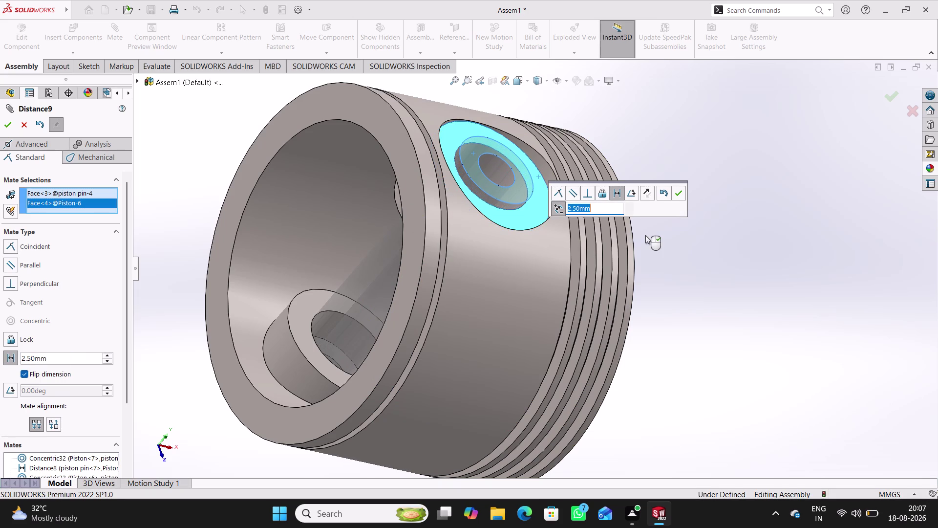
click(644, 191)
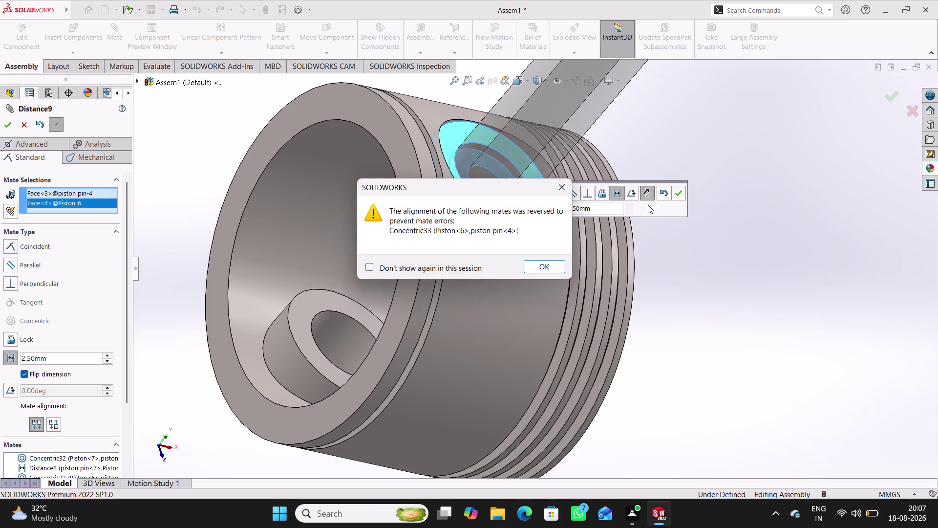
click(561, 184)
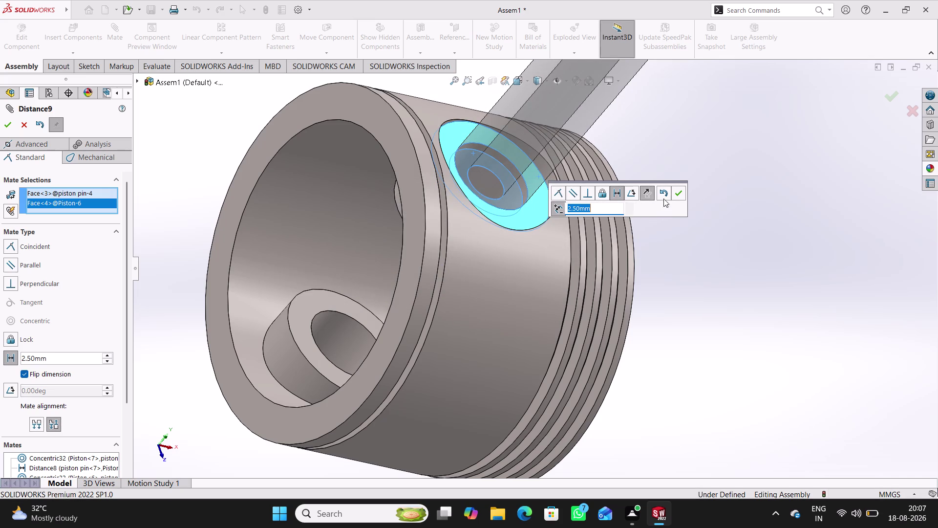
click(663, 194)
click(658, 256)
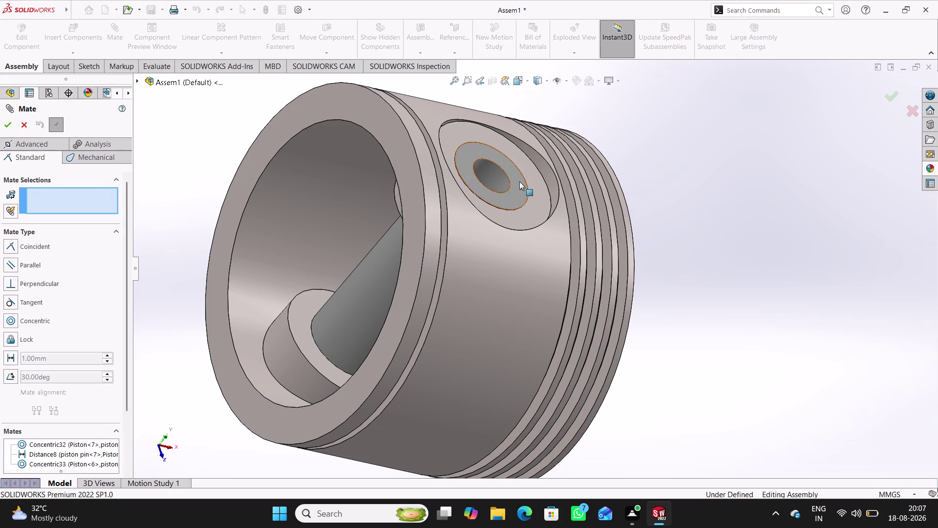
Mate pin 4's end face an unflipped 2.5 mm from Piston 6's boss face.
drag(520, 181, 491, 207)
click(659, 216)
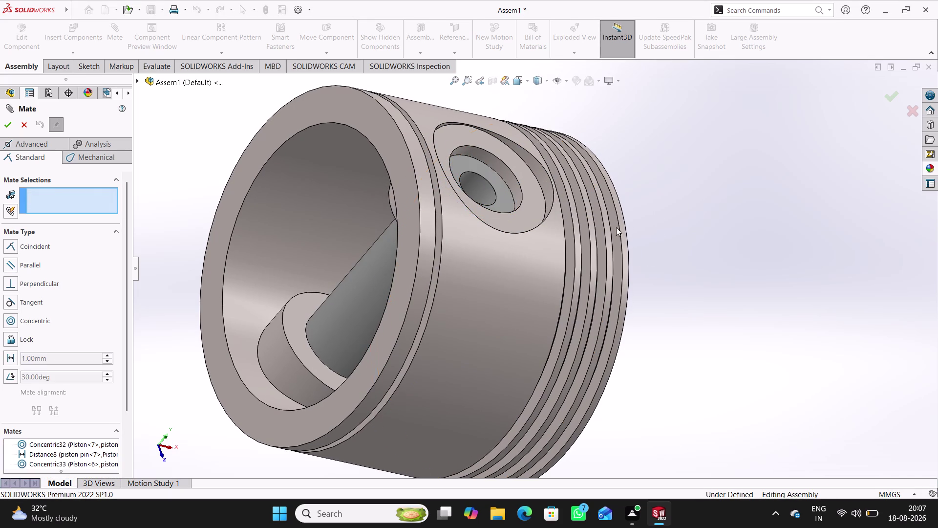
click(506, 188)
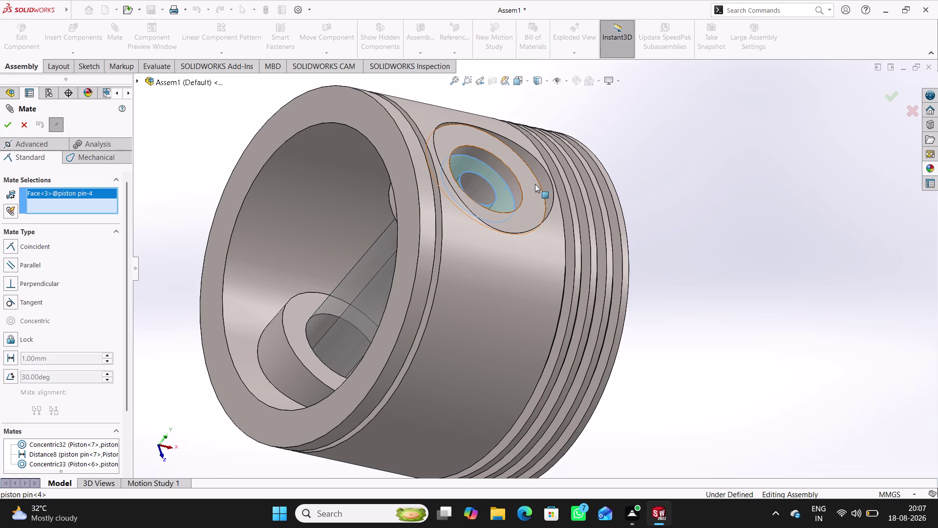
click(535, 184)
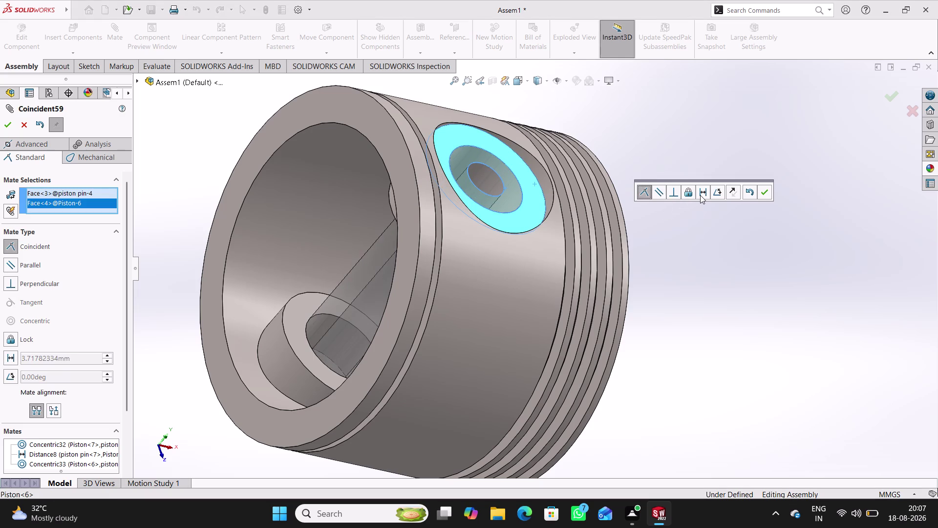
click(700, 195)
text(2.5)
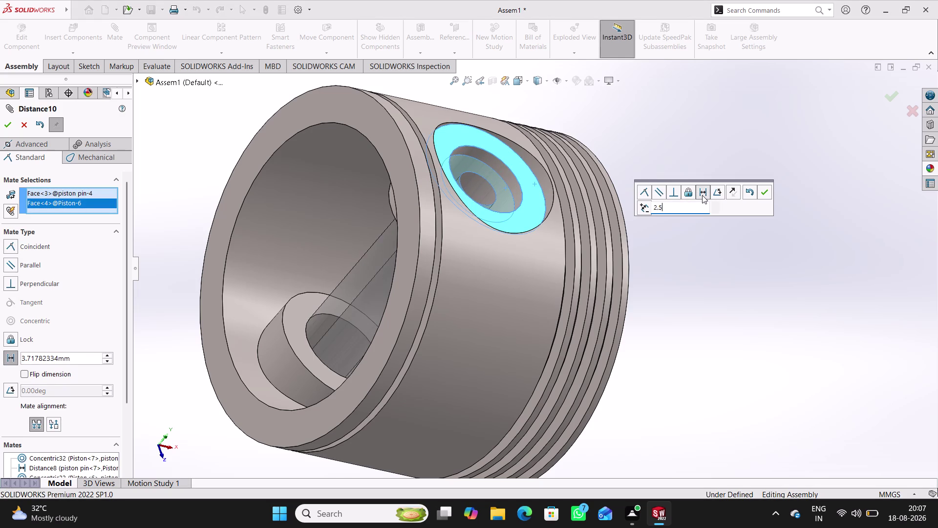
key(Return)
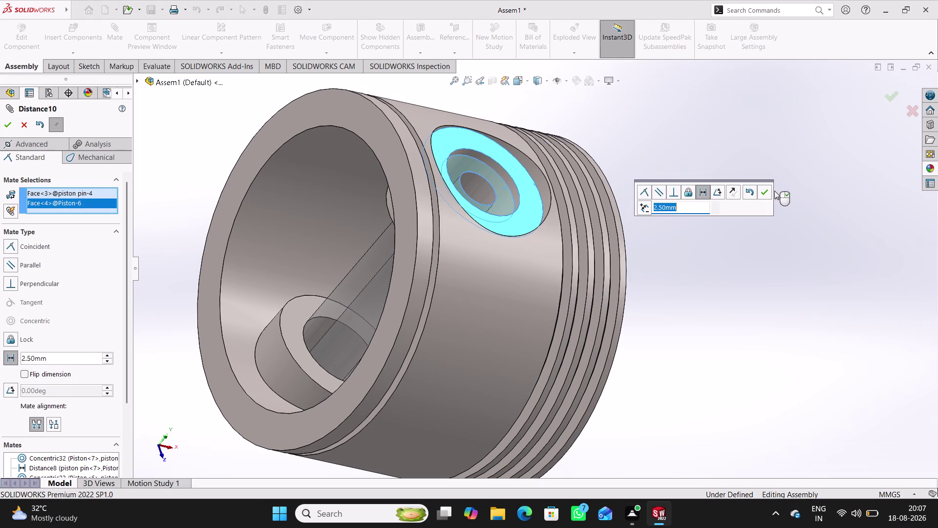
click(765, 192)
Make piston pin 6 concentric with Piston 5's pin bore.
scroll(up, 3)
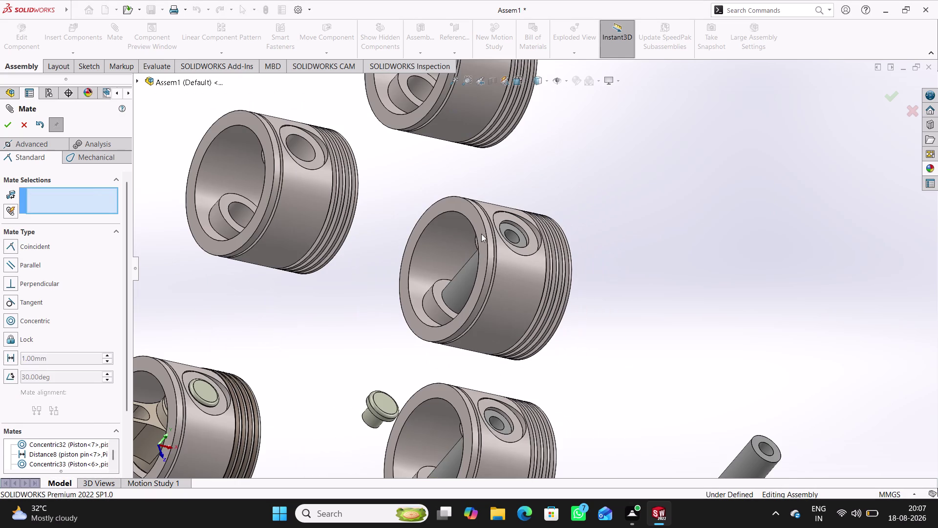
scroll(up, 3)
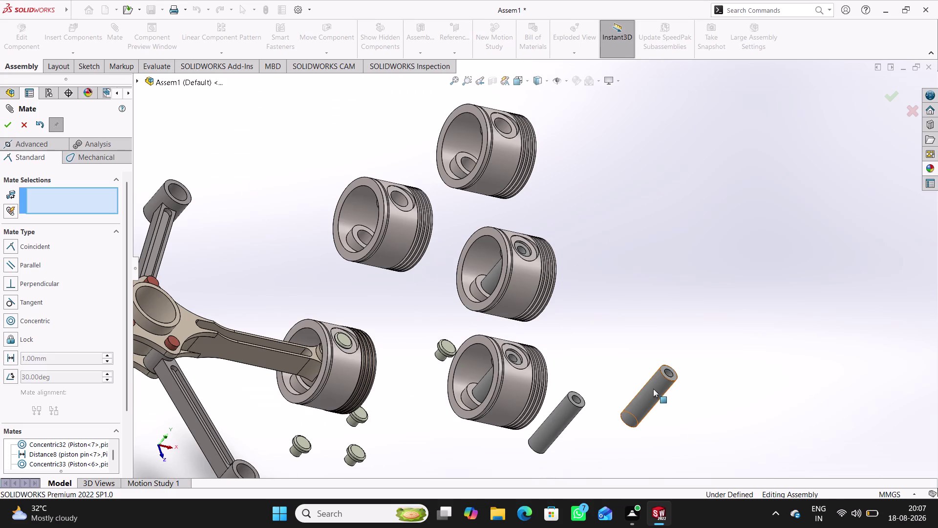
click(653, 388)
scroll(down, 3)
scroll(down, 3)
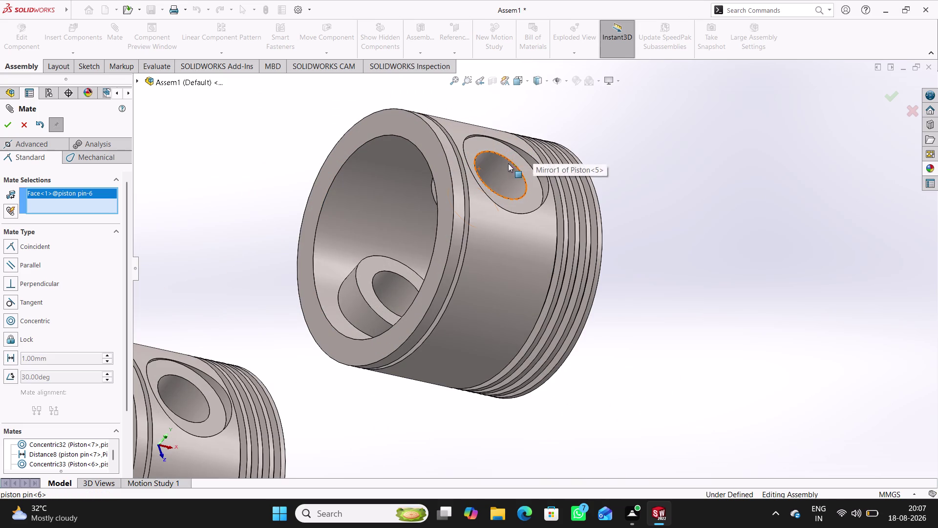
click(501, 165)
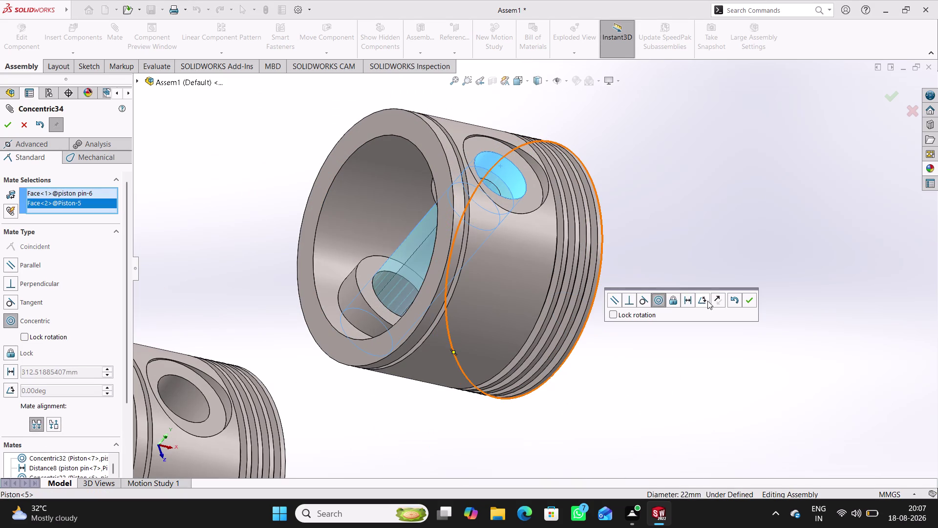
click(747, 302)
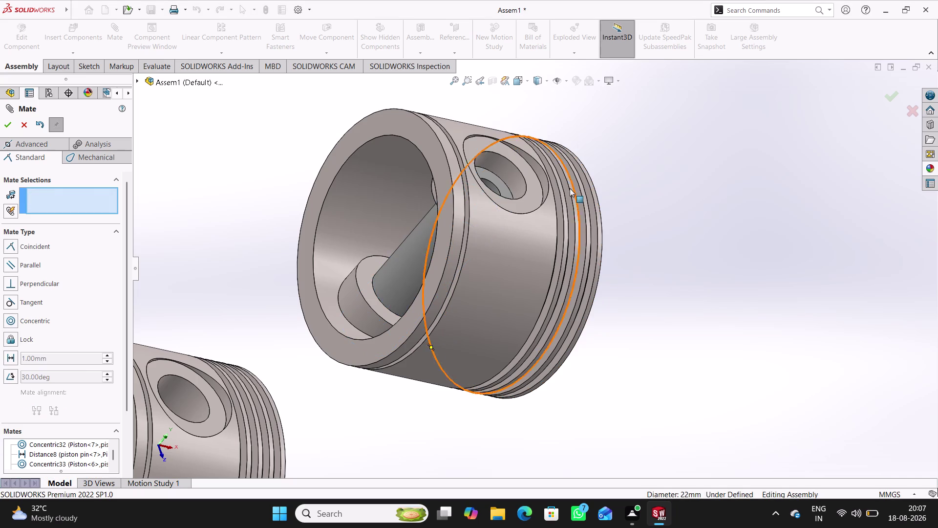
Set pin 6's end face 2.5 mm from Piston 5's boss face.
scroll(down, 3)
scroll(down, 3)
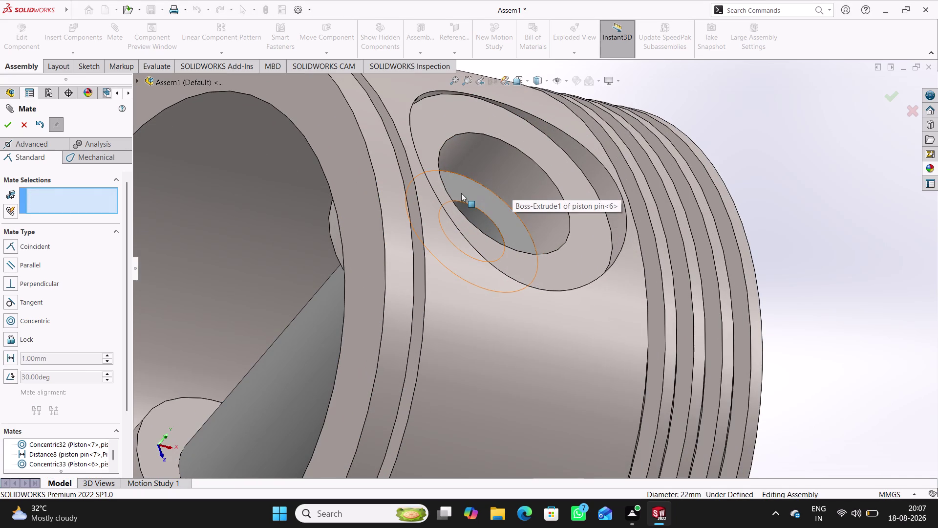
click(468, 188)
click(586, 193)
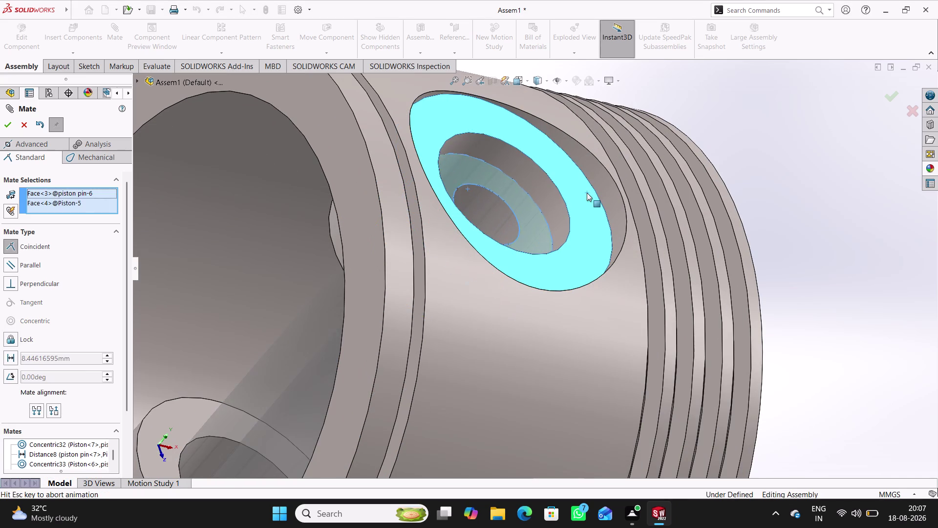
text(2.5)
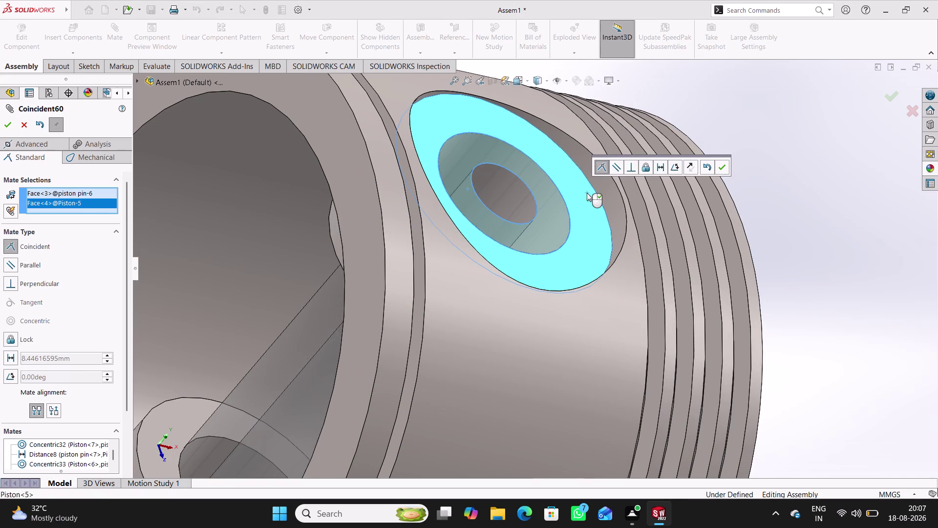
key(Return)
key(Return)
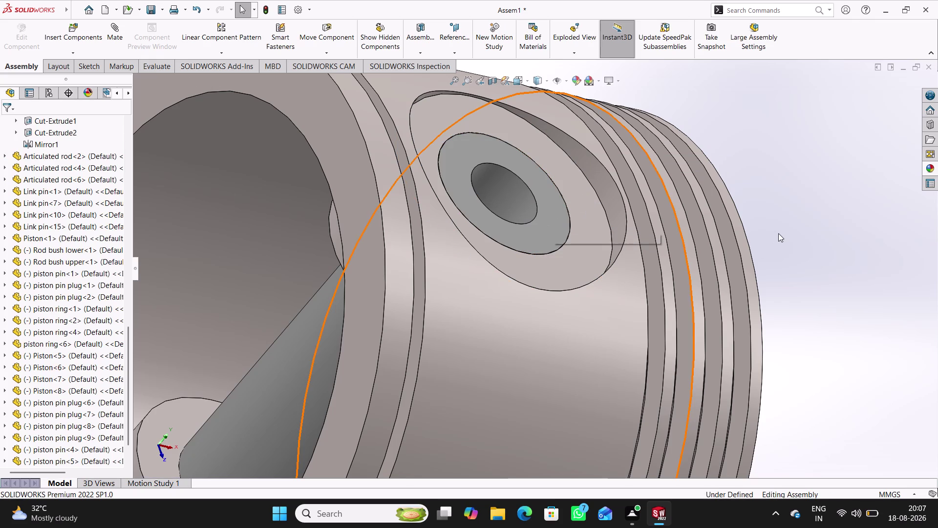
Zoom back out and orbit to view the pistons around the master rod.
key(ctrl+z)
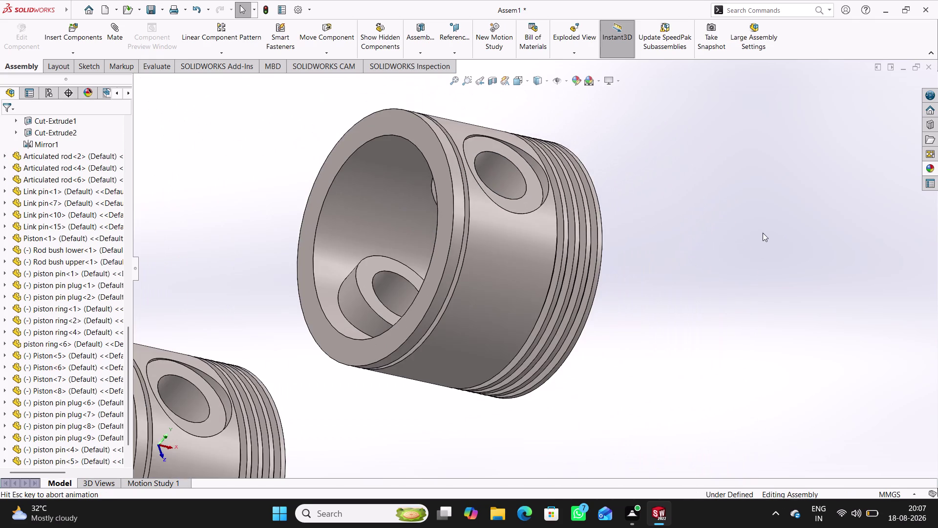
scroll(up, 3)
scroll(up, 3)
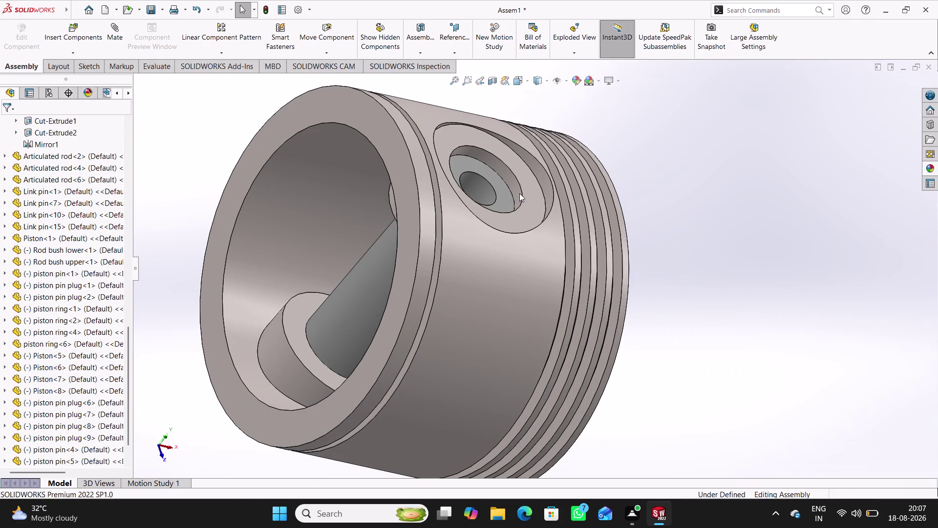
scroll(down, 3)
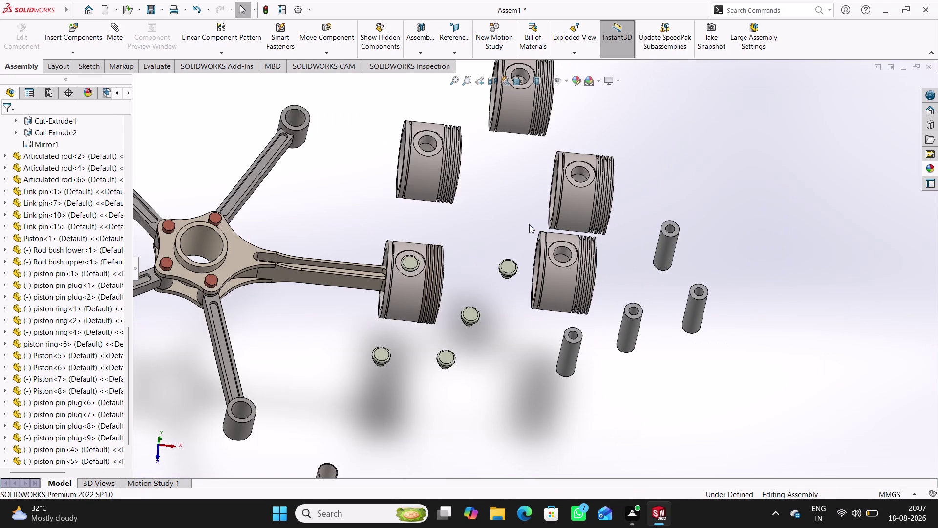
middle_drag(502, 237, 531, 209)
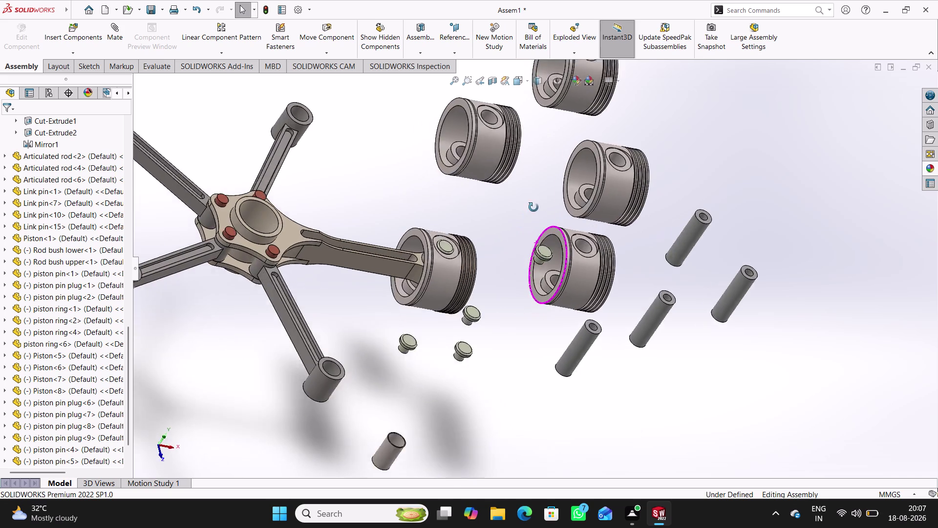
middle_drag(531, 209, 530, 243)
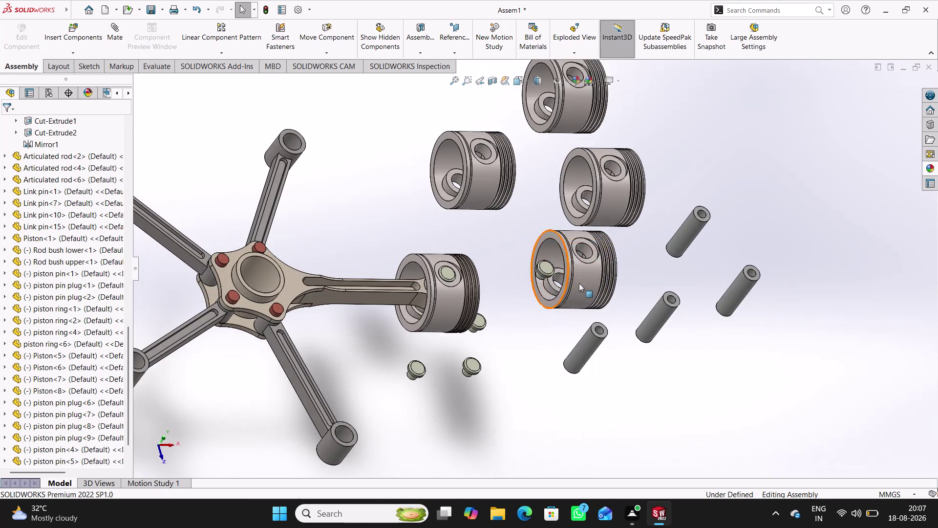
scroll(down, 3)
Start a new mate with pin 7's outer face and Piston 7's bore, then clear the selection.
click(117, 39)
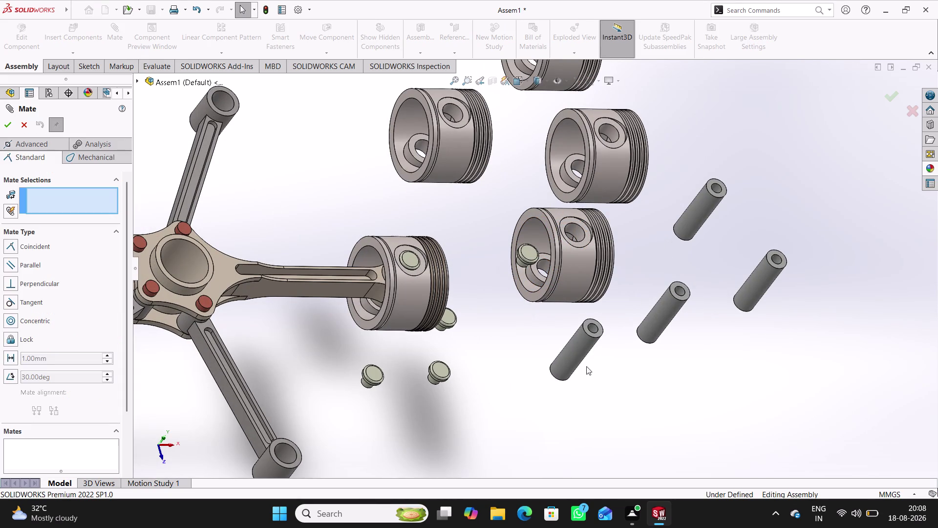
click(584, 346)
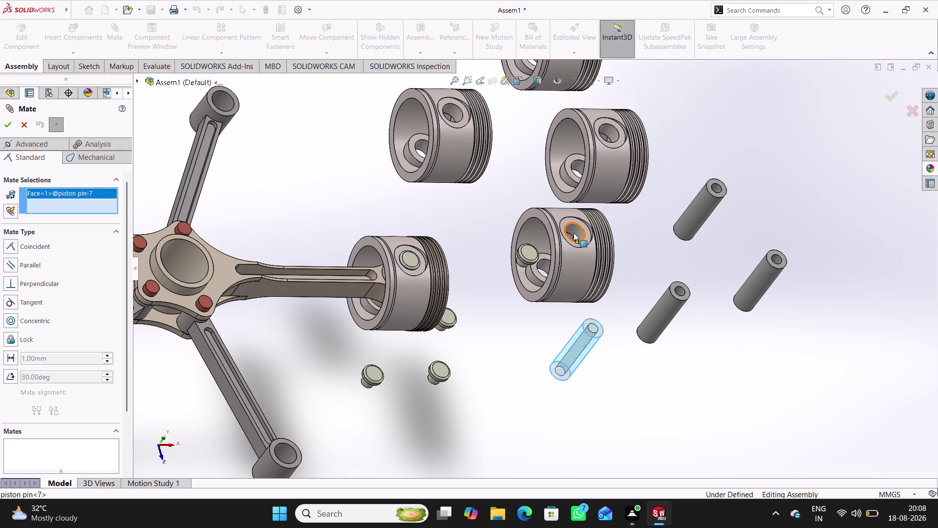
click(579, 229)
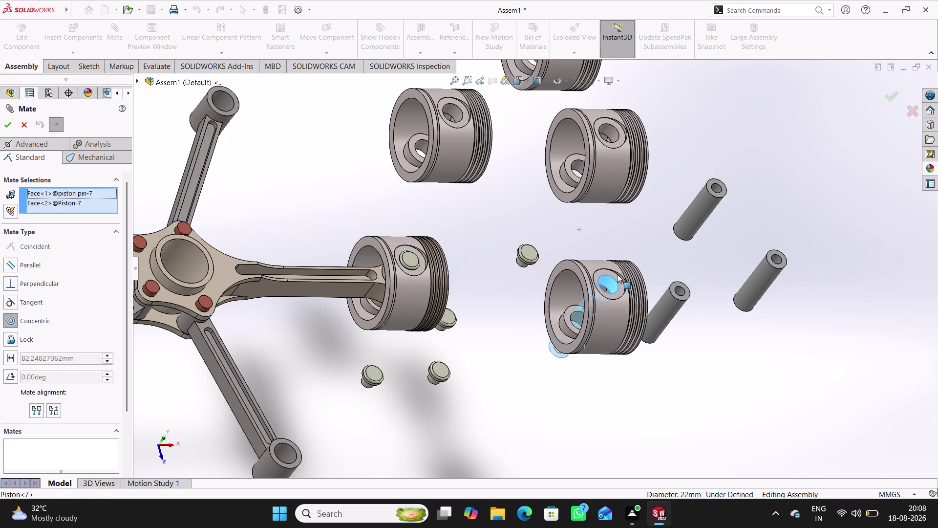
click(762, 293)
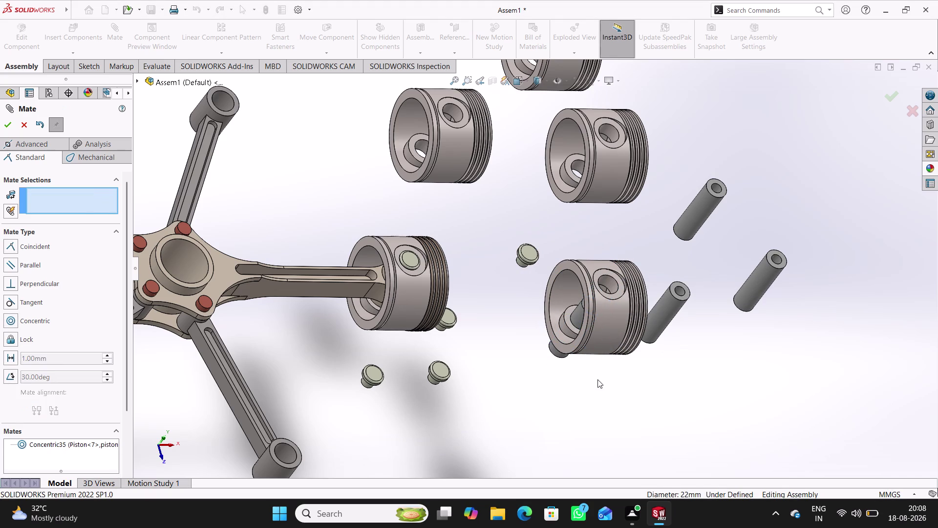
middle_drag(591, 389, 579, 454)
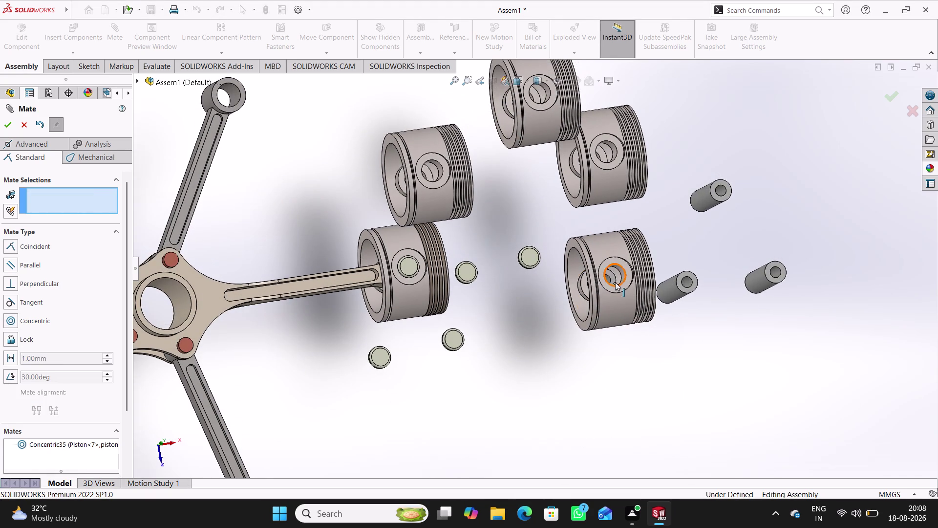
scroll(down, 3)
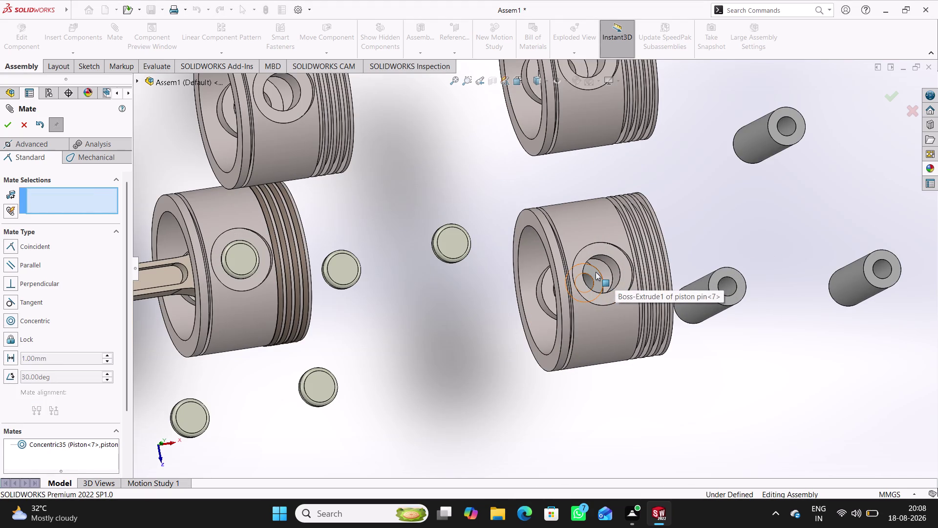
Mate pin 7's end face 2.5 mm from Piston 7's bore face.
click(595, 272)
click(622, 257)
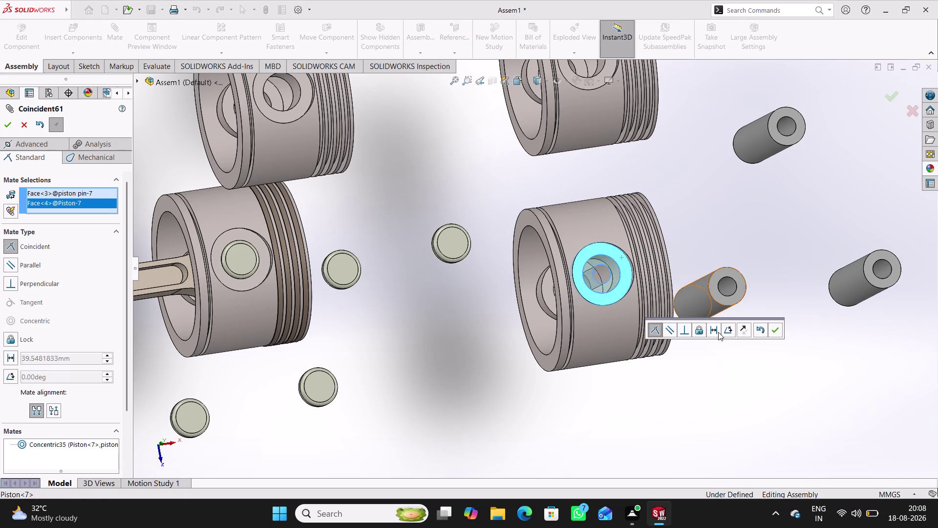
click(715, 329)
text(2.)
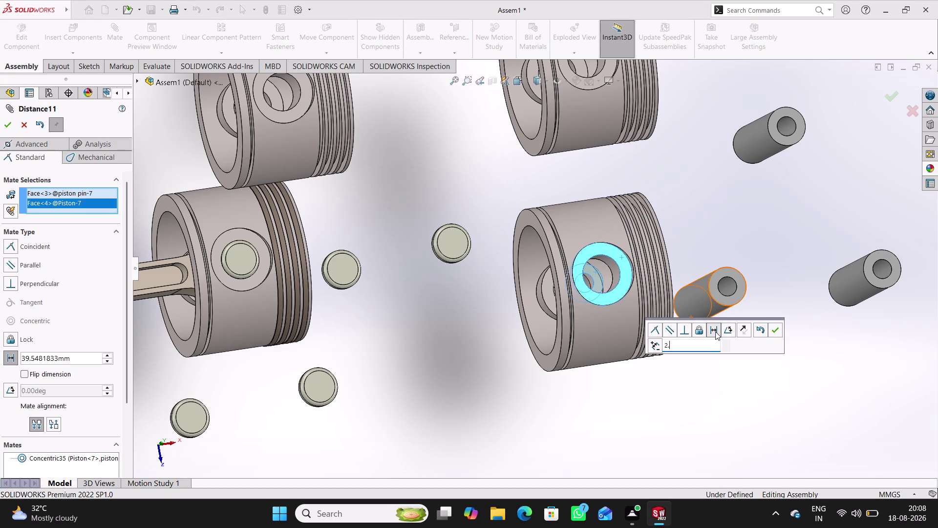
text(5)
key(Return)
key(Return)
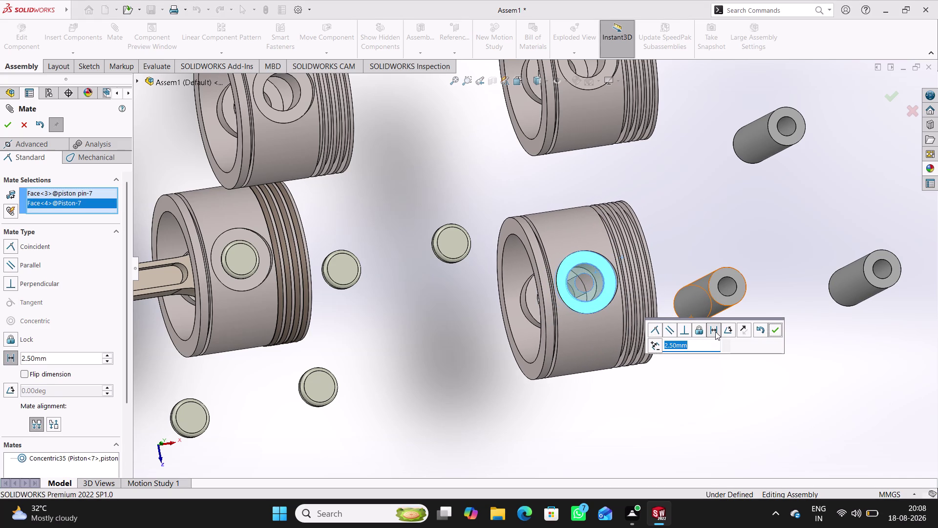
middle_drag(618, 408, 618, 386)
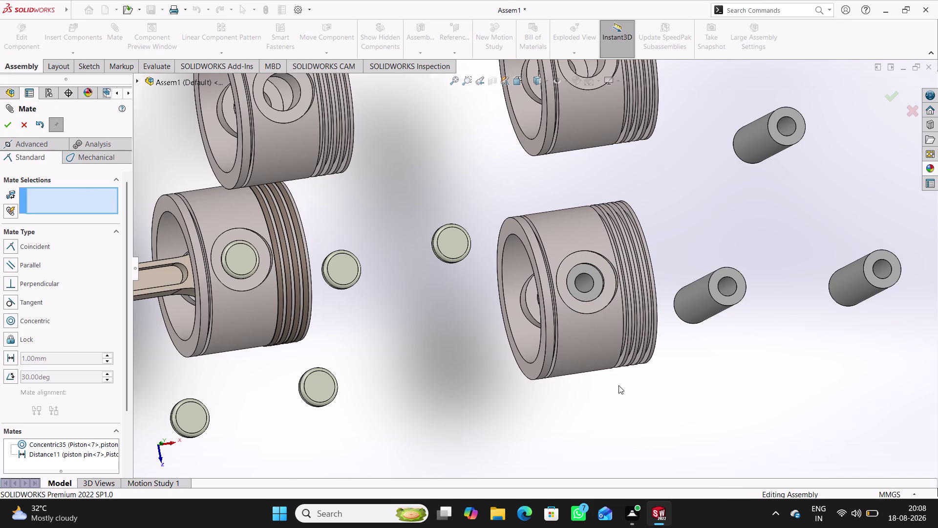
middle_drag(618, 386, 625, 370)
scroll(up, 3)
scroll(down, 3)
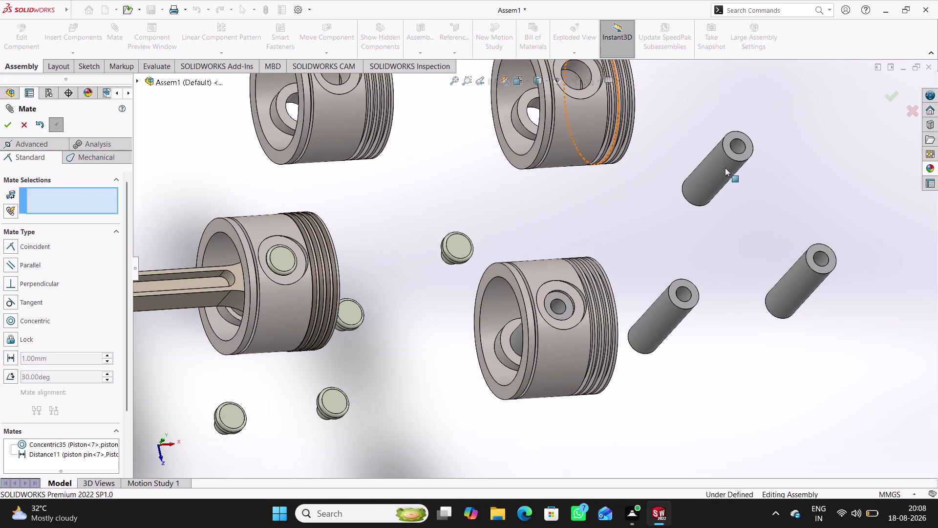
click(725, 168)
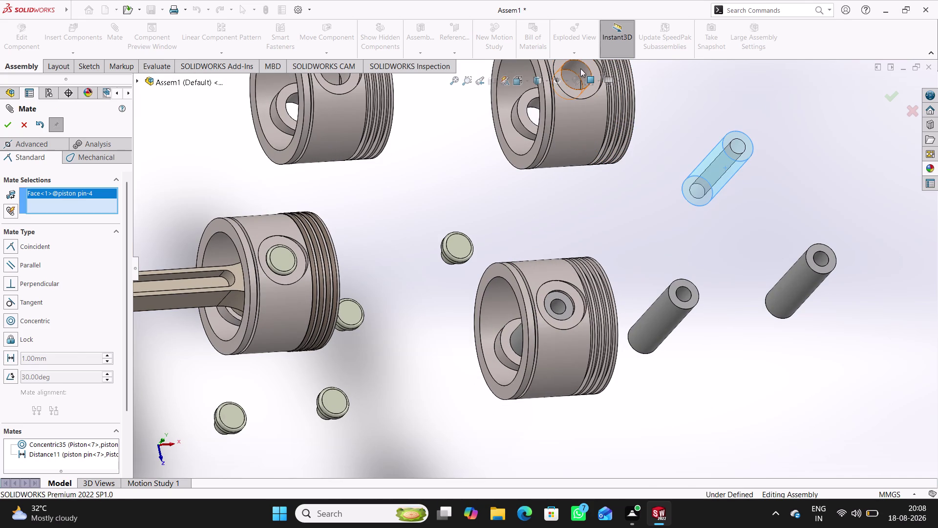
click(580, 68)
click(737, 208)
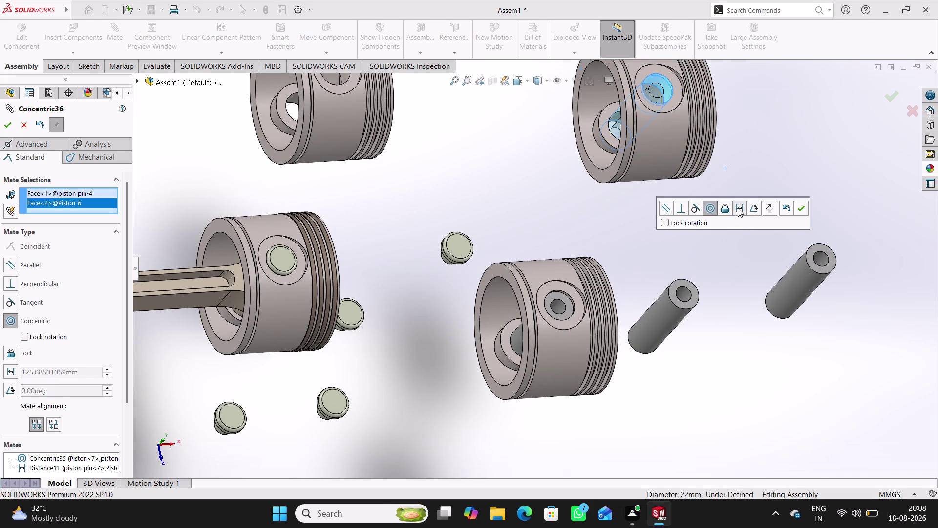
text(2.5)
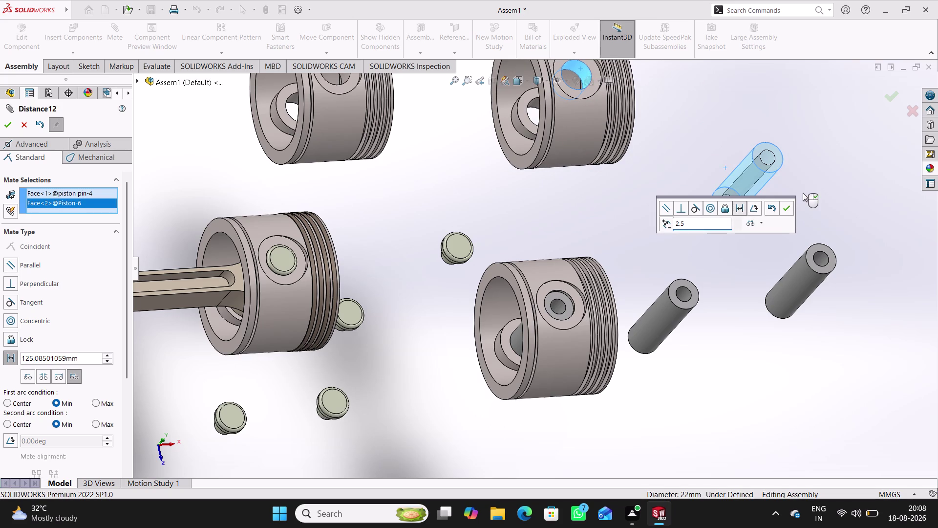
click(711, 211)
click(787, 211)
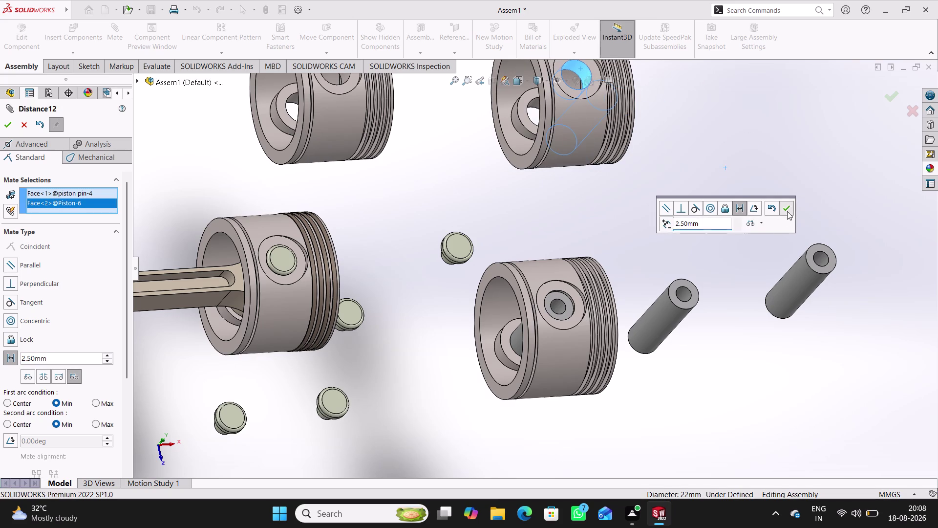
scroll(up, 3)
middle_drag(594, 198, 617, 165)
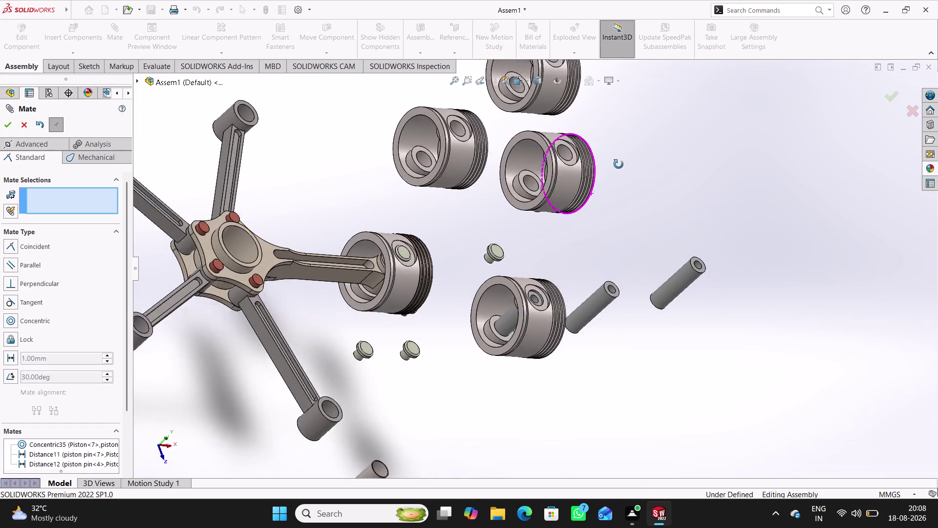
middle_drag(617, 165, 571, 195)
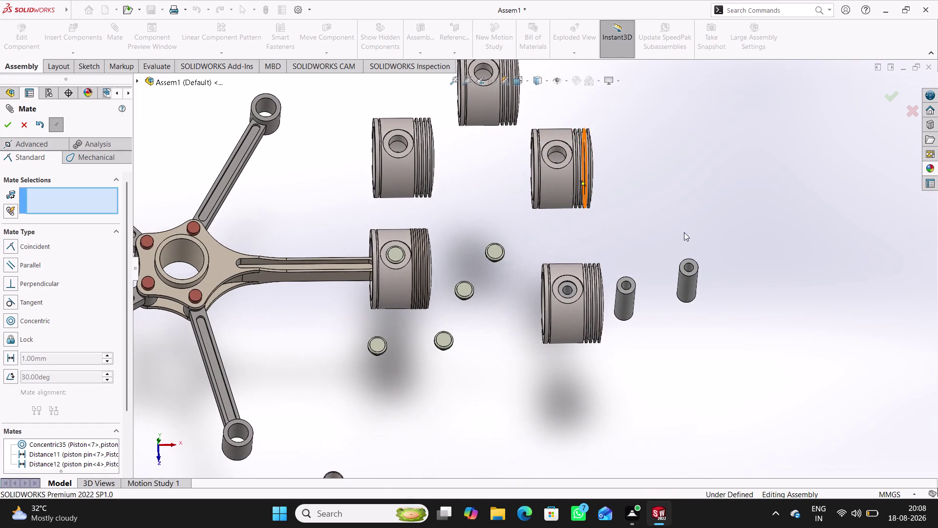
key(ctrl+z)
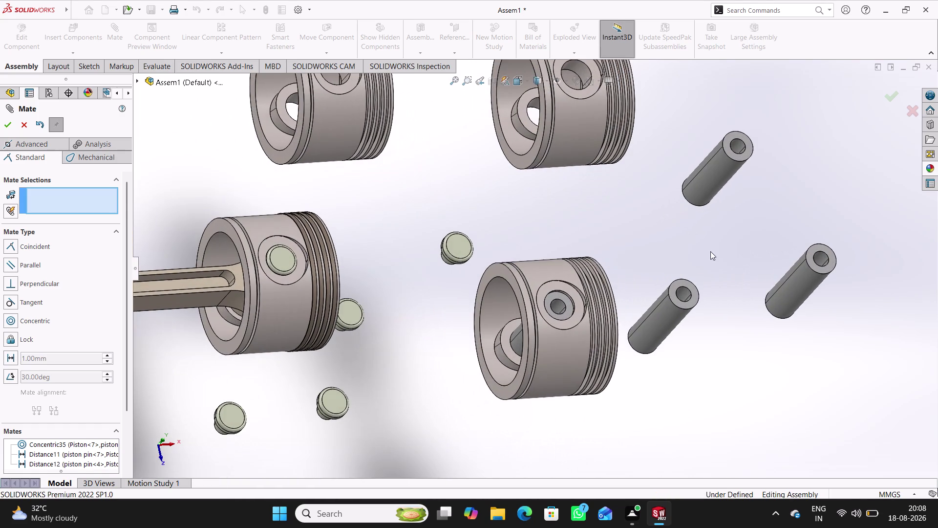
click(715, 238)
click(723, 175)
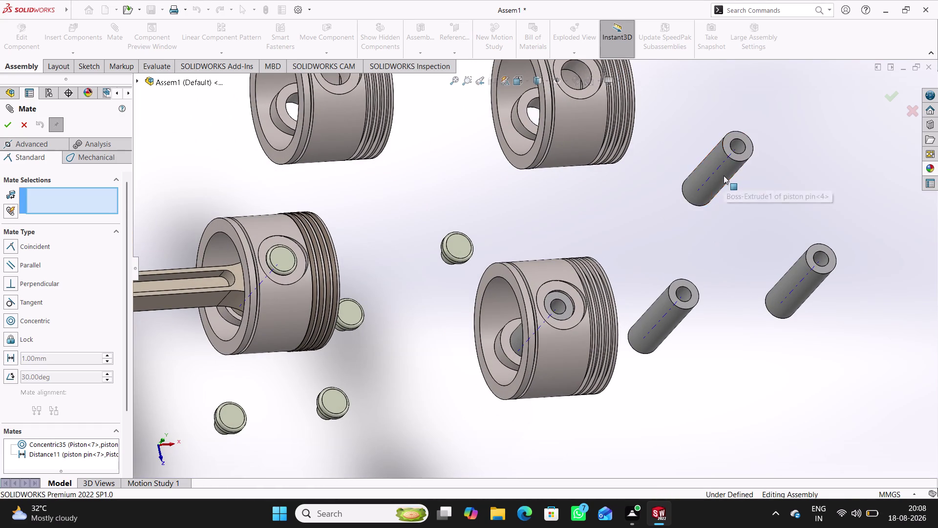
scroll(up, 3)
Make pin 4 concentric with Piston 6's pin bore and slide it along the bore.
scroll(down, 3)
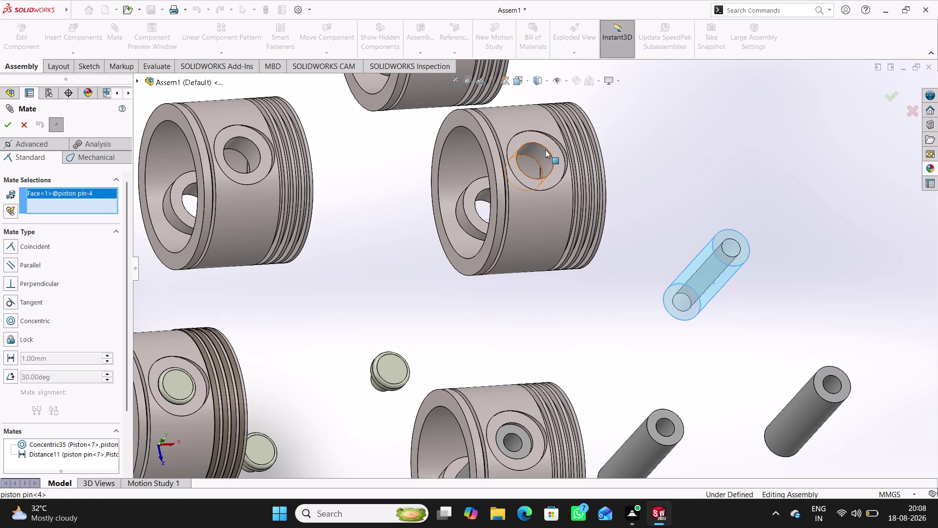
click(544, 151)
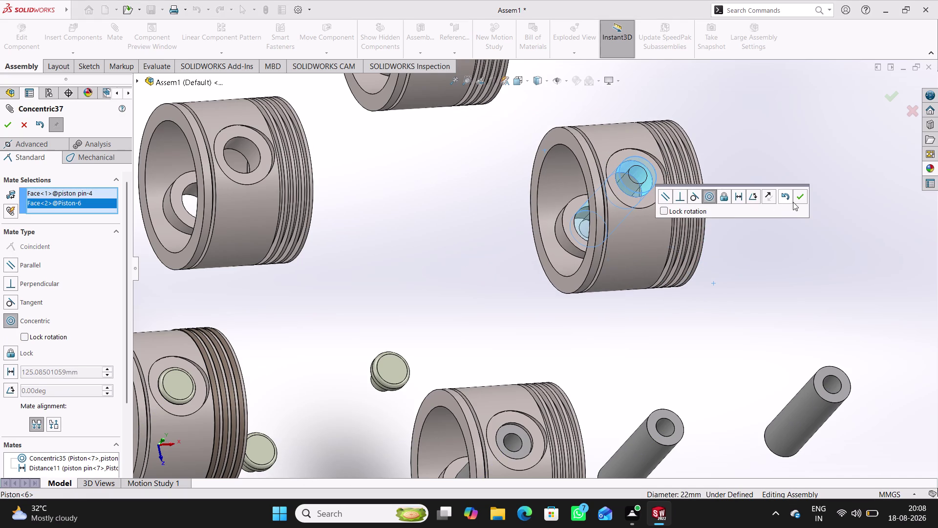
click(797, 199)
click(724, 246)
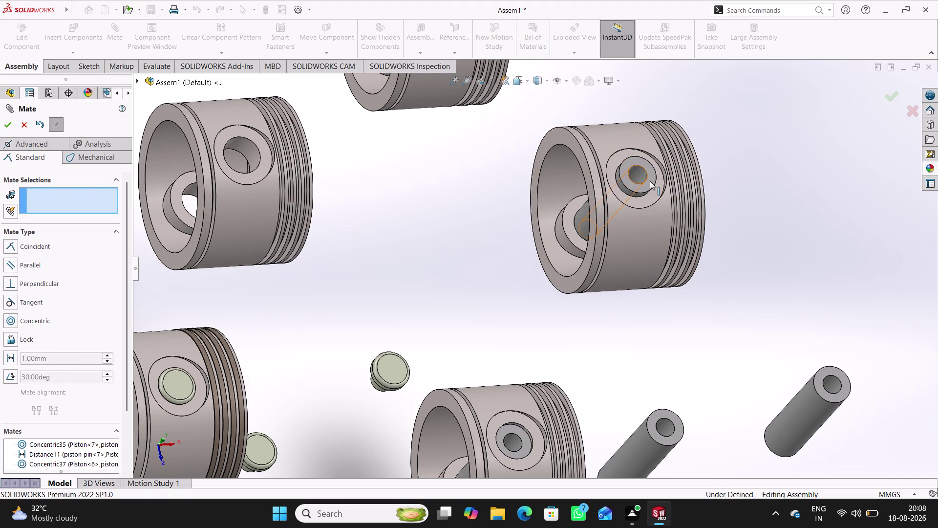
drag(652, 182, 596, 232)
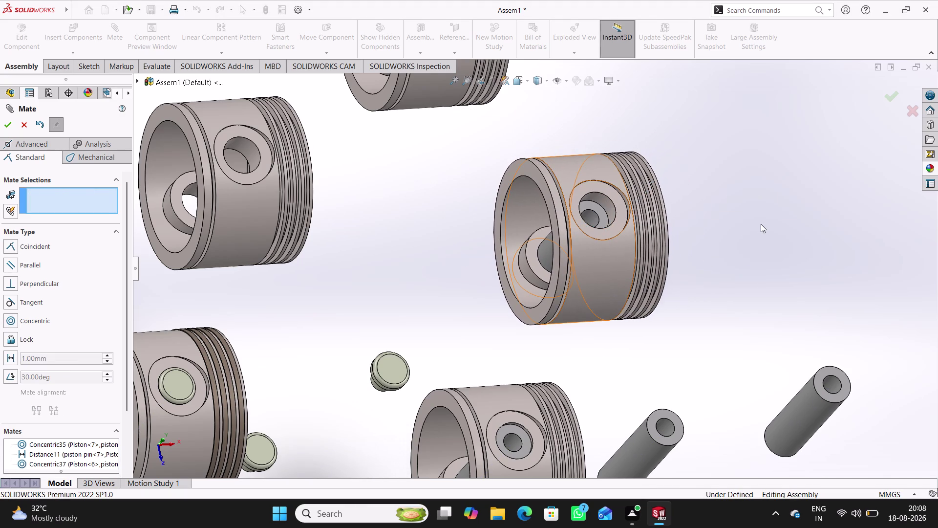
Set pin 4's end face 2.5 mm from Piston 6's bore face.
click(760, 224)
click(602, 209)
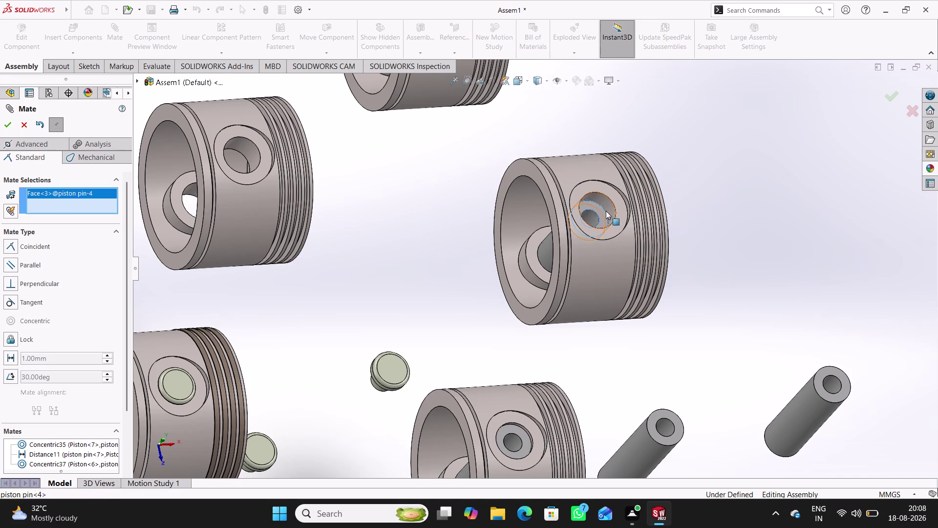
click(617, 200)
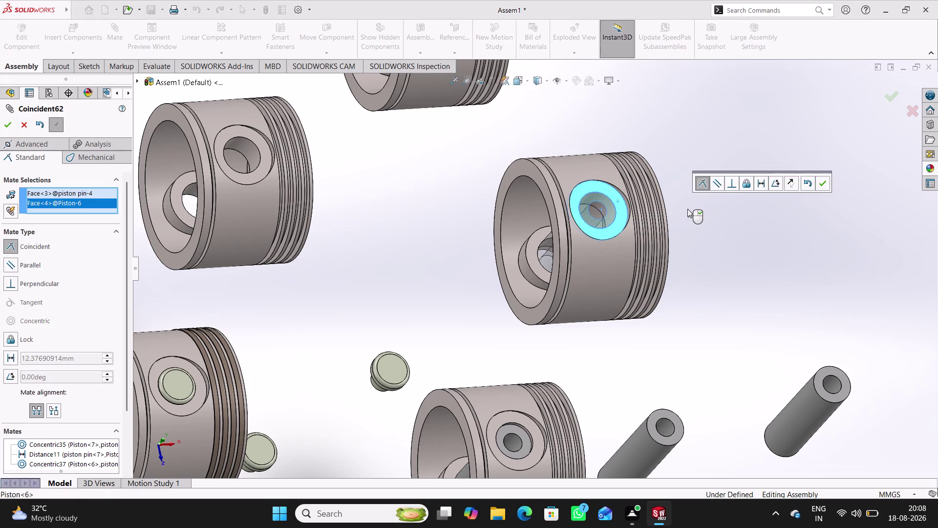
click(757, 187)
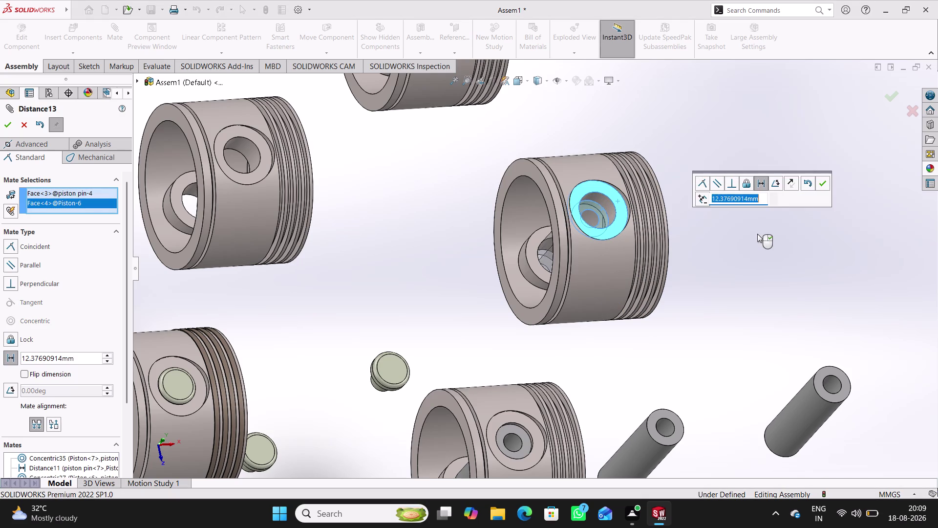
text(2.5)
key(Return)
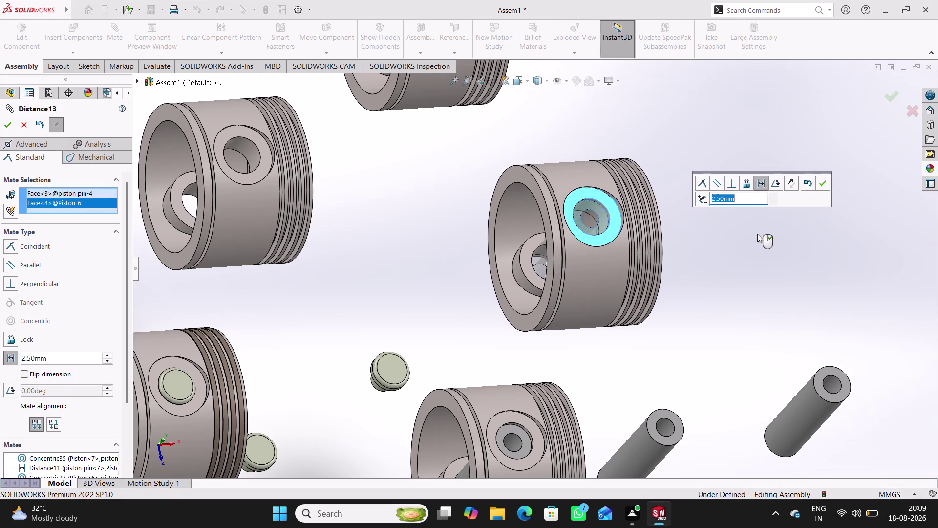
key(Return)
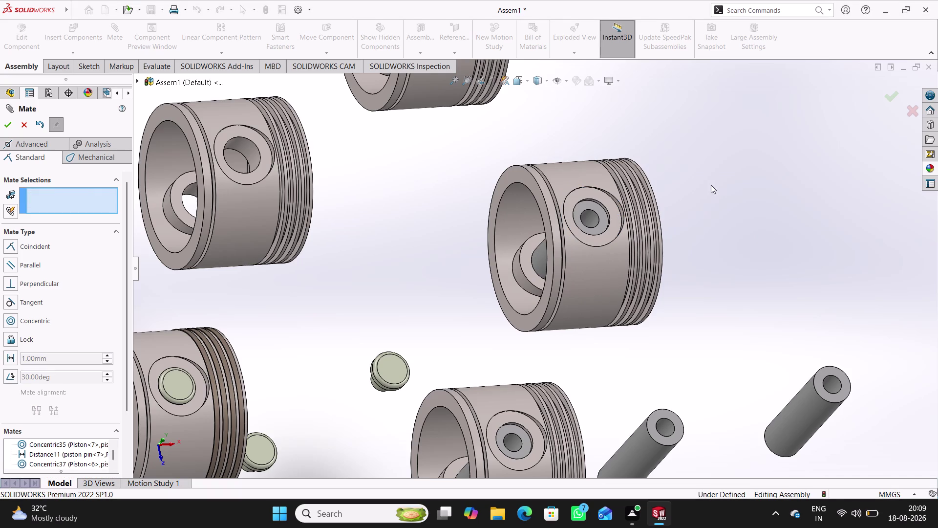
click(710, 185)
Make pin 5 concentric with Piston 5's pin bore.
scroll(up, 3)
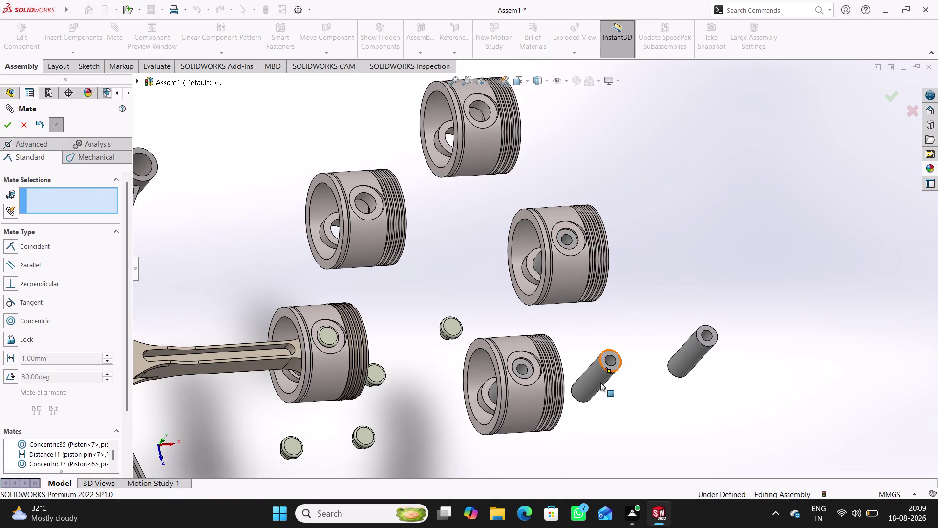
click(595, 382)
scroll(down, 3)
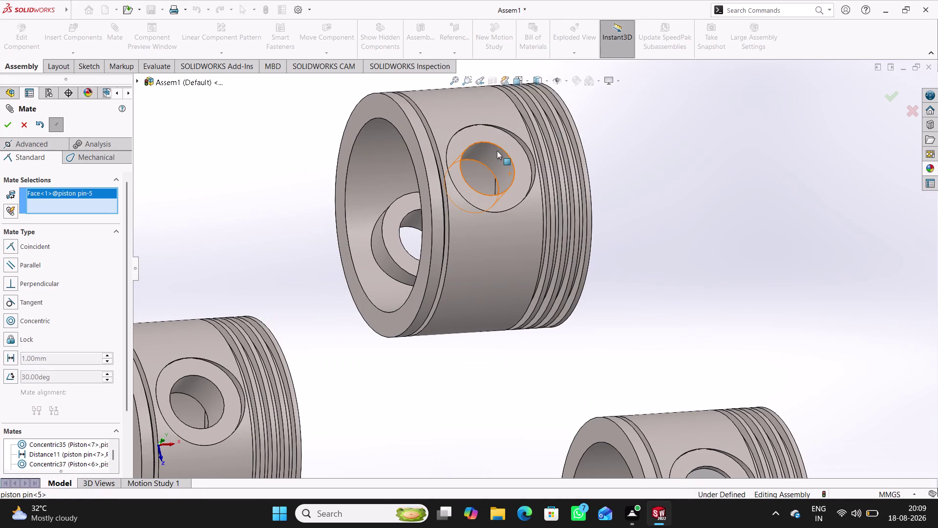
click(497, 151)
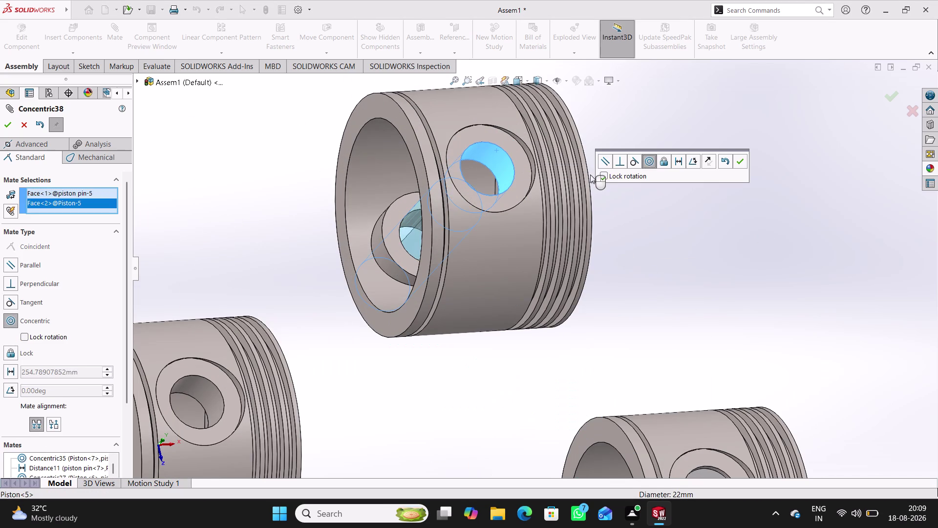
key(Return)
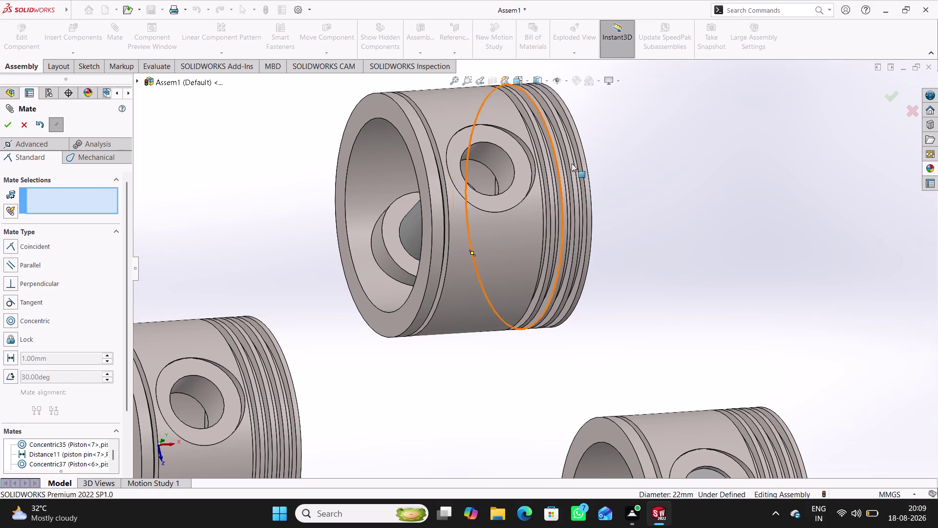
Set pin 5's end face 2.5 mm from Piston 5's bore face.
middle_drag(469, 188, 447, 209)
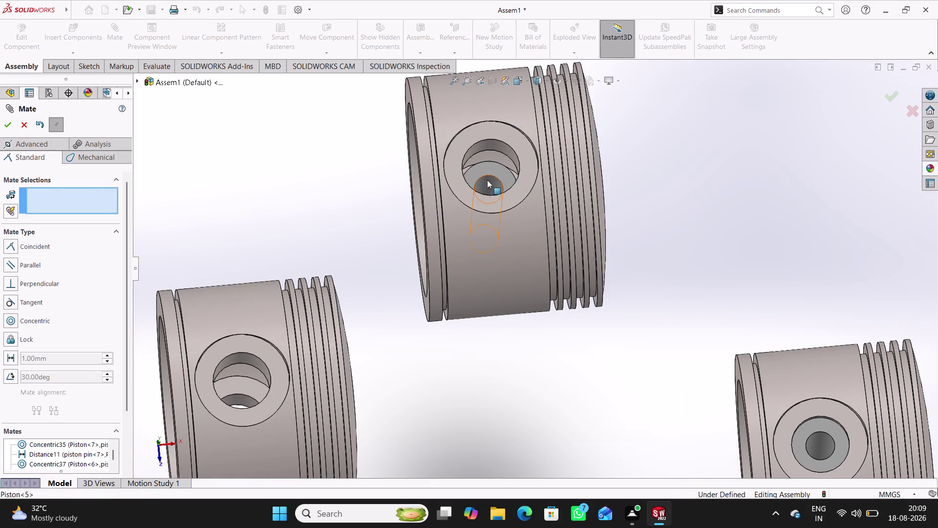
click(493, 167)
click(518, 141)
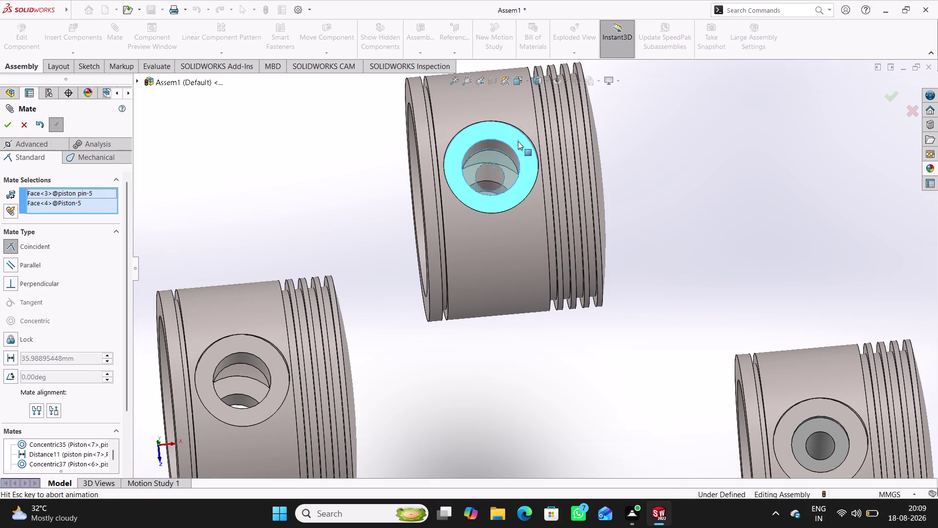
click(636, 119)
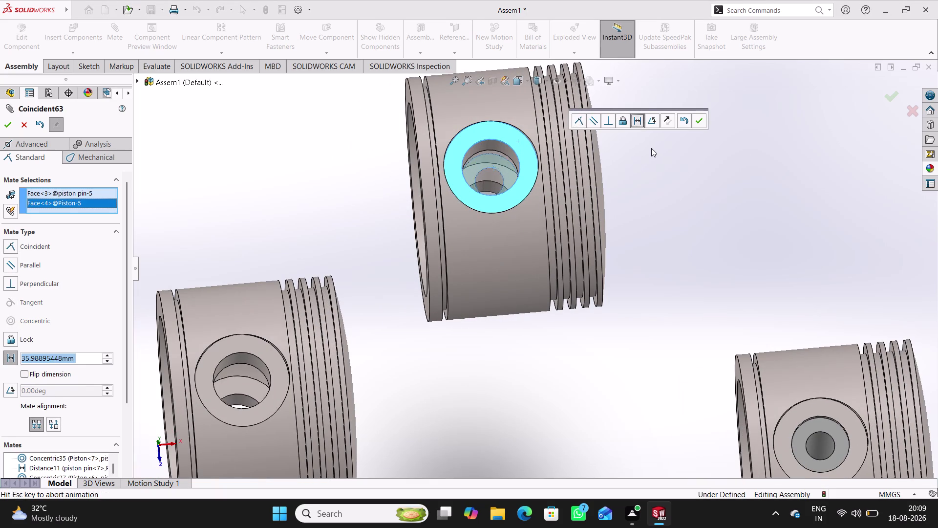
text(2.5)
key(Return)
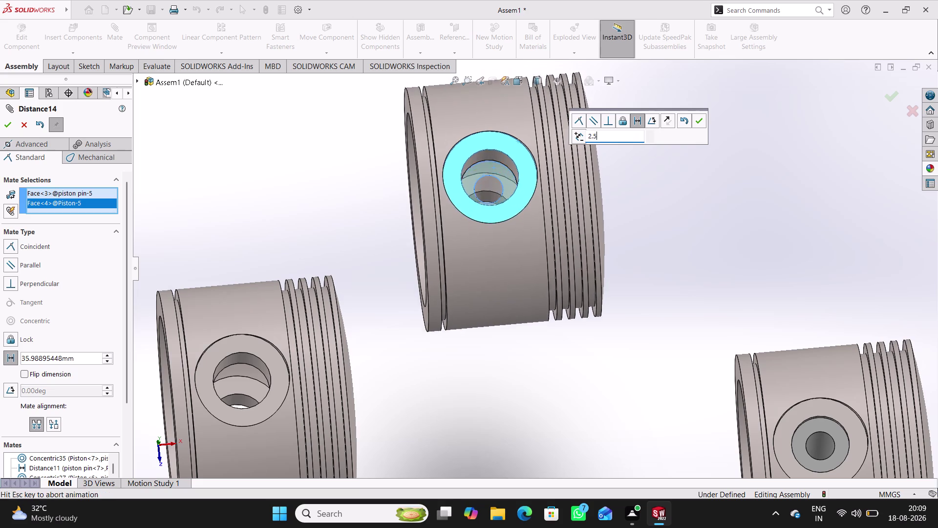
key(Return)
scroll(up, 3)
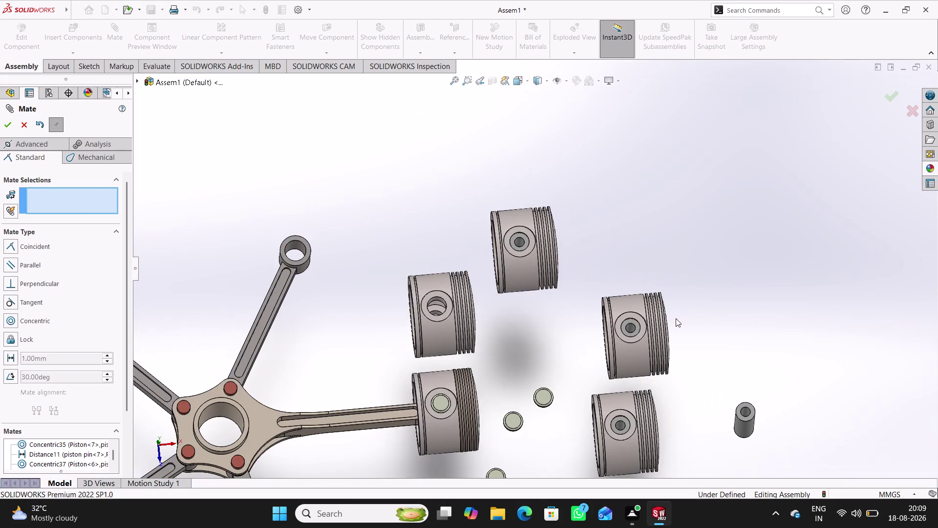
Make the loose piston pin concentric with Piston 8's pin bore.
scroll(up, 3)
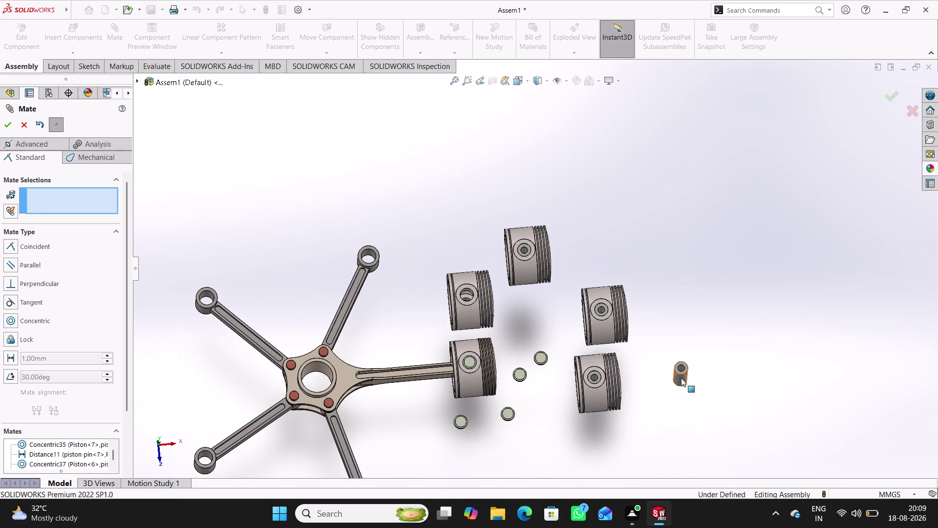
click(681, 377)
scroll(down, 3)
scroll(down, 3)
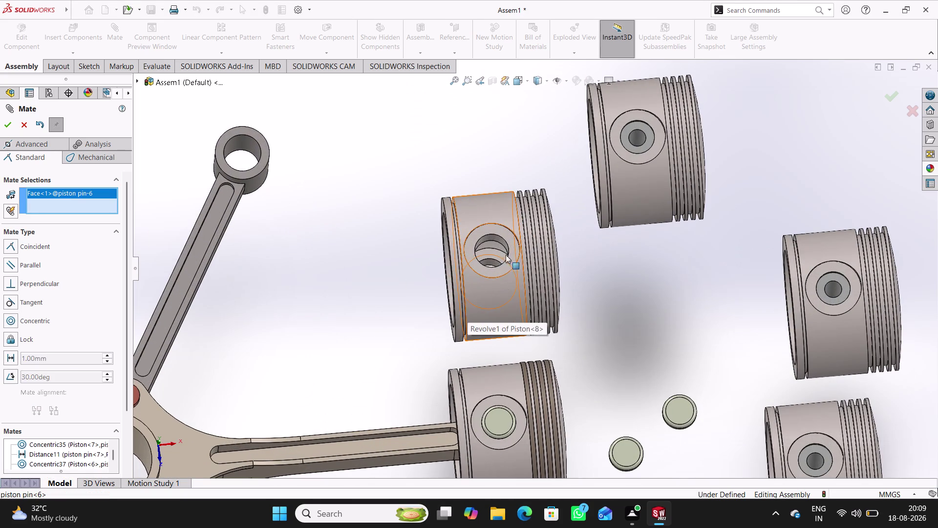
click(496, 239)
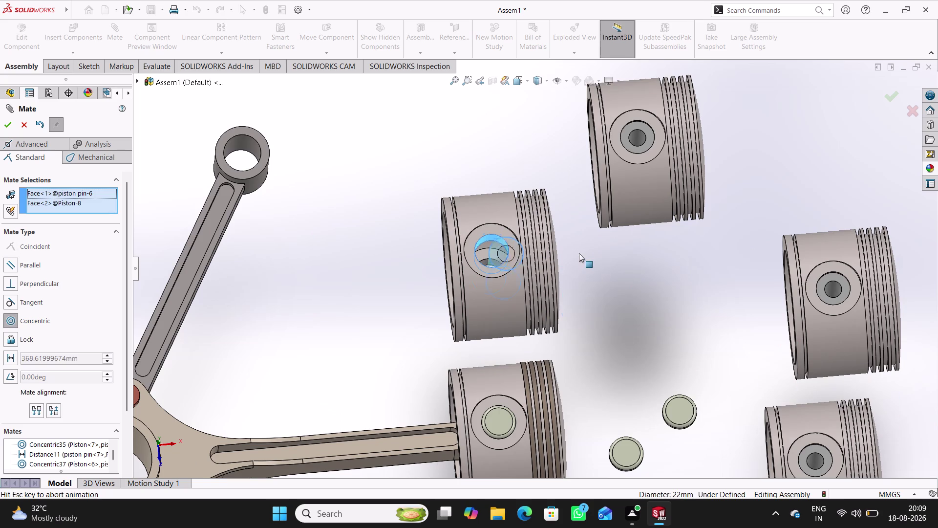
click(729, 239)
Slide the pin within the bore and orbit to expose its end face.
click(605, 273)
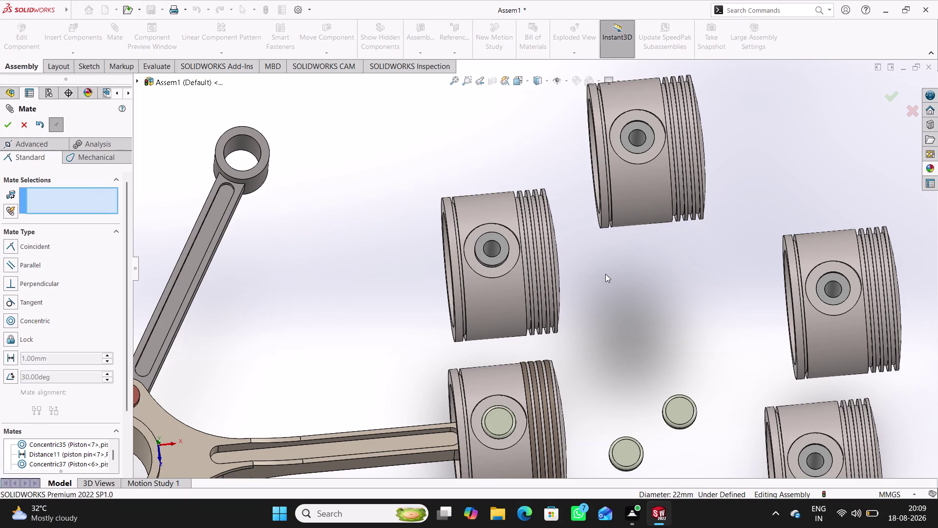
drag(499, 245, 499, 277)
middle_drag(502, 273, 503, 270)
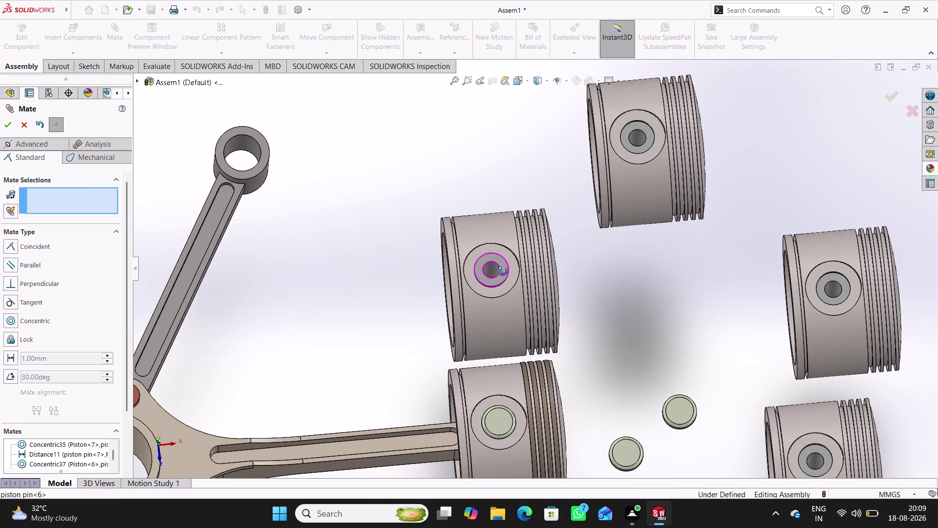
middle_drag(503, 270, 516, 197)
drag(504, 268, 493, 307)
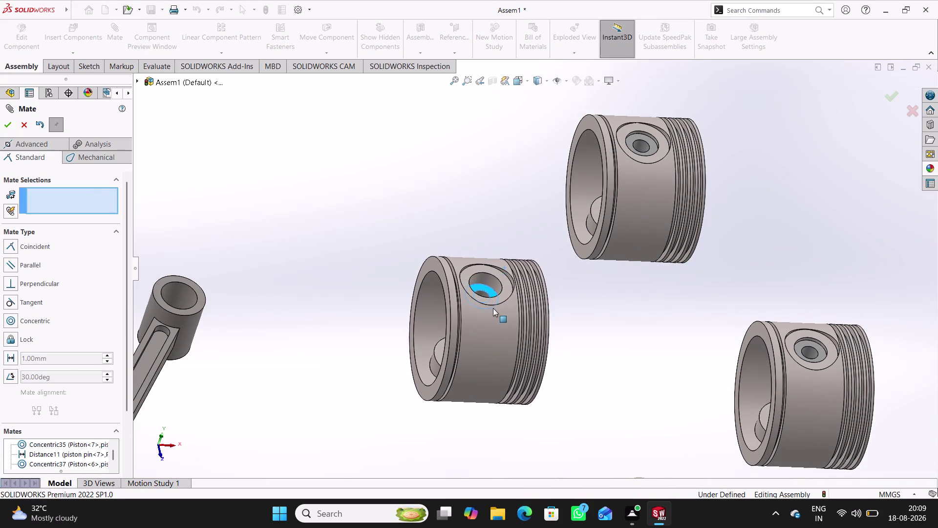
drag(493, 307, 493, 307)
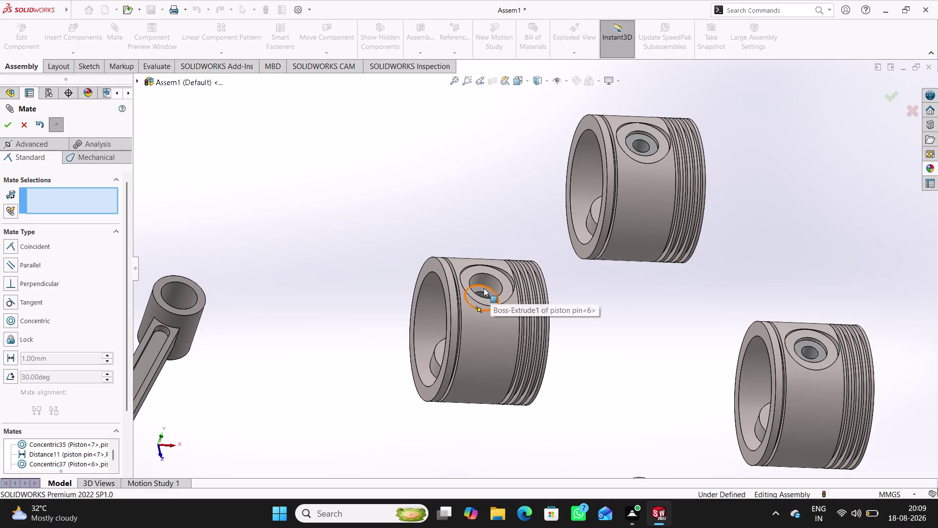
Mate piston pin 6's end face 2.50 mm from Piston 8's boss face.
click(484, 288)
click(506, 281)
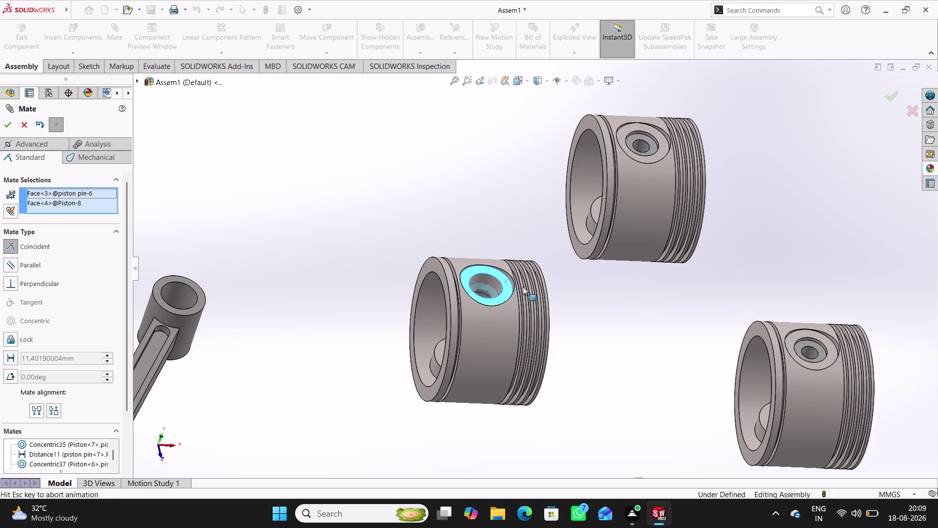
click(638, 309)
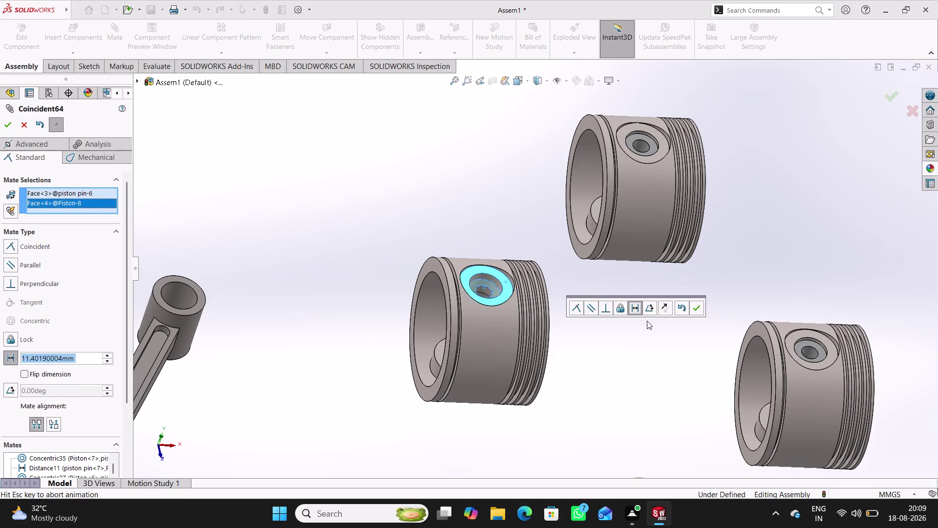
text(2.5)
key(Return)
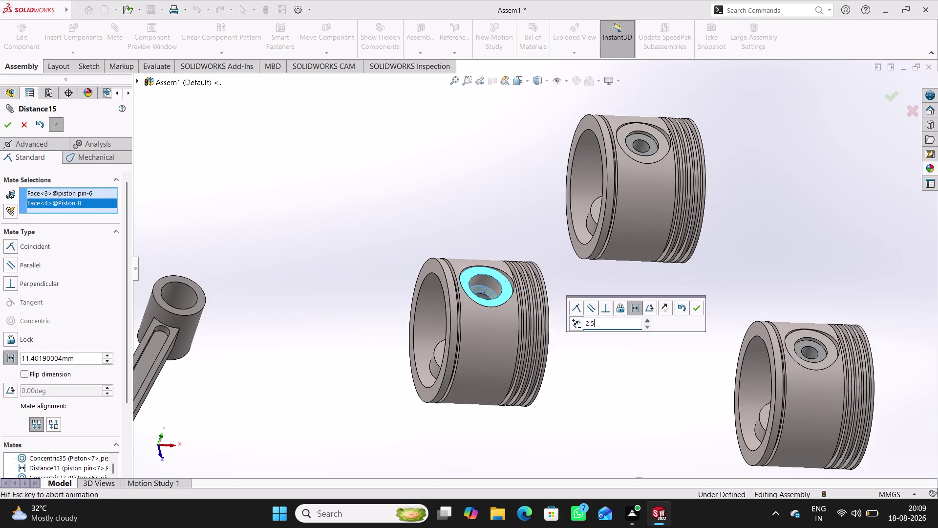
click(700, 310)
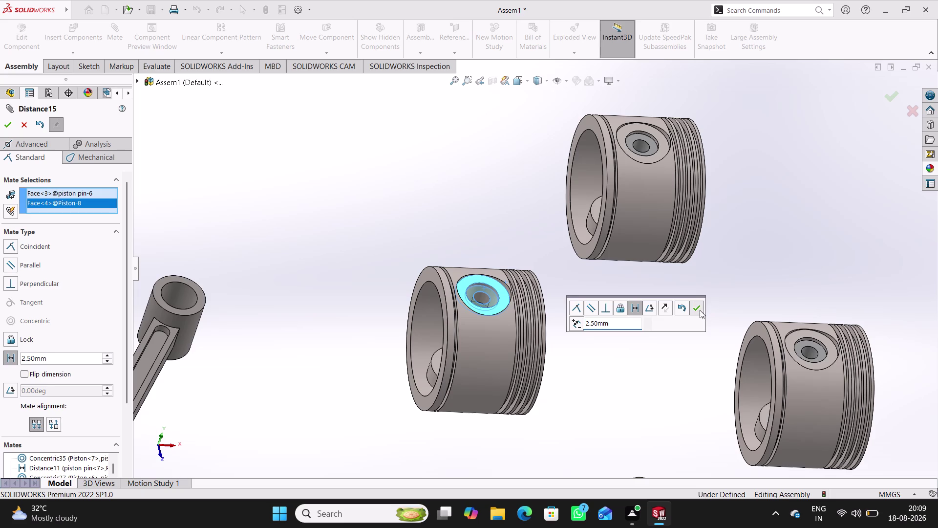
click(689, 350)
scroll(up, 3)
scroll(down, 3)
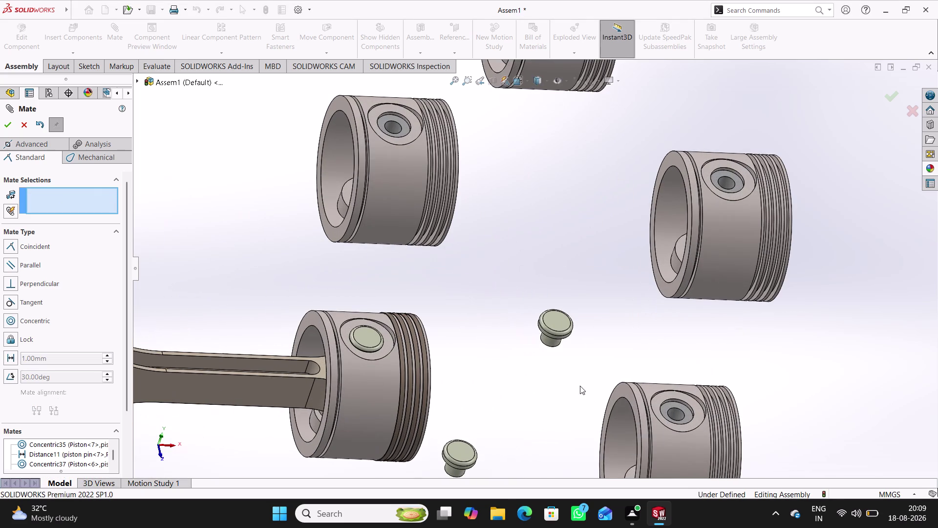
Make the first piston pin plug concentric with its piston's pin bore.
click(549, 343)
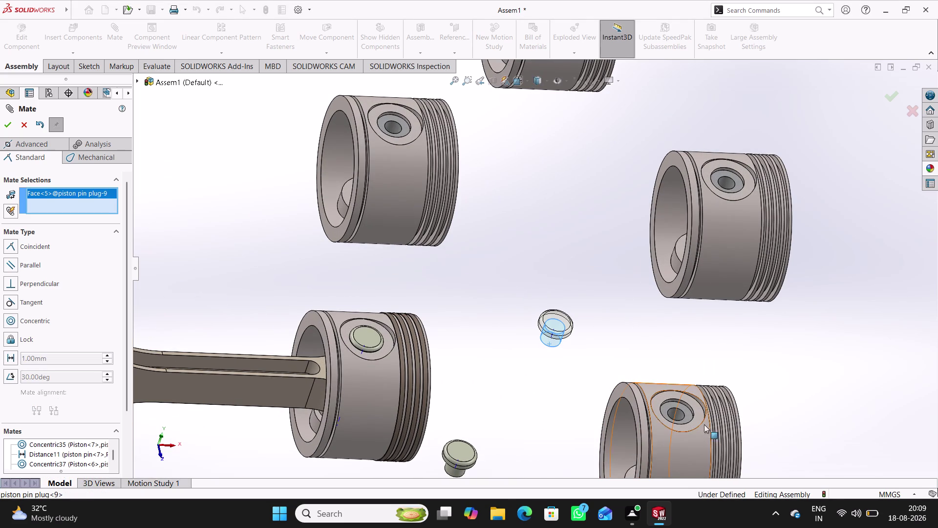
scroll(down, 3)
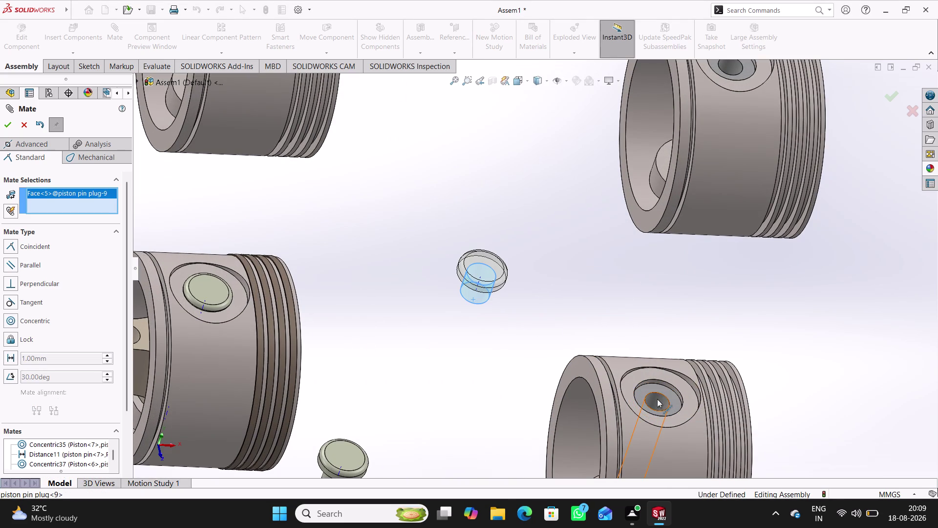
click(665, 403)
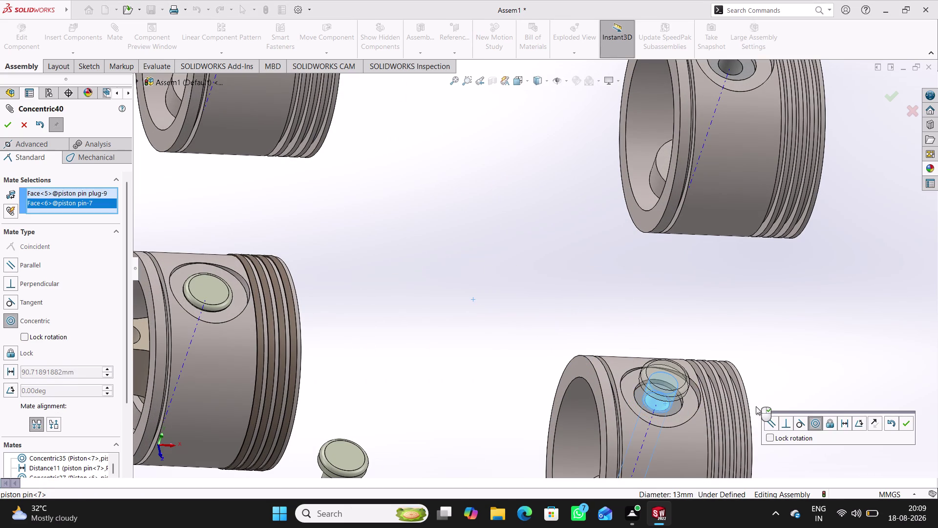
click(905, 422)
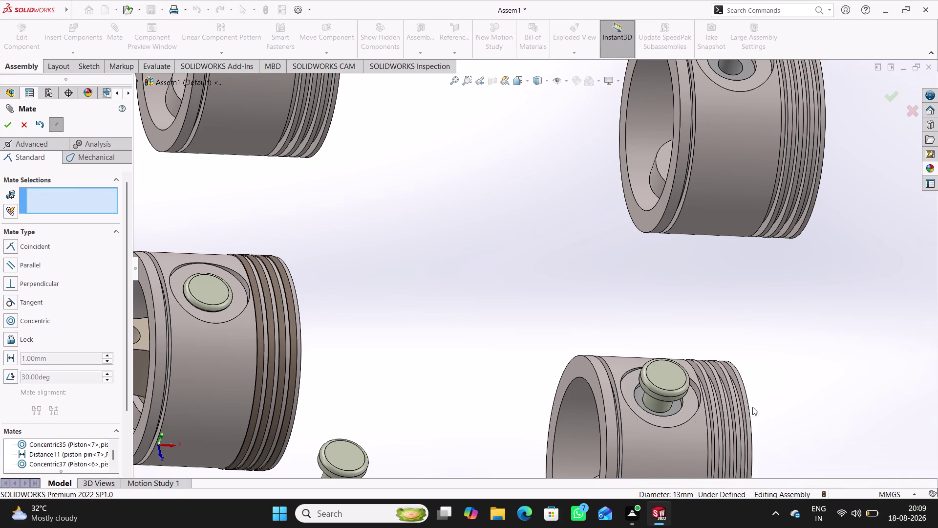
Seat that plug's underside flush against the piston pin's end face with a coincident mate.
middle_drag(672, 416, 685, 313)
scroll(down, 3)
middle_drag(661, 403, 660, 384)
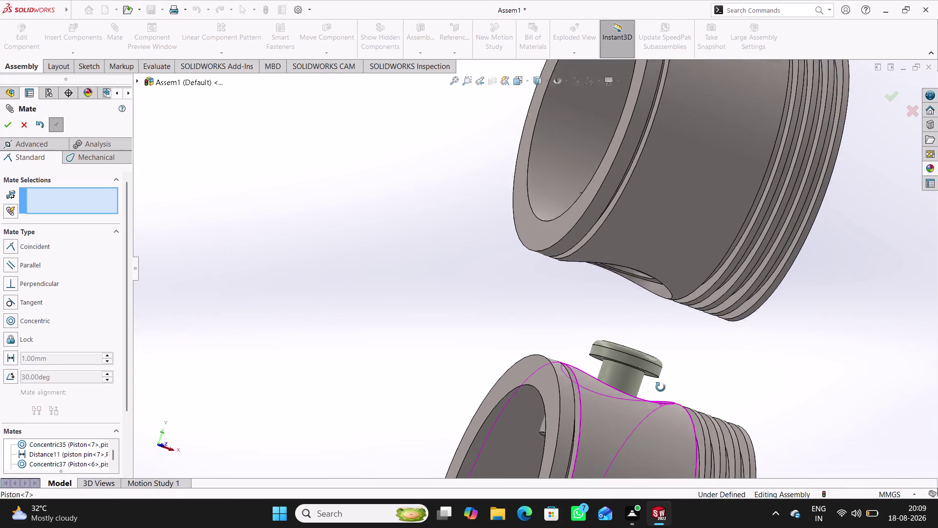
middle_drag(660, 384, 672, 344)
click(644, 387)
middle_drag(699, 385, 693, 397)
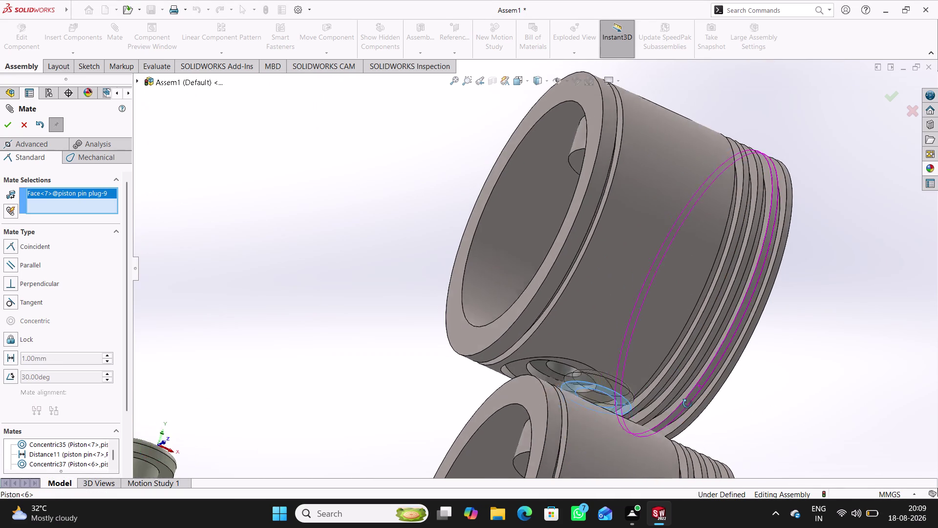
middle_drag(693, 396, 641, 454)
scroll(up, 3)
scroll(down, 3)
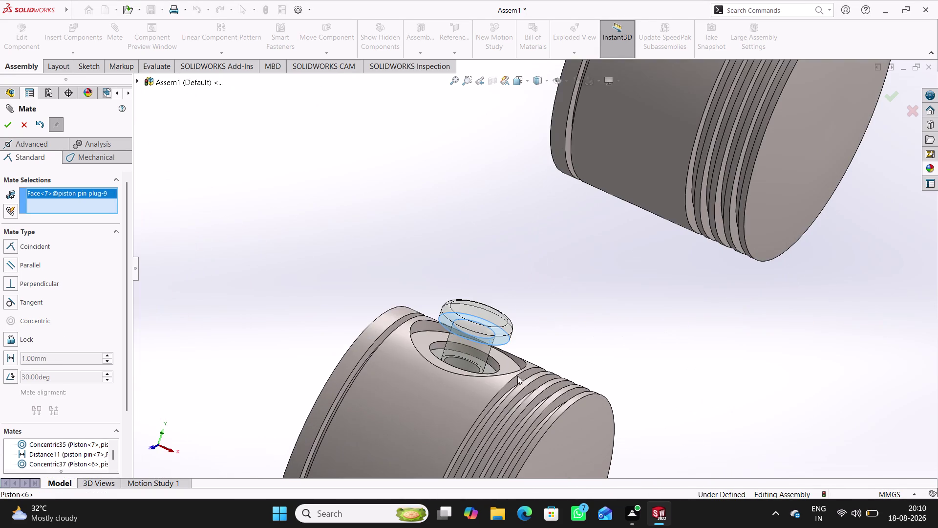
scroll(down, 3)
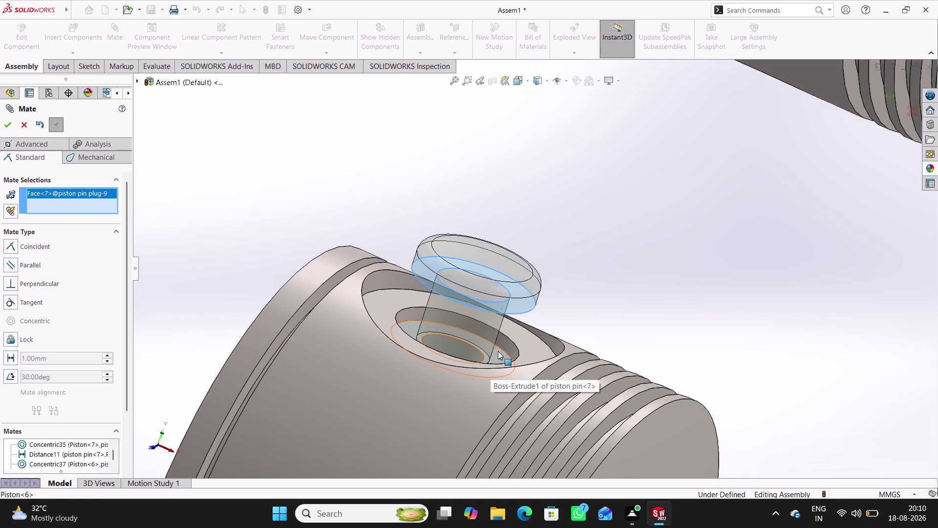
click(498, 350)
click(725, 392)
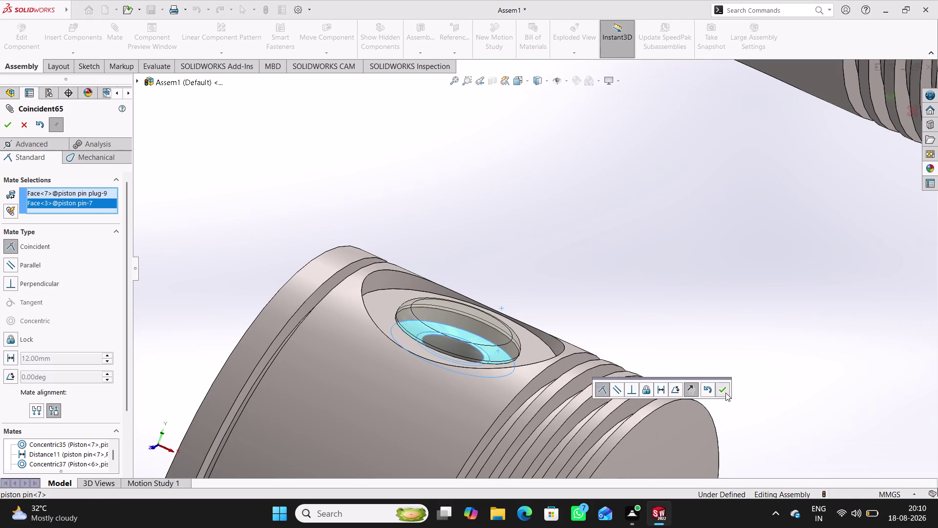
Make a second plug concentric with the pin bore of another piston.
scroll(up, 3)
scroll(up, 3)
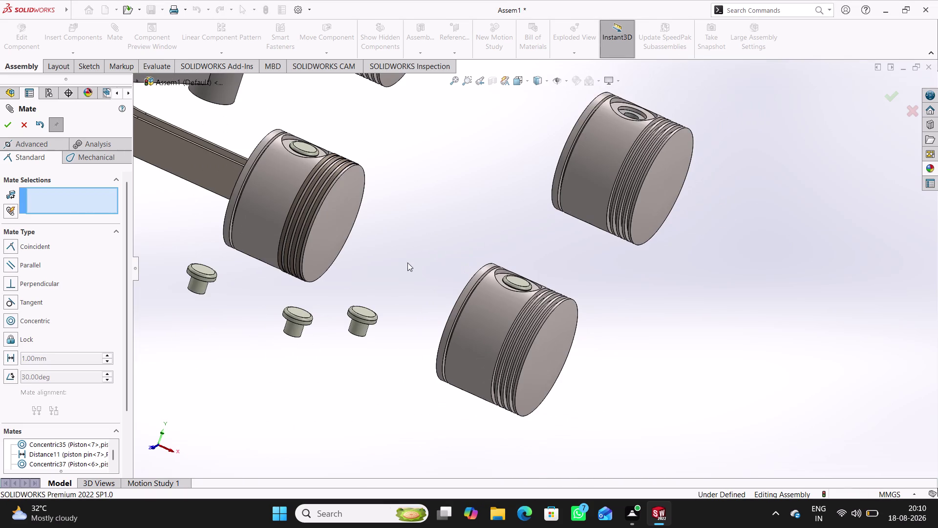
scroll(up, 3)
middle_drag(432, 298, 454, 323)
scroll(down, 3)
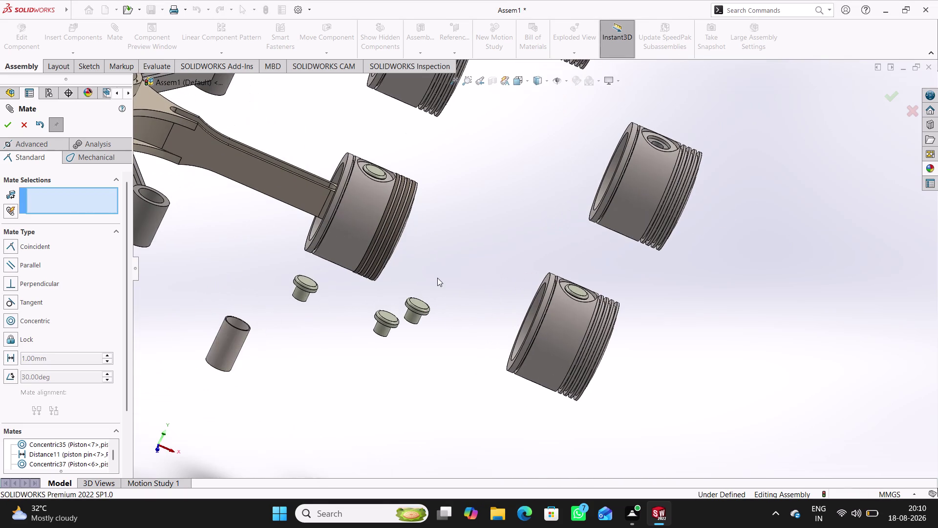
click(413, 316)
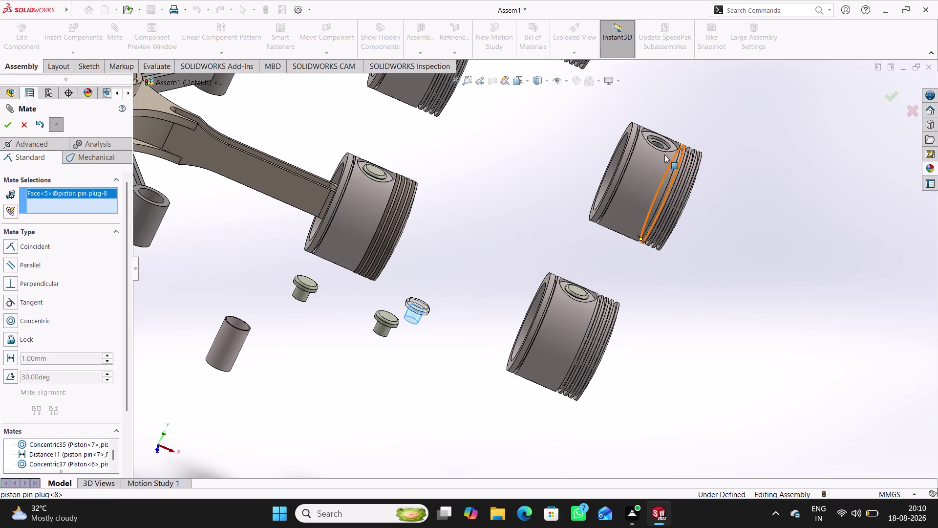
scroll(down, 3)
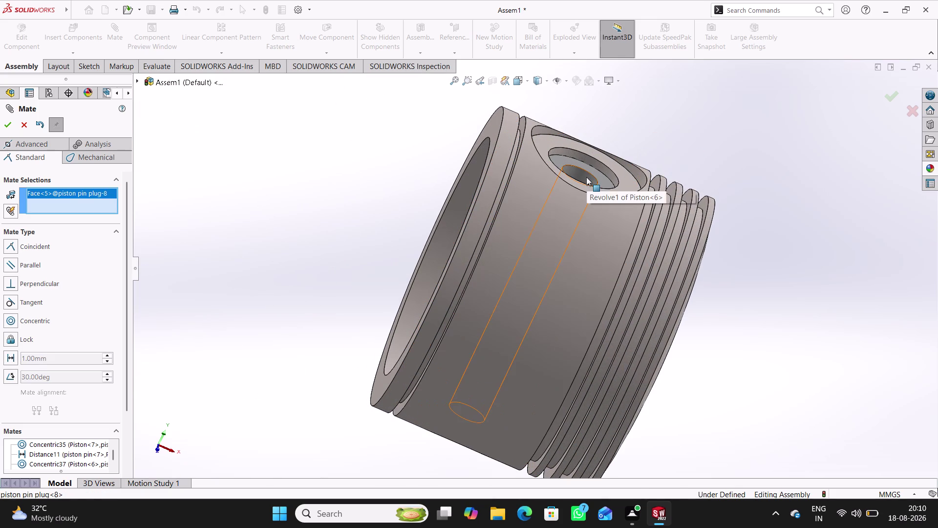
click(586, 177)
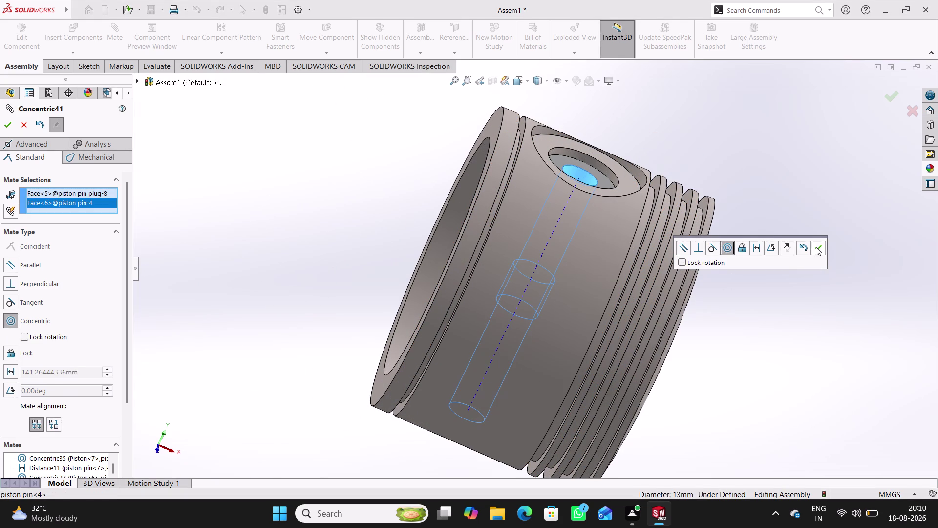
click(816, 247)
Slide the second plug along the pin axis and pair its shoulder with the pin's end face.
middle_drag(636, 312, 695, 352)
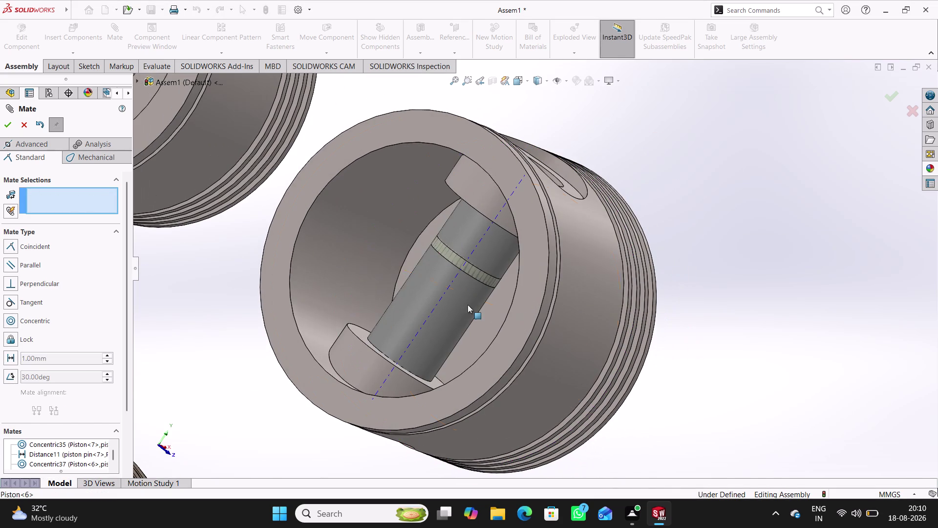
drag(472, 273, 632, 127)
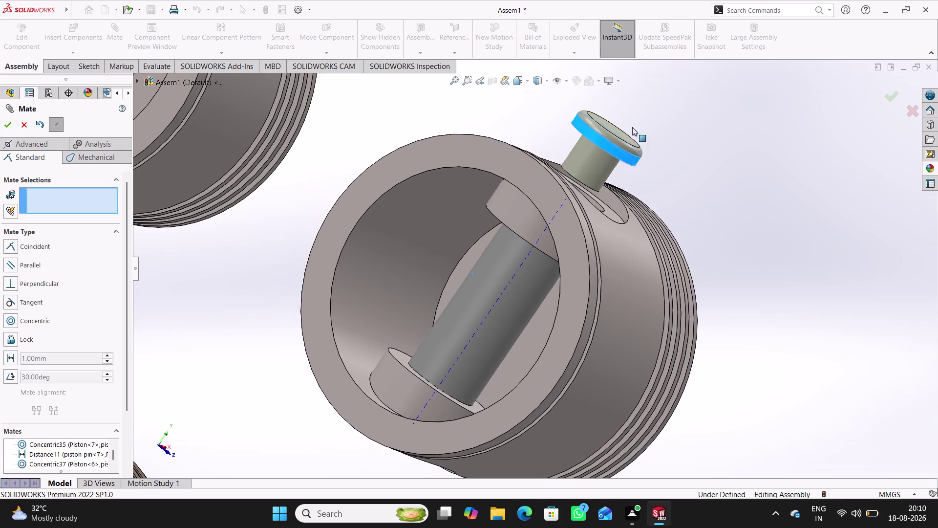
drag(632, 128, 635, 126)
middle_drag(706, 185, 671, 218)
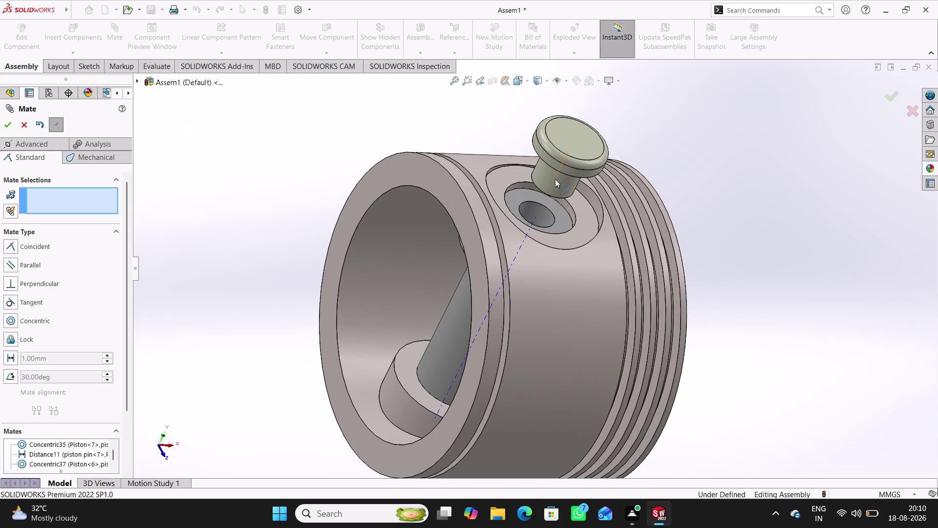
middle_drag(591, 199, 614, 90)
click(613, 122)
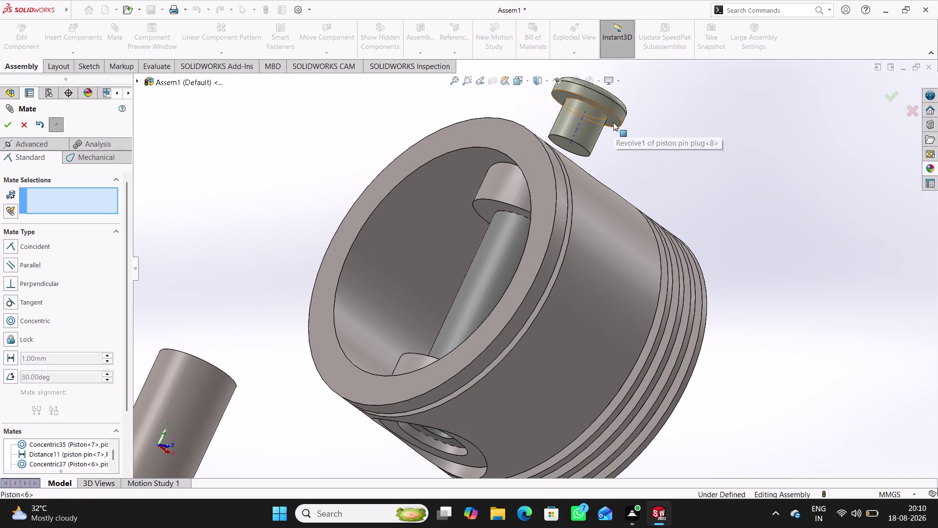
middle_drag(620, 157, 568, 238)
click(638, 135)
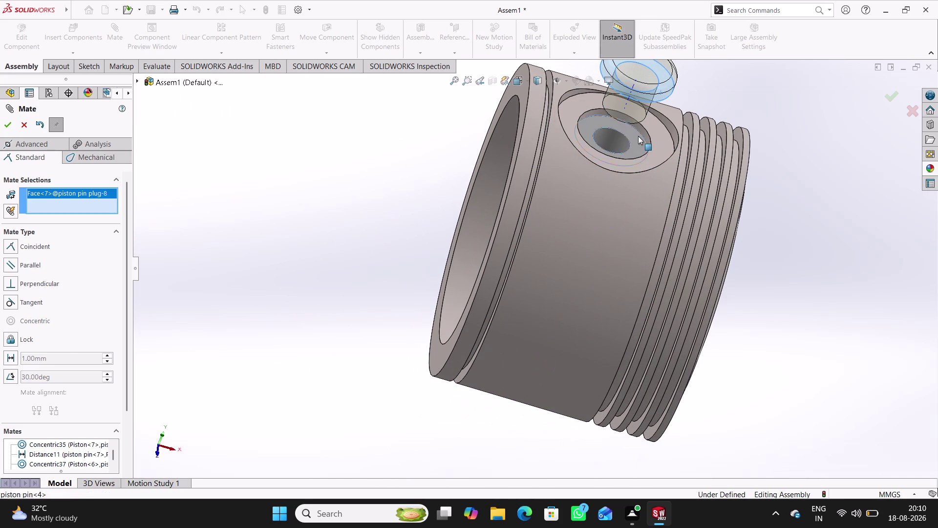
click(818, 159)
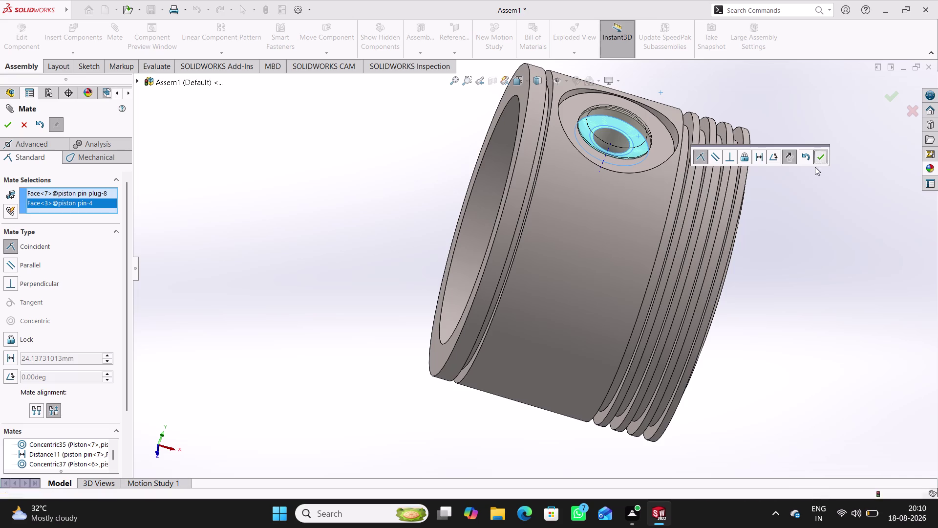
Move a loose pin plug into view beside the pistons.
scroll(up, 3)
scroll(up, 3)
middle_drag(492, 252, 491, 255)
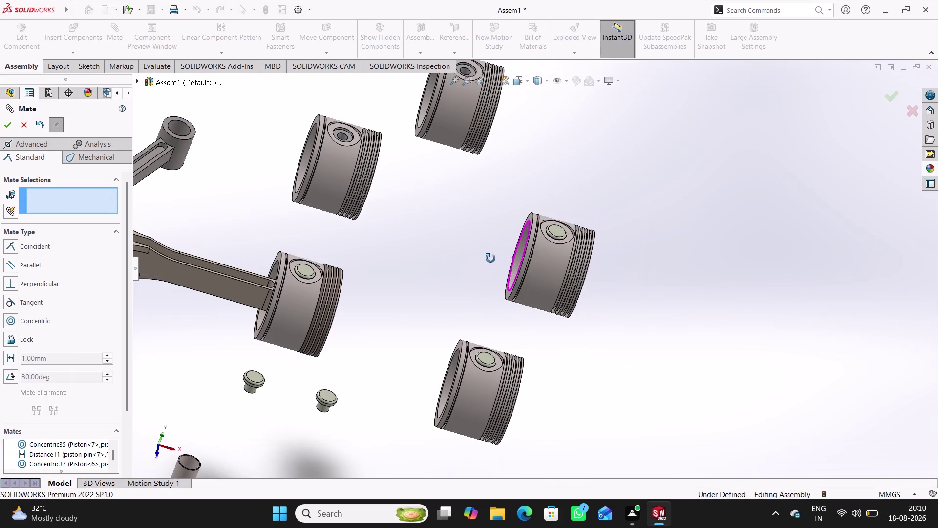
middle_drag(492, 256, 490, 259)
scroll(up, 3)
scroll(down, 3)
scroll(down, 3)
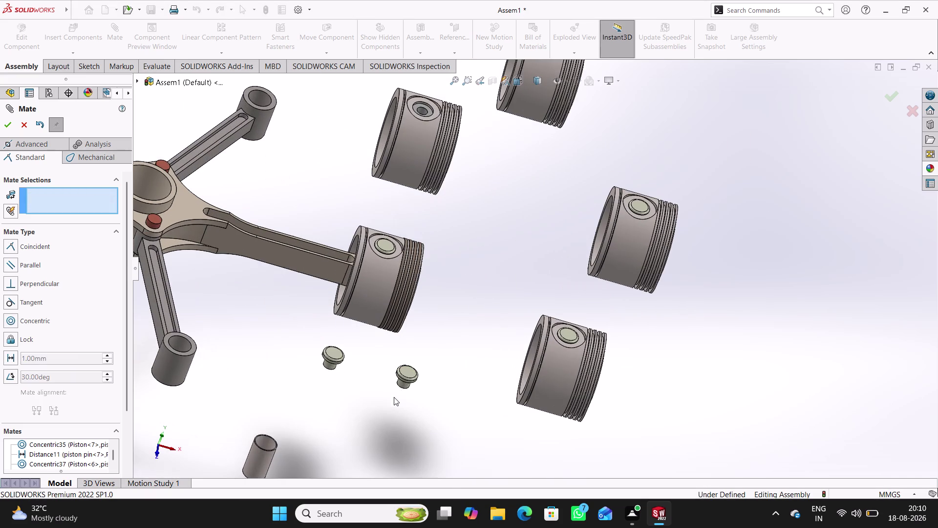
drag(408, 378, 511, 222)
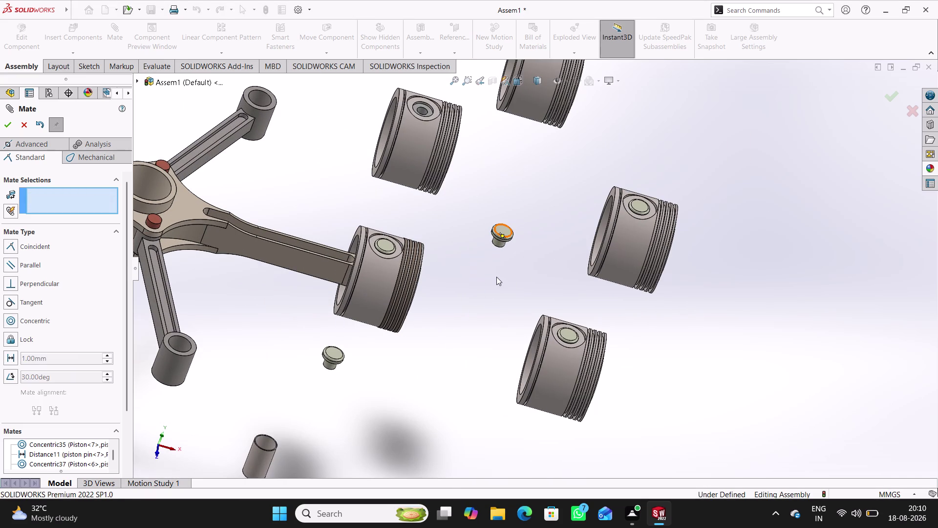
drag(497, 277, 498, 282)
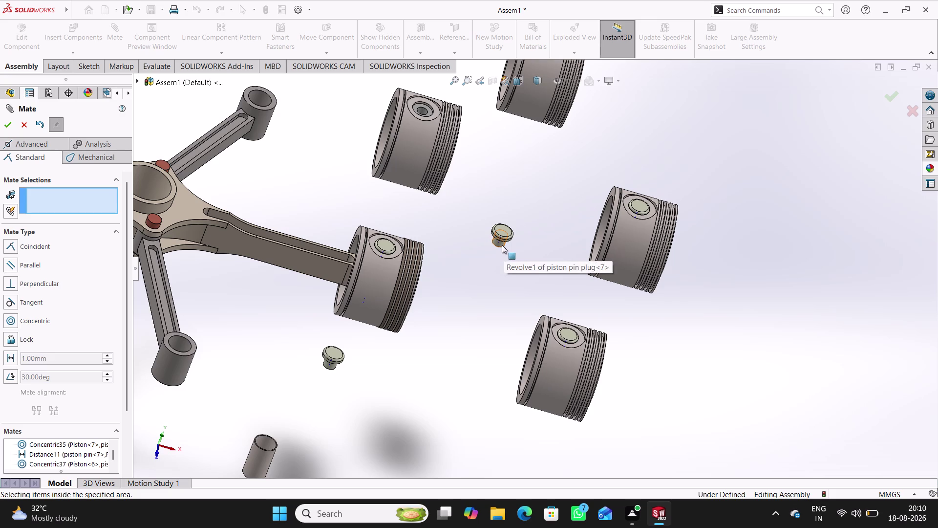
Make the loose plug concentric with its piston's pin axis.
click(502, 245)
scroll(up, 3)
scroll(down, 3)
scroll(down, 3)
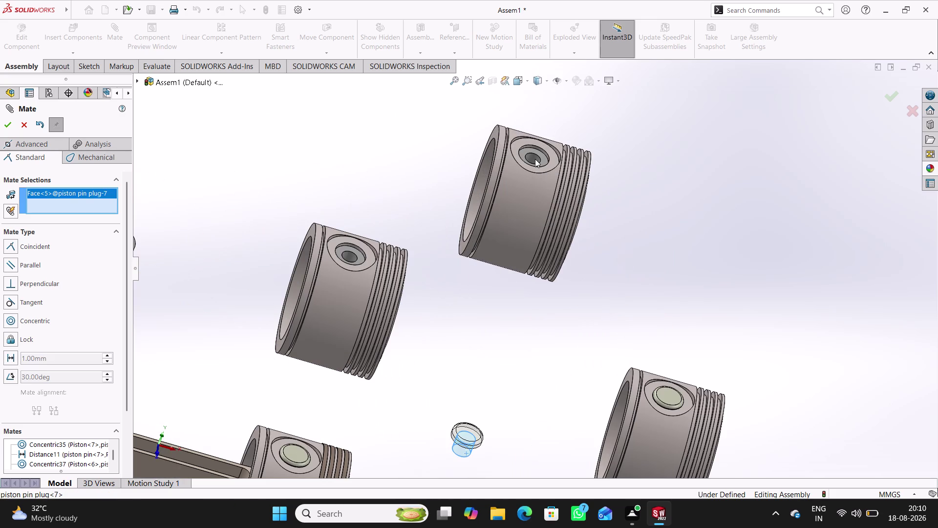
click(534, 156)
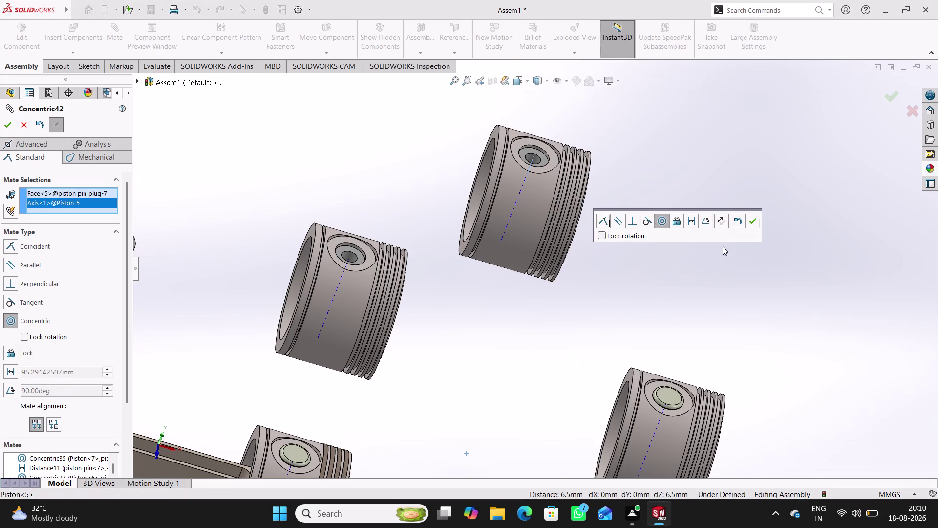
click(755, 222)
Seat piston pin plug 7's shoulder flush against piston pin 5's end face.
scroll(up, 3)
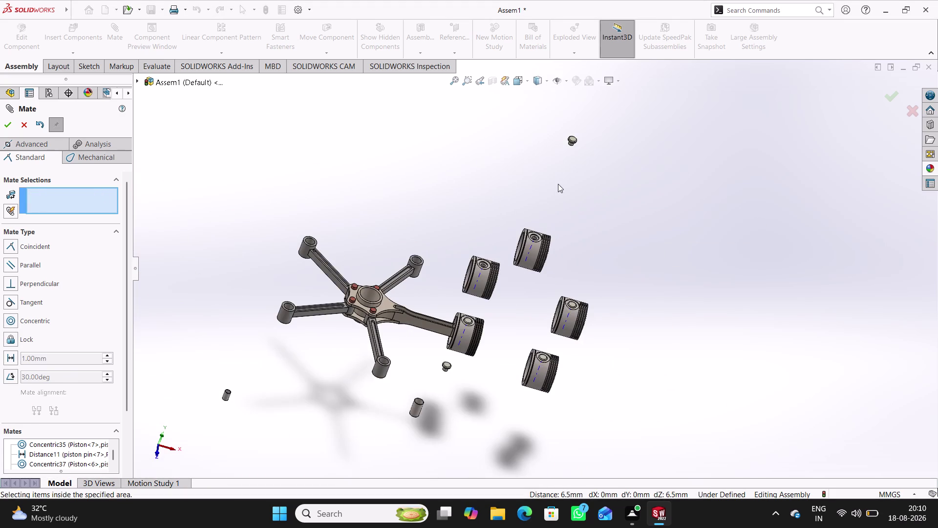
scroll(down, 3)
scroll(down, 3)
middle_drag(585, 161, 586, 166)
middle_drag(574, 187, 595, 113)
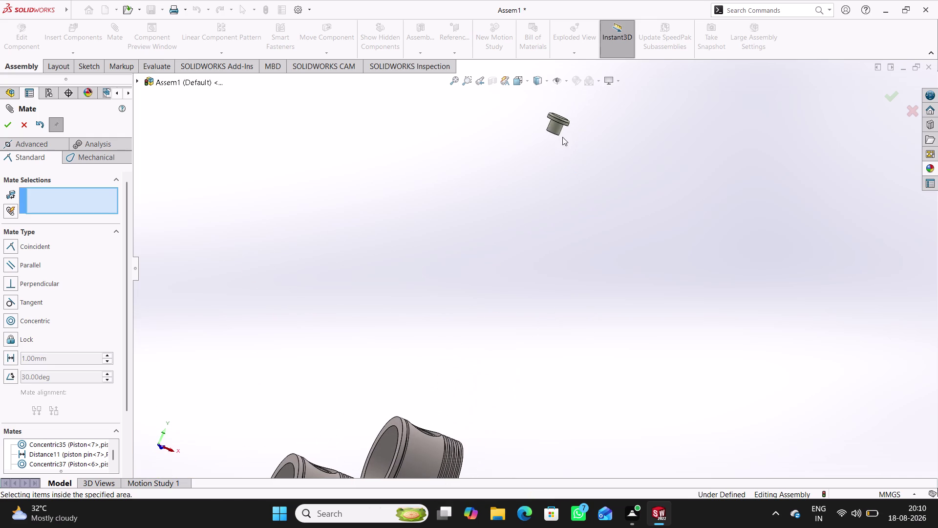
scroll(down, 3)
middle_click(562, 137)
middle_drag(553, 194, 561, 142)
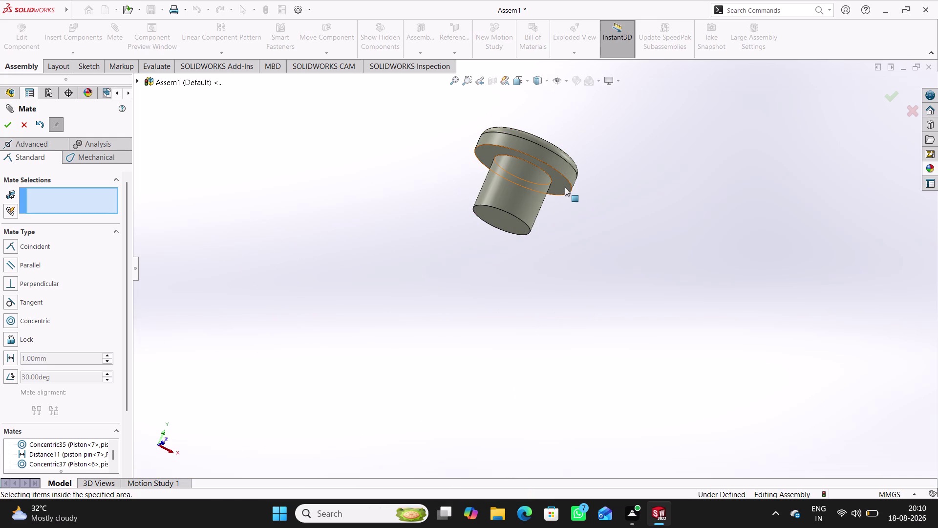
click(565, 187)
scroll(up, 3)
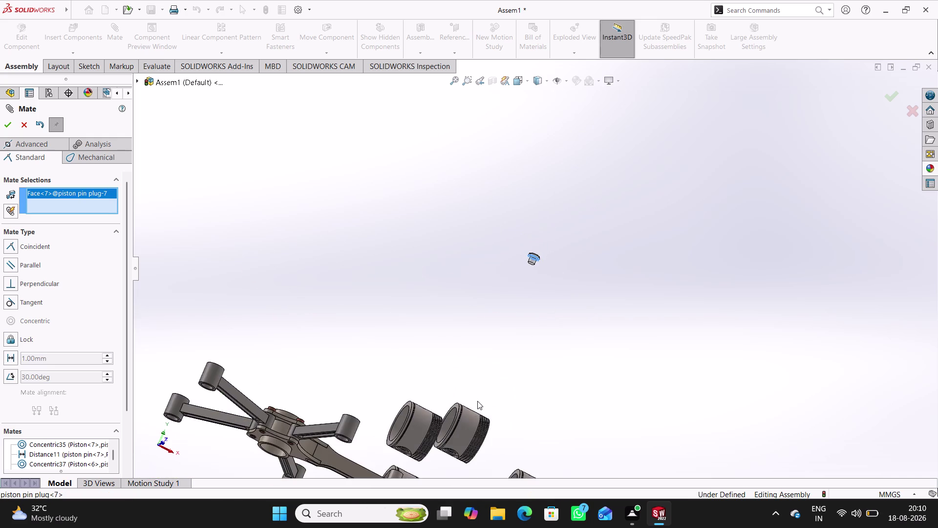
middle_drag(473, 418, 452, 485)
scroll(down, 3)
scroll(down, 3)
middle_drag(490, 383, 485, 401)
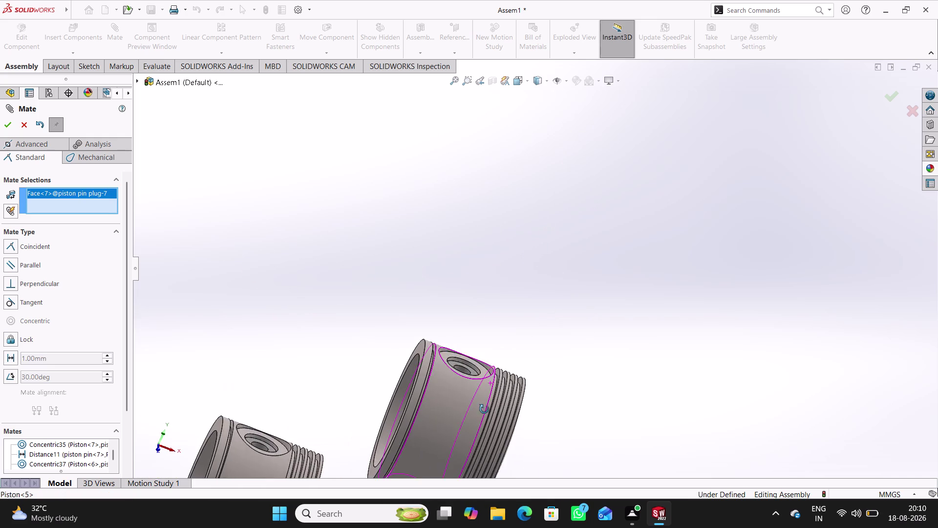
middle_drag(485, 401, 479, 432)
scroll(down, 3)
click(498, 332)
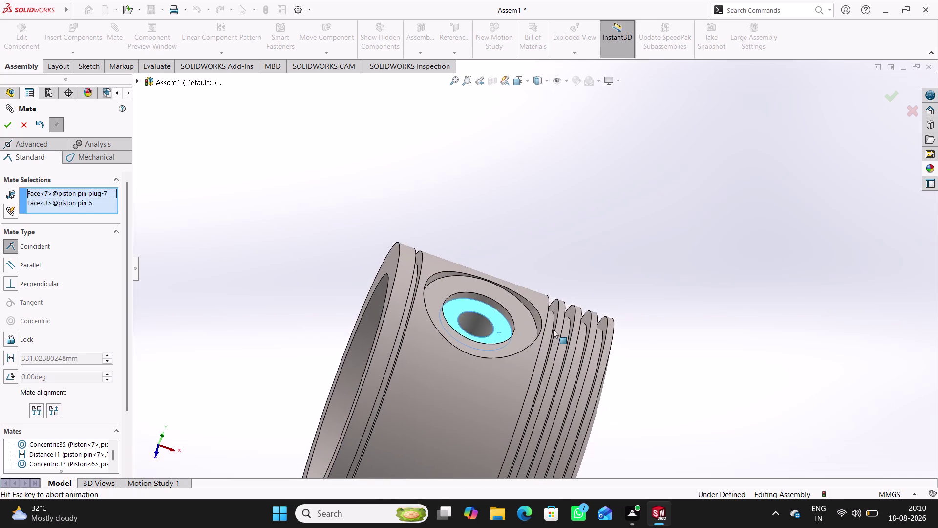
click(685, 352)
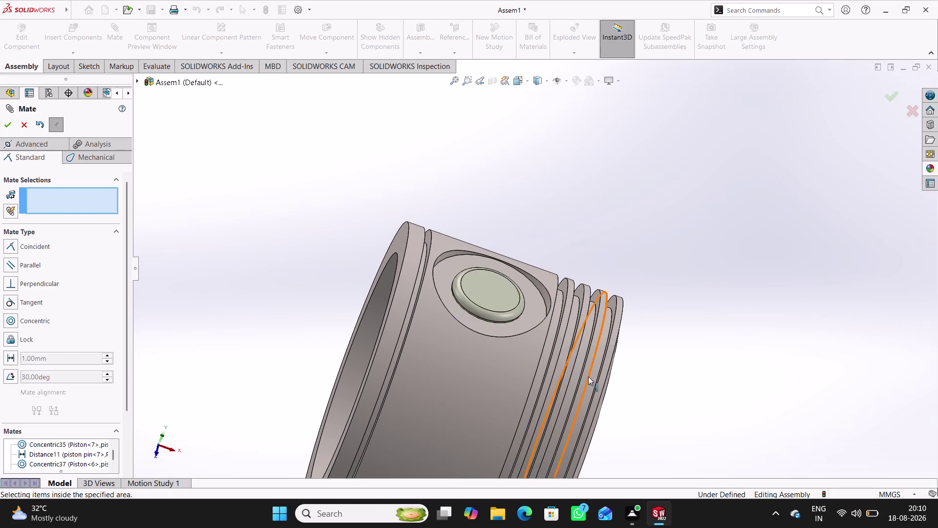
scroll(up, 3)
scroll(up, 3)
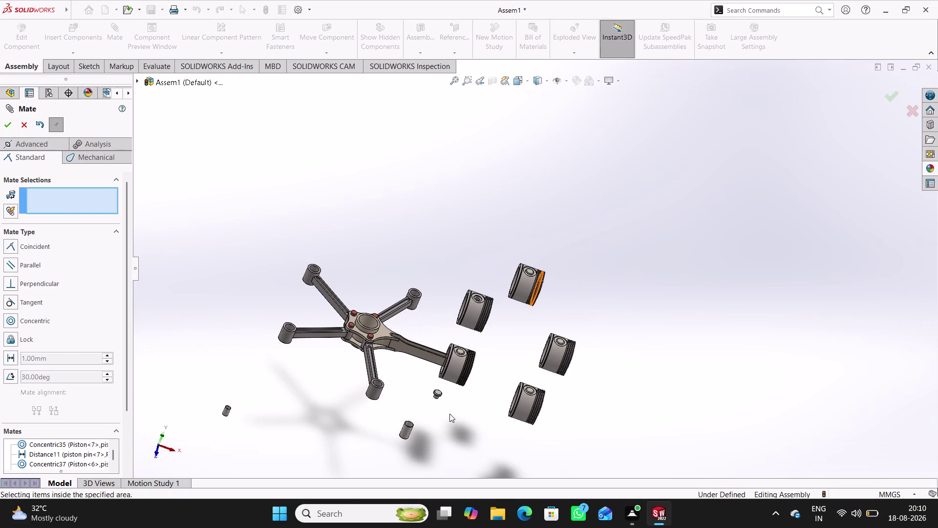
Make piston pin plug 6 concentric with piston pin 6's bore face.
scroll(down, 3)
click(470, 263)
scroll(up, 3)
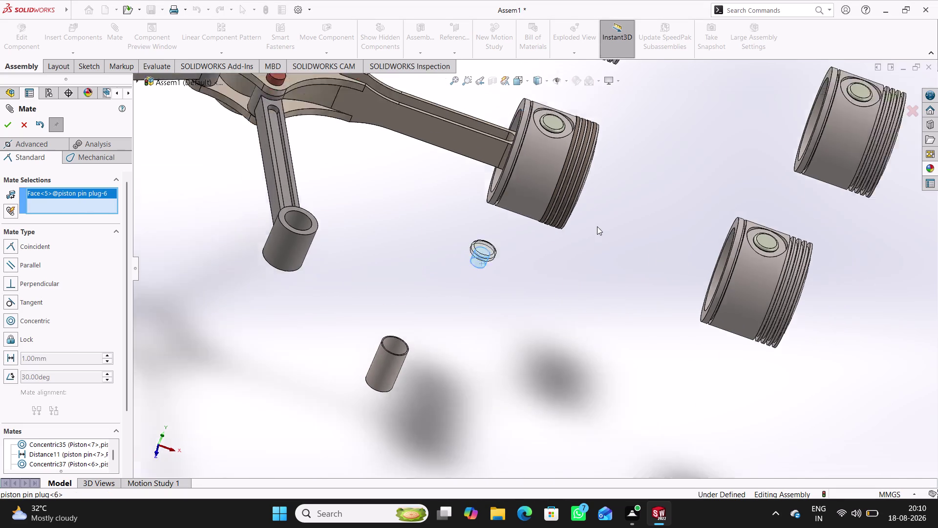
scroll(up, 3)
scroll(down, 3)
middle_click(531, 199)
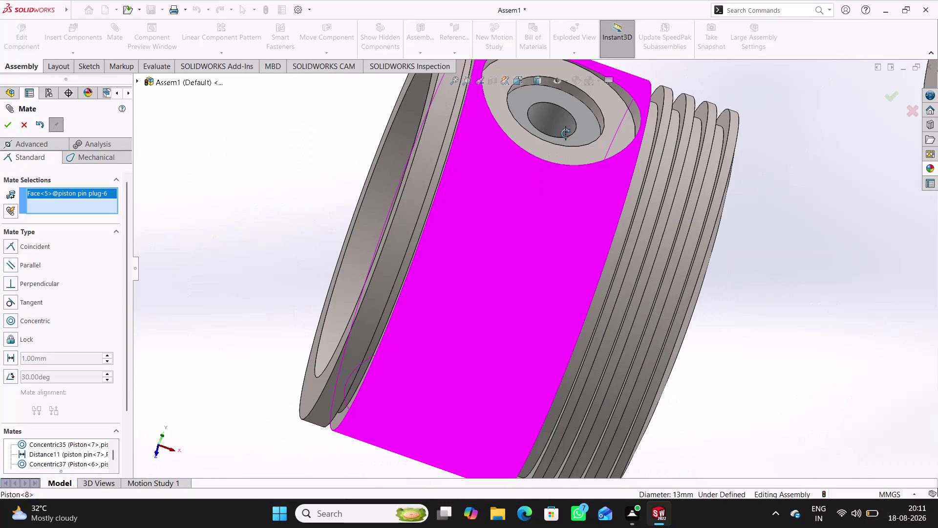
click(550, 115)
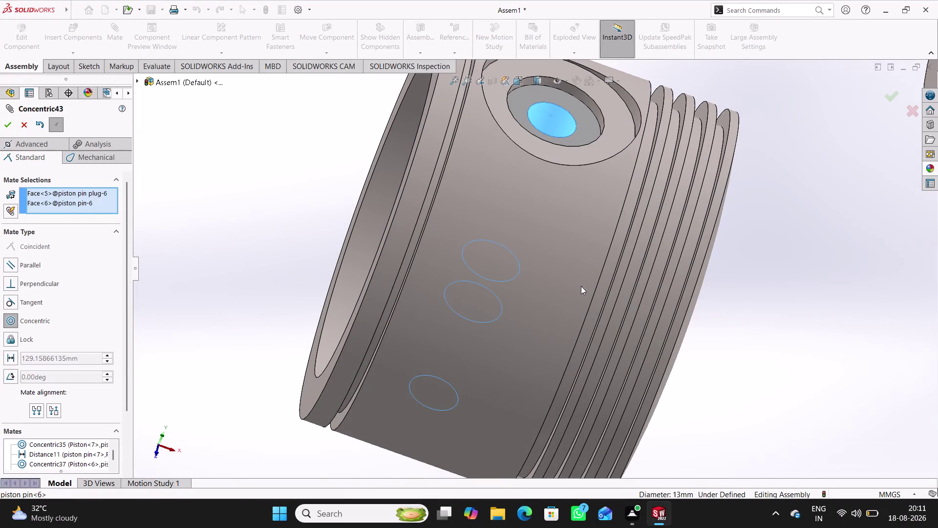
scroll(up, 3)
click(733, 295)
Pull plug 6 out along the bore and mate its shoulder flush with pin 6's end.
middle_drag(548, 323, 600, 343)
drag(437, 261, 562, 182)
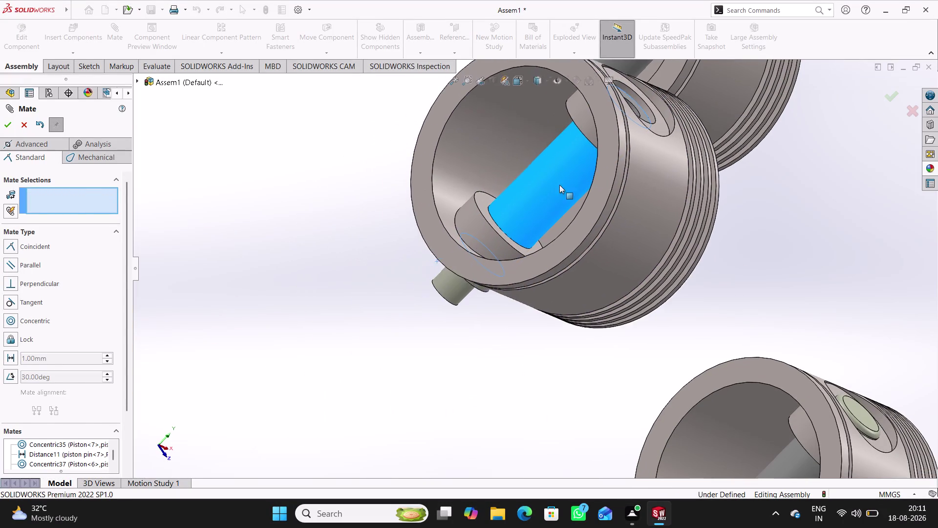
drag(563, 182, 344, 355)
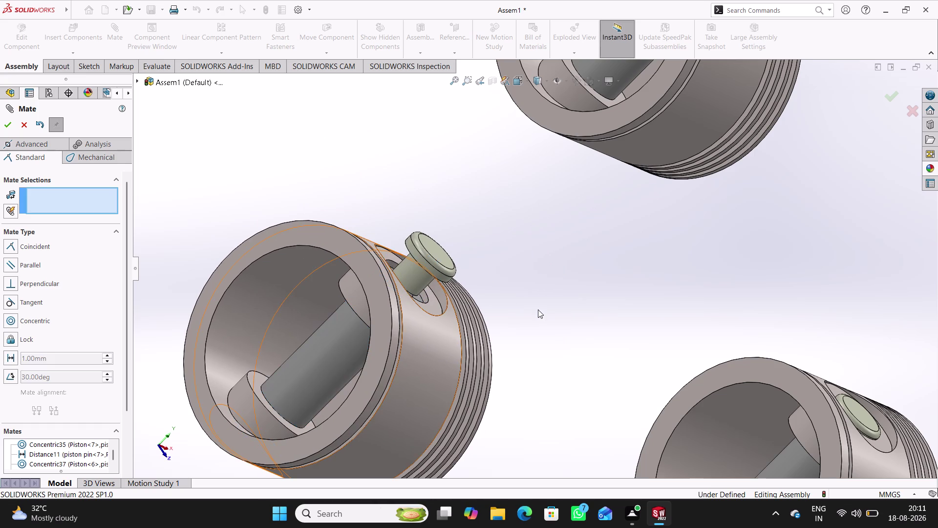
click(538, 309)
middle_drag(529, 308, 517, 266)
drag(434, 262, 505, 193)
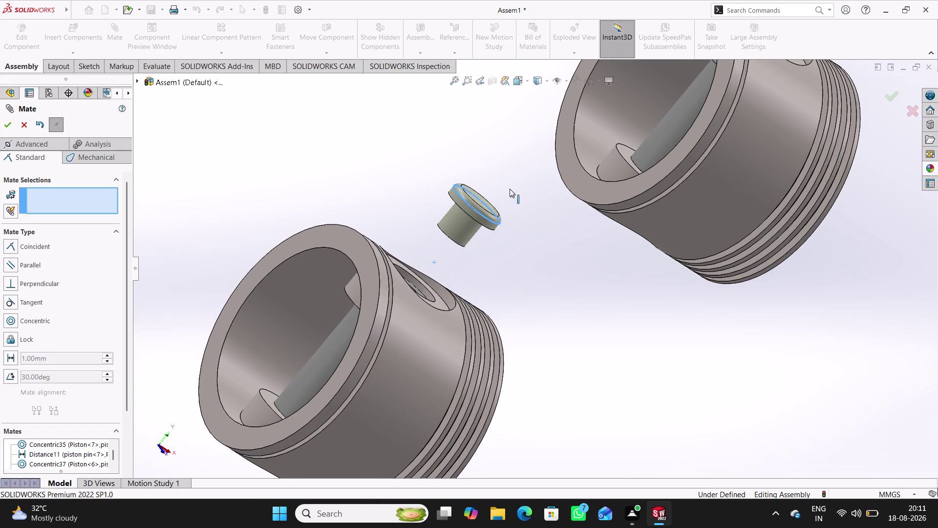
drag(506, 192, 511, 188)
click(512, 239)
middle_drag(505, 252, 547, 153)
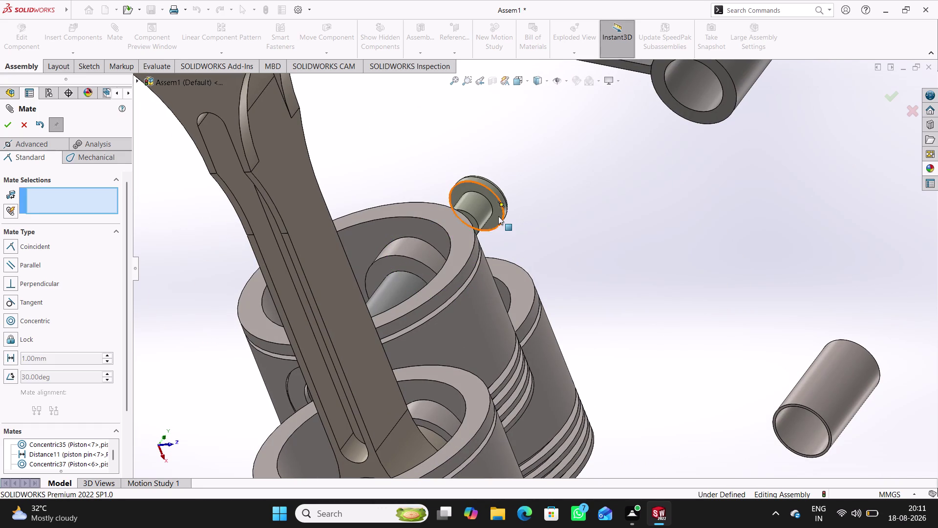
click(498, 216)
middle_drag(540, 231, 383, 374)
scroll(up, 3)
scroll(down, 3)
click(520, 224)
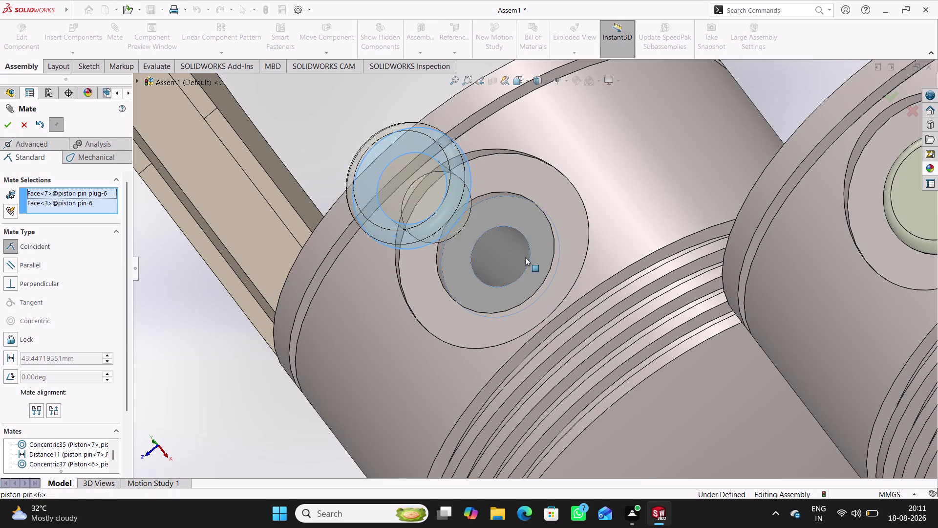
click(679, 334)
scroll(up, 3)
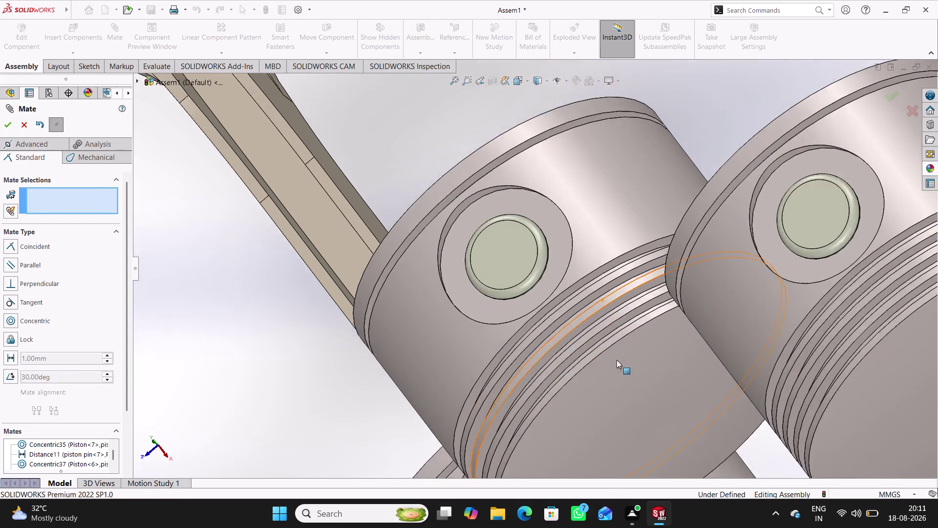
scroll(up, 3)
scroll(up, 3)
Shift an unmated piston to the right, review the assembly, and close the mate.
middle_drag(603, 372, 650, 273)
scroll(up, 3)
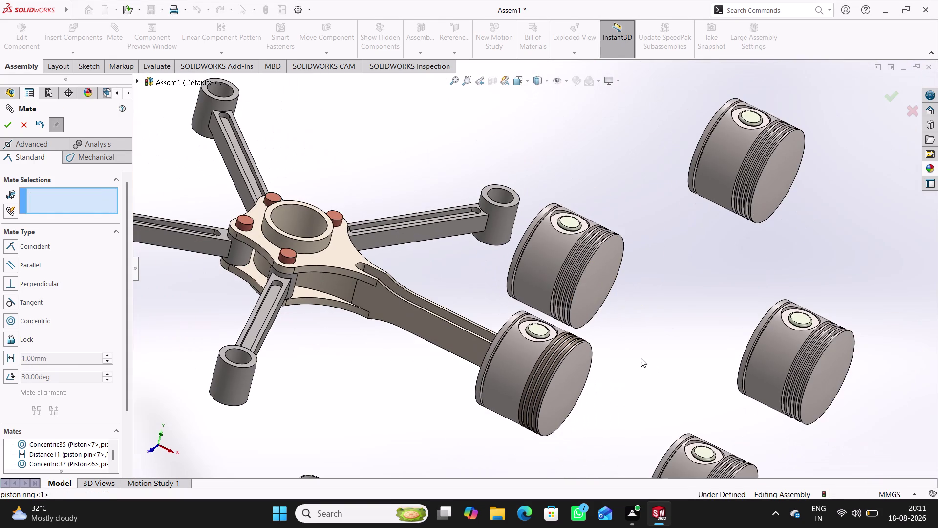
drag(562, 277, 667, 274)
click(644, 354)
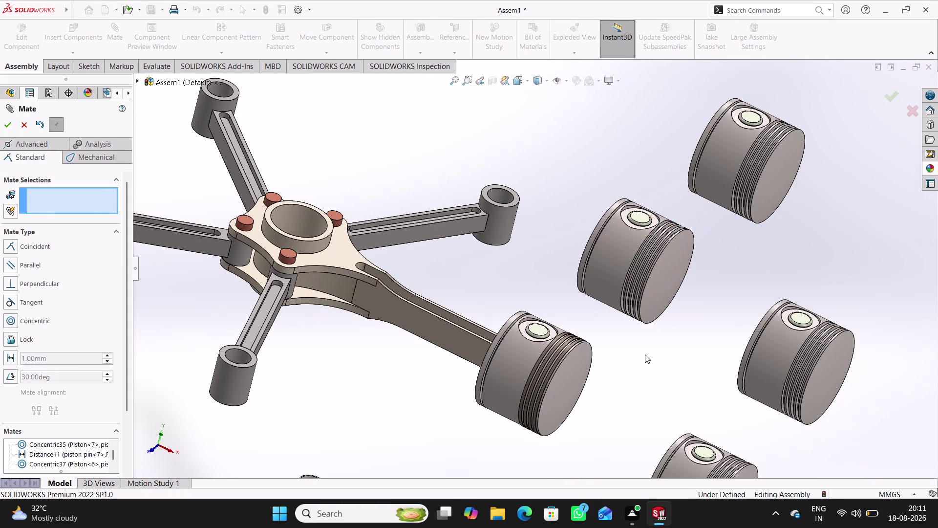
middle_drag(635, 367, 650, 310)
scroll(down, 3)
middle_drag(739, 392, 727, 422)
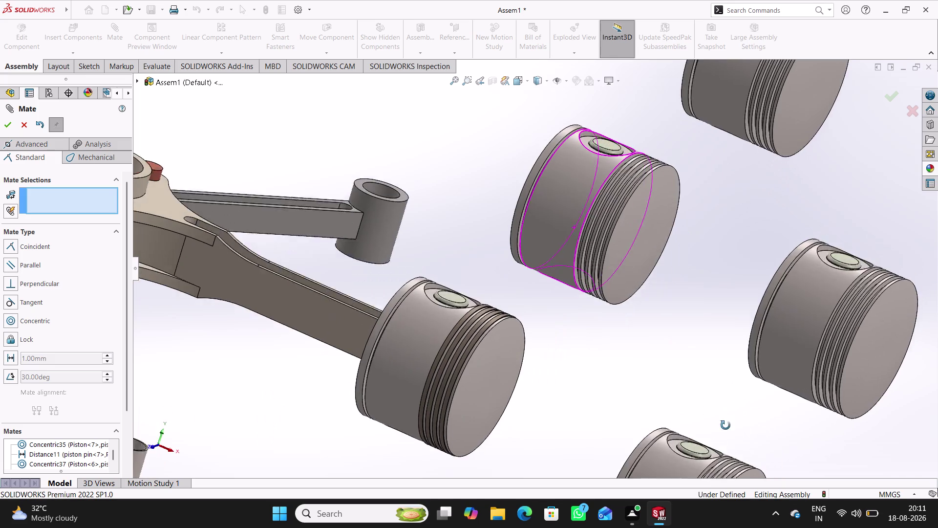
middle_drag(726, 422, 725, 427)
scroll(up, 3)
scroll(up, 3)
middle_drag(602, 409, 634, 428)
scroll(down, 3)
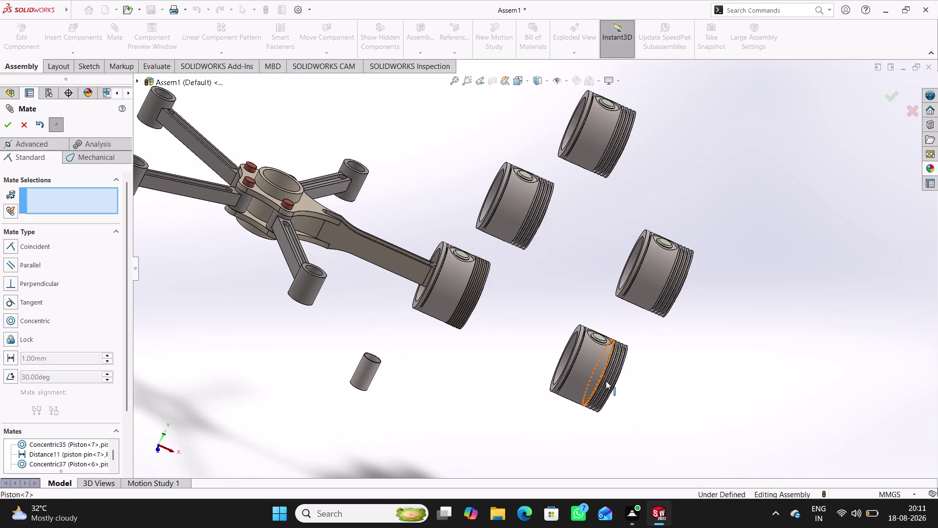
click(28, 128)
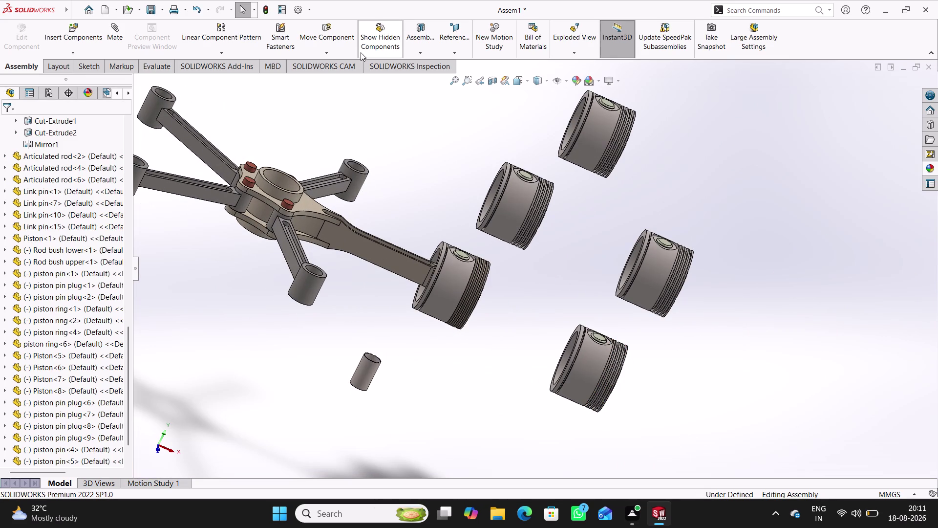
Start Mirror Components with a piston pin plug-6 face as the mirror plane.
click(221, 53)
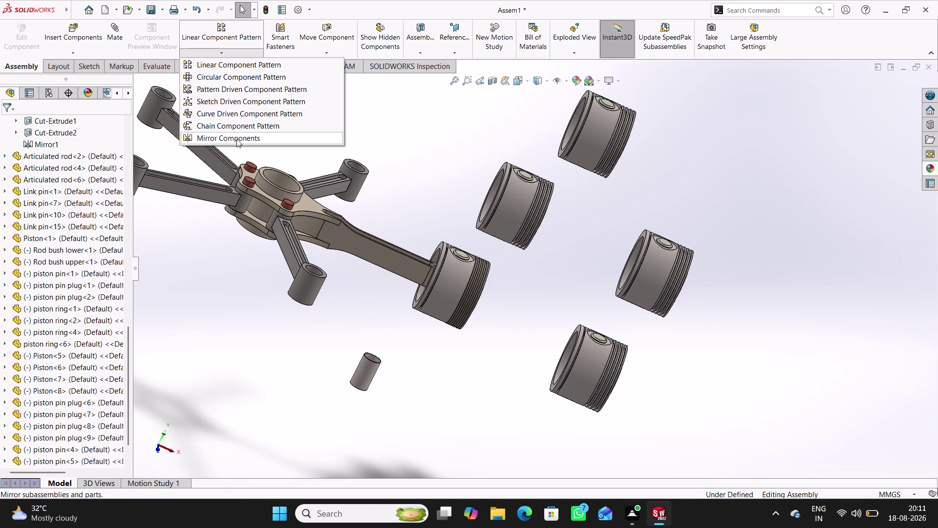
click(237, 139)
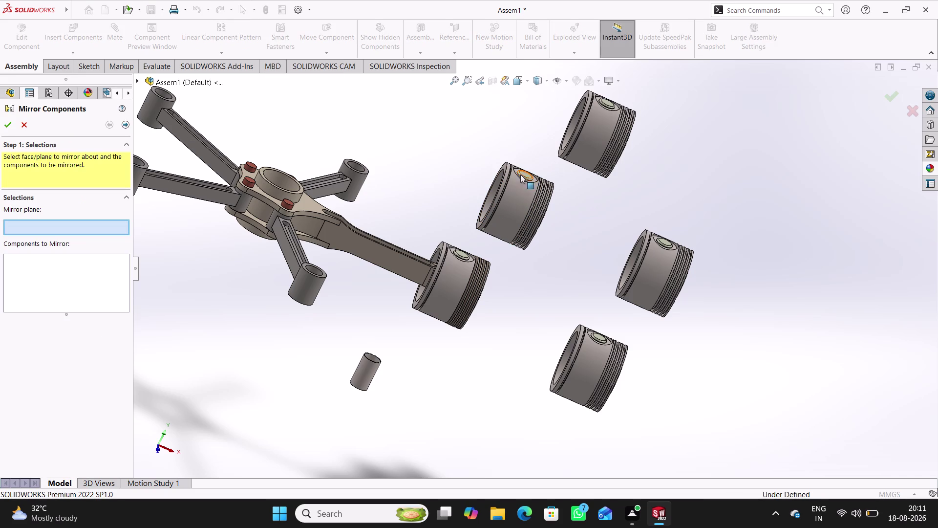
click(525, 173)
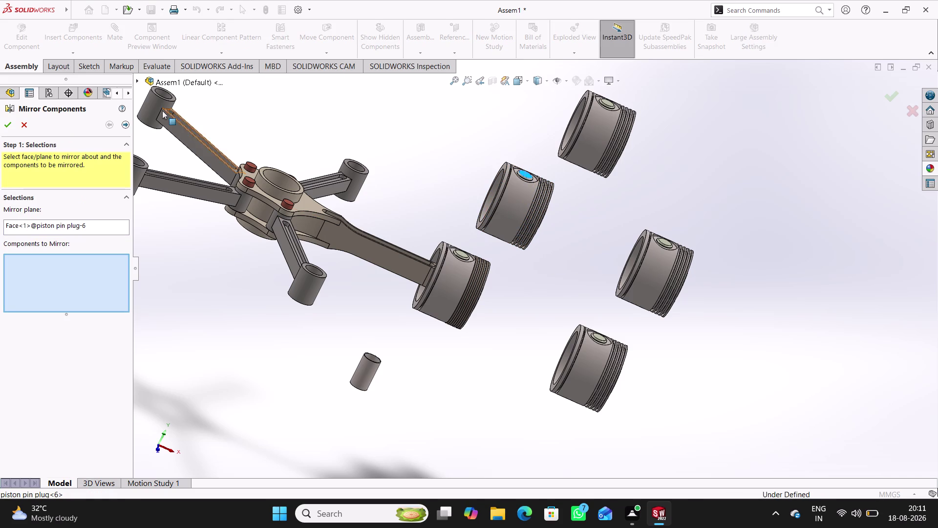
Expand the flyout feature tree down to piston pin plug-6's planes.
click(135, 80)
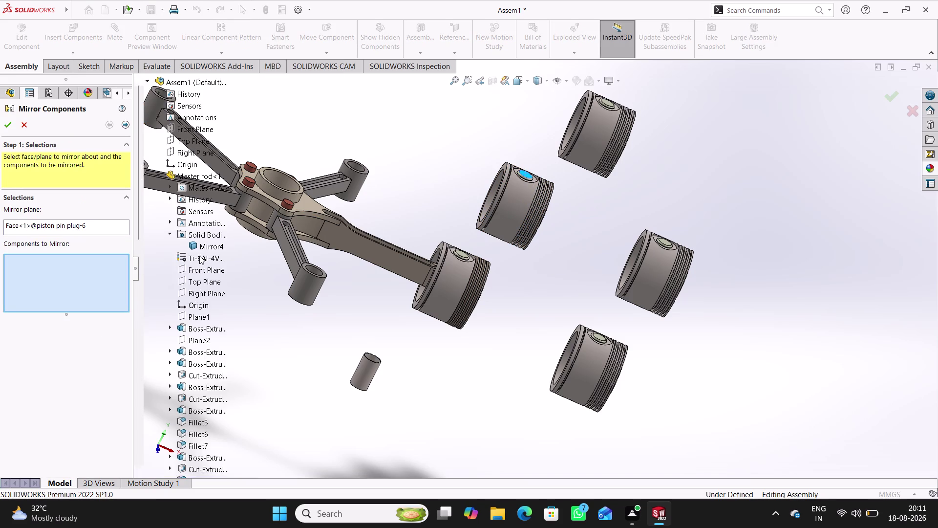
scroll(down, 3)
scroll(down, 3)
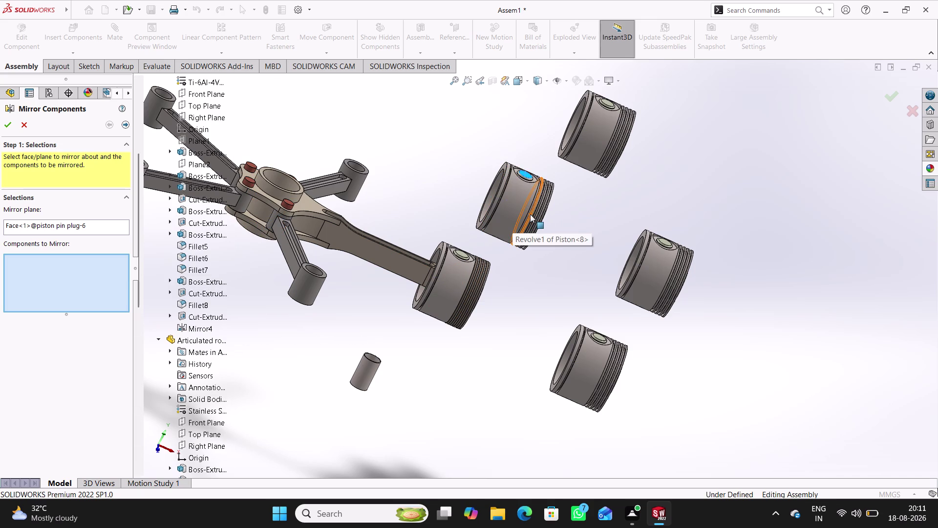
click(95, 229)
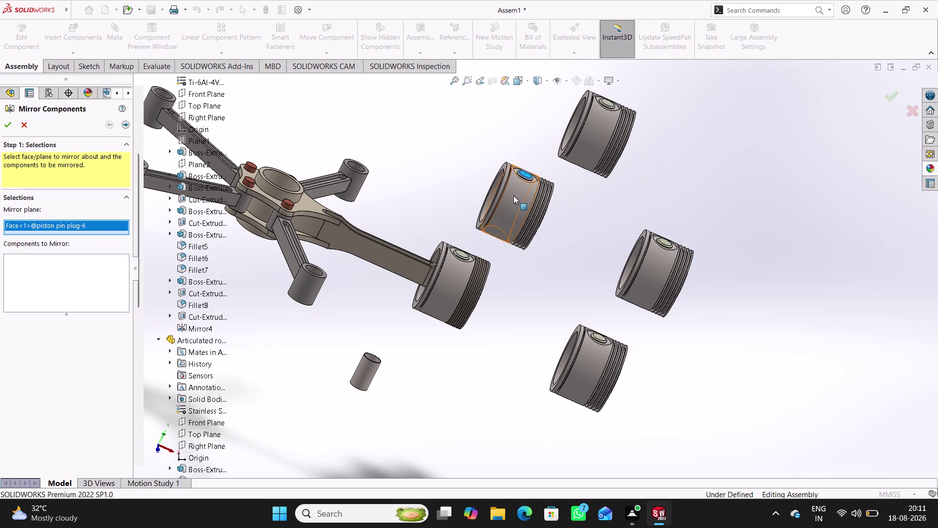
scroll(up, 3)
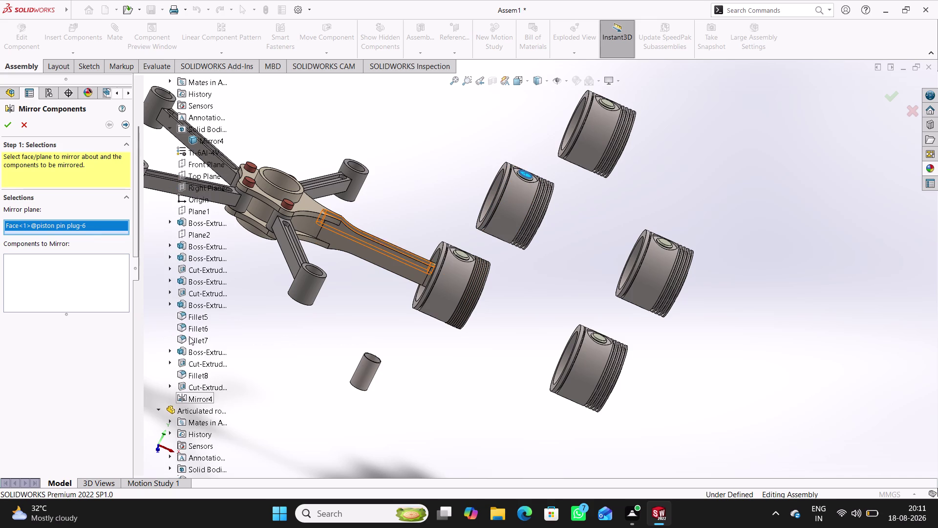
scroll(up, 3)
scroll(down, 3)
scroll(down, 3)
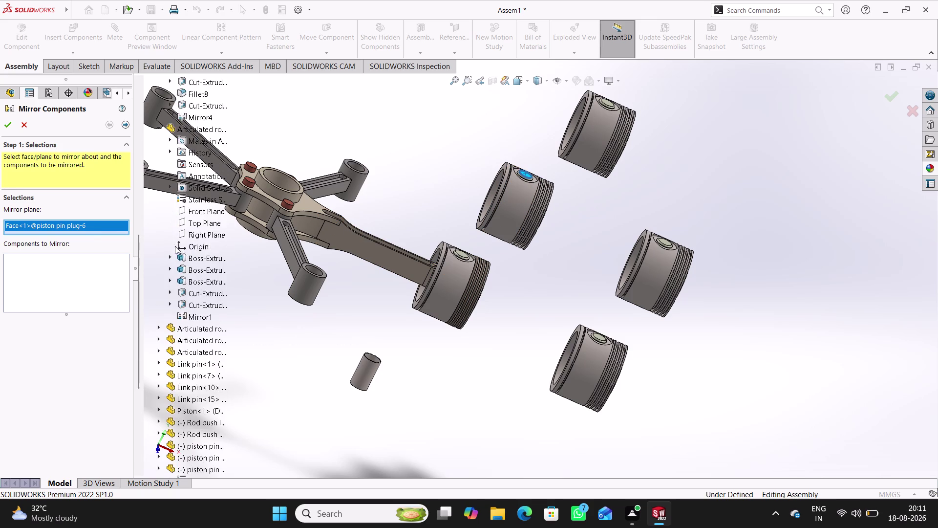
scroll(down, 3)
scroll(down, 3)
scroll(down, 3)
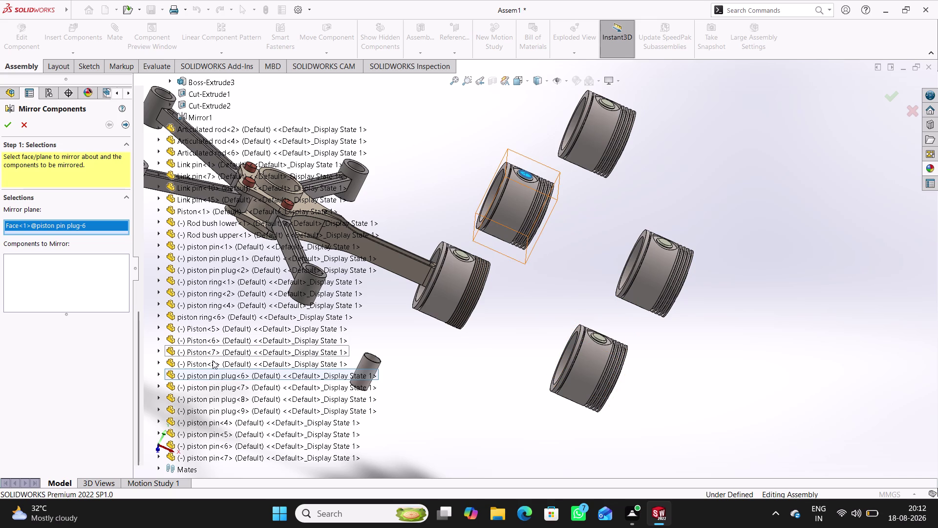
click(213, 361)
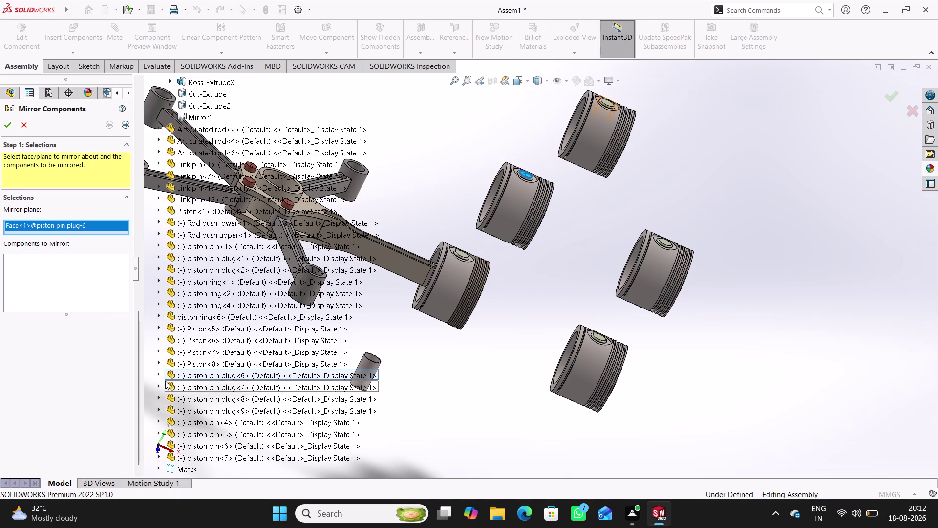
click(159, 375)
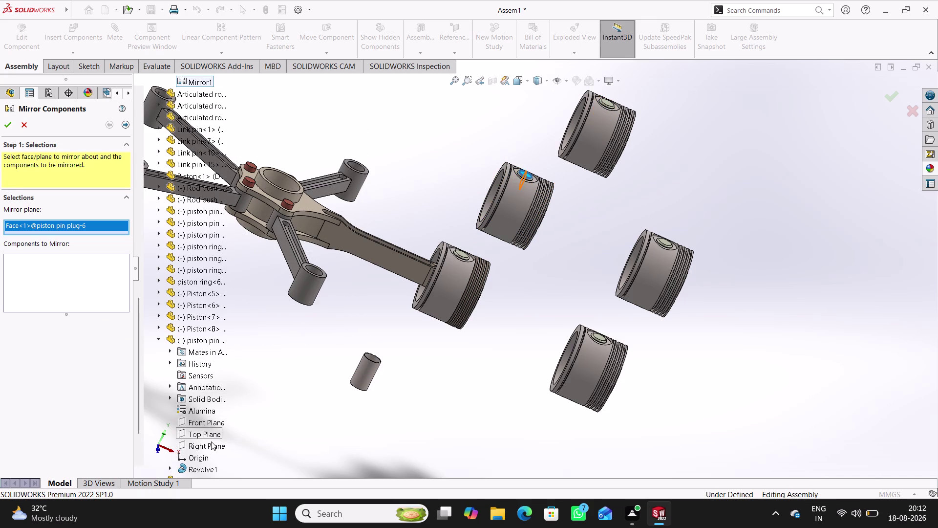
Mirror piston pin plug-6 about Piston<8>'s Front Plane and advance to orientation.
click(159, 341)
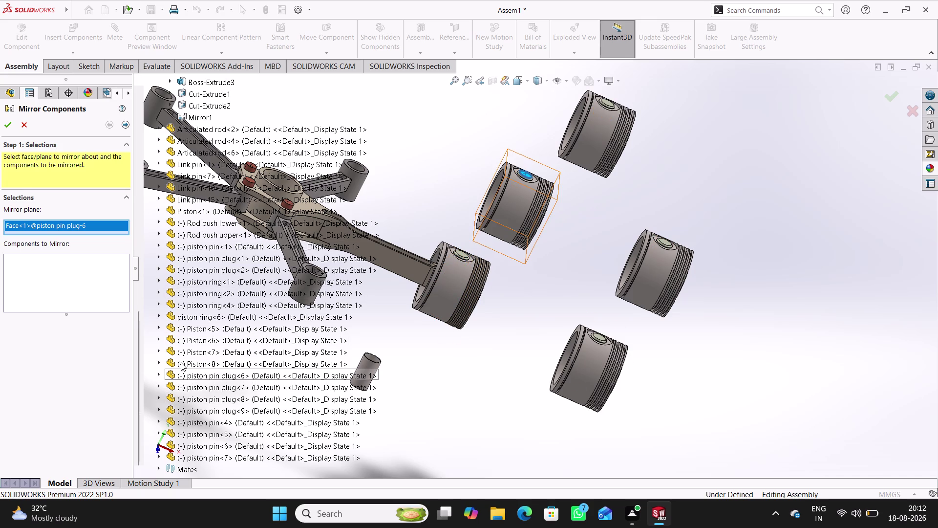
click(157, 360)
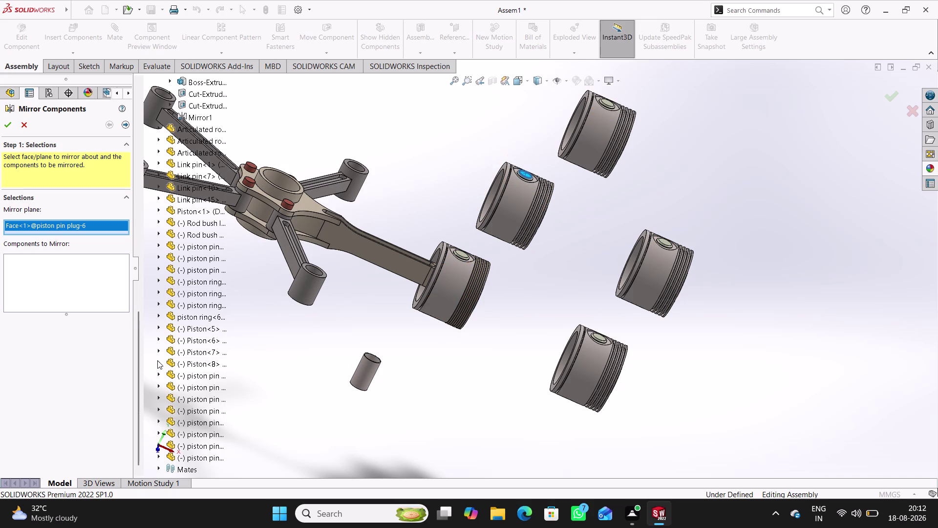
click(158, 362)
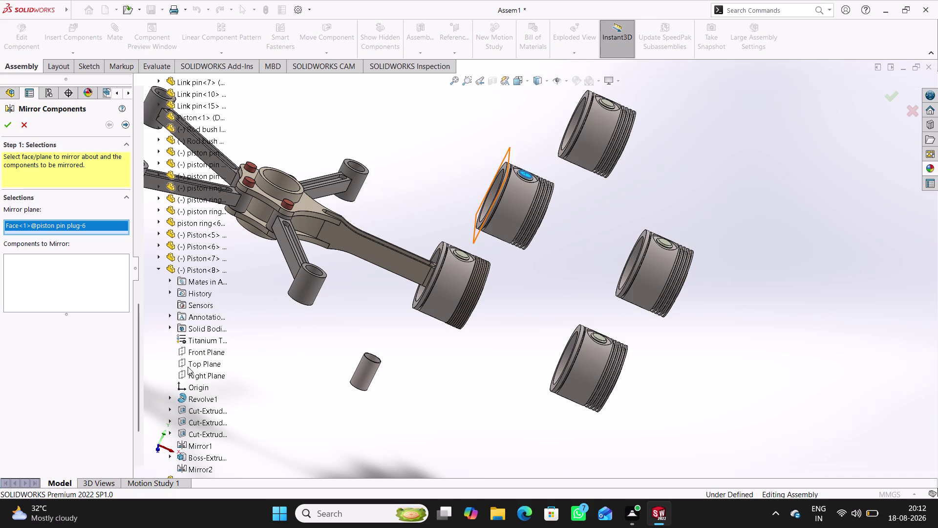
click(210, 356)
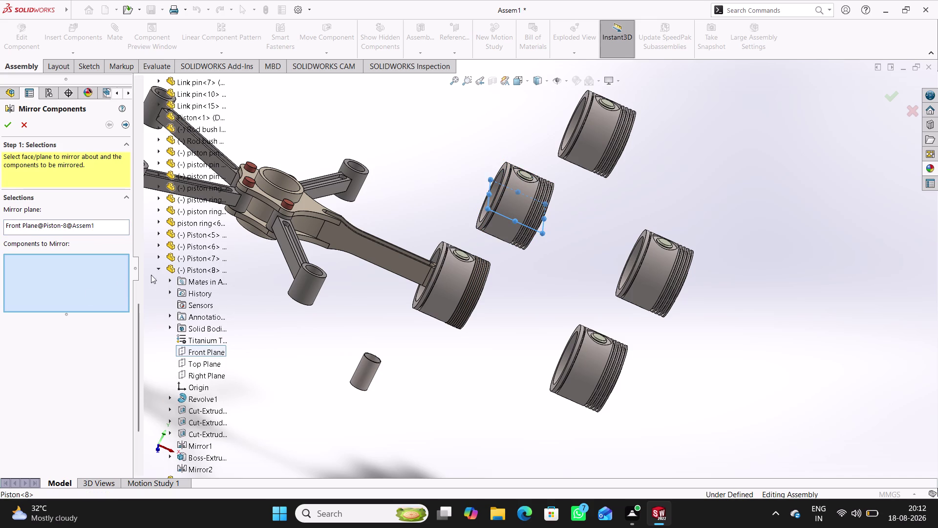
click(527, 175)
middle_drag(473, 367, 530, 216)
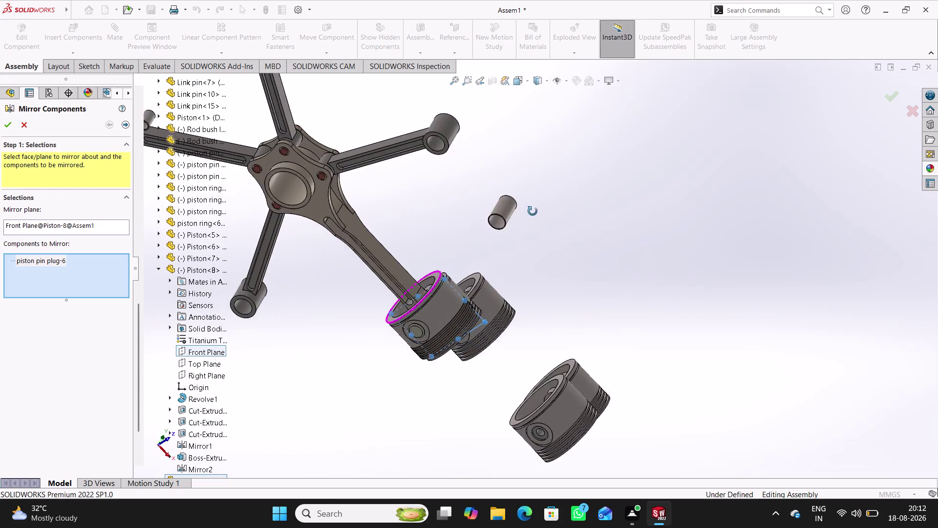
middle_drag(530, 216, 430, 297)
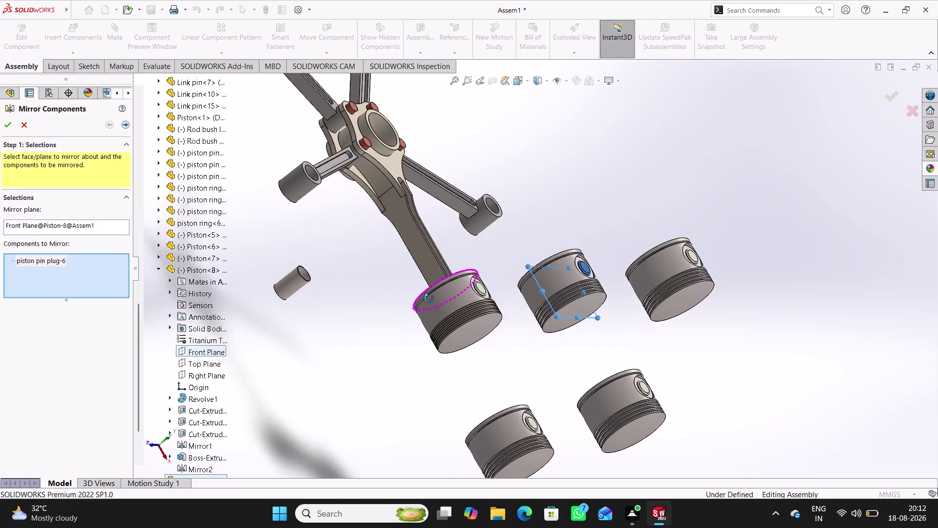
middle_drag(431, 297, 458, 310)
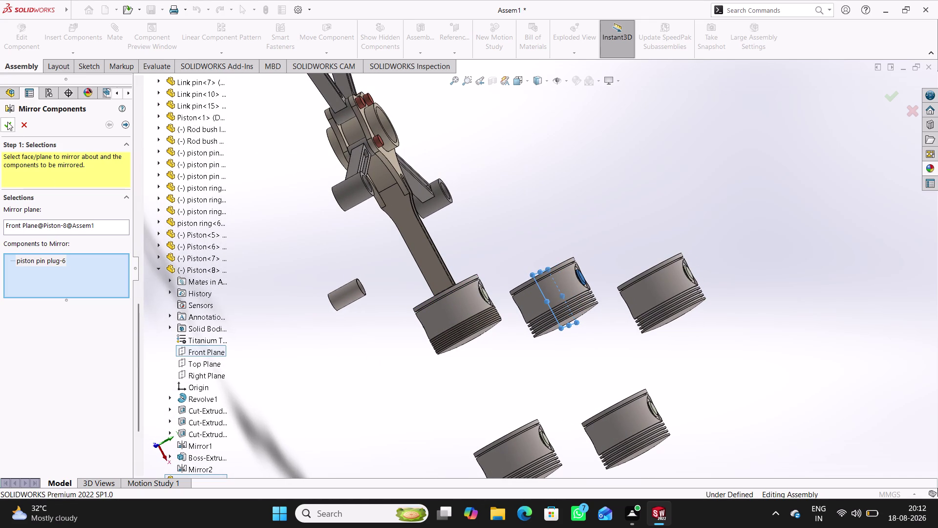
click(128, 127)
Inspect the preview and accept the mirrored copy of piston pin plug-6.
middle_drag(394, 405, 502, 334)
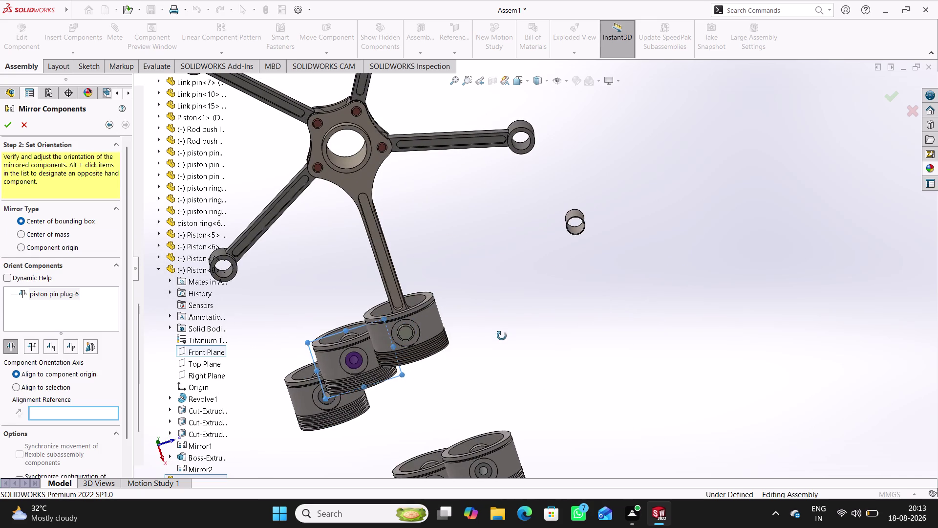
middle_drag(502, 335, 379, 387)
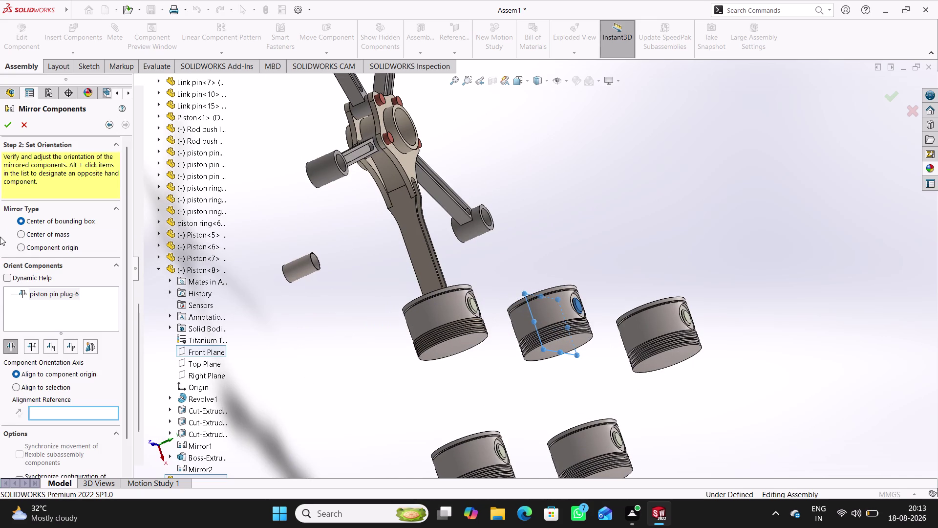
click(1, 121)
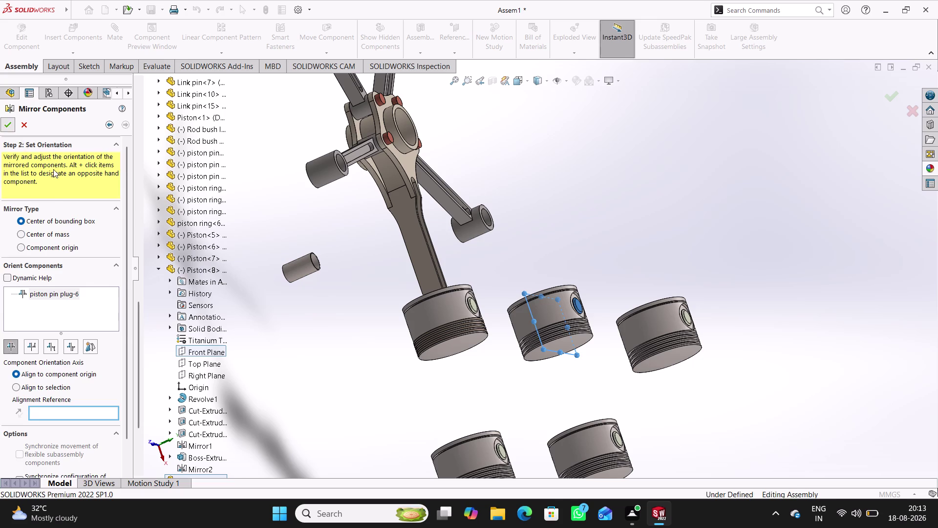
middle_drag(358, 355, 468, 330)
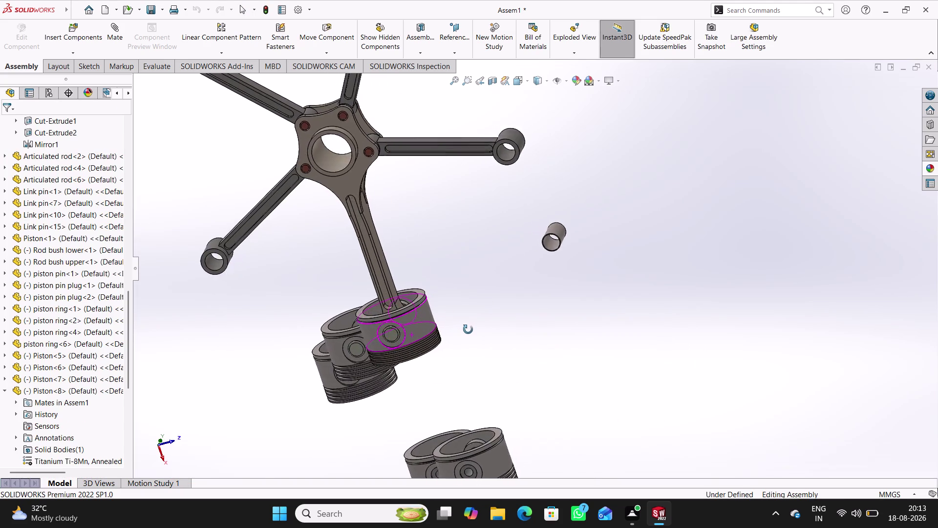
middle_drag(468, 329, 309, 362)
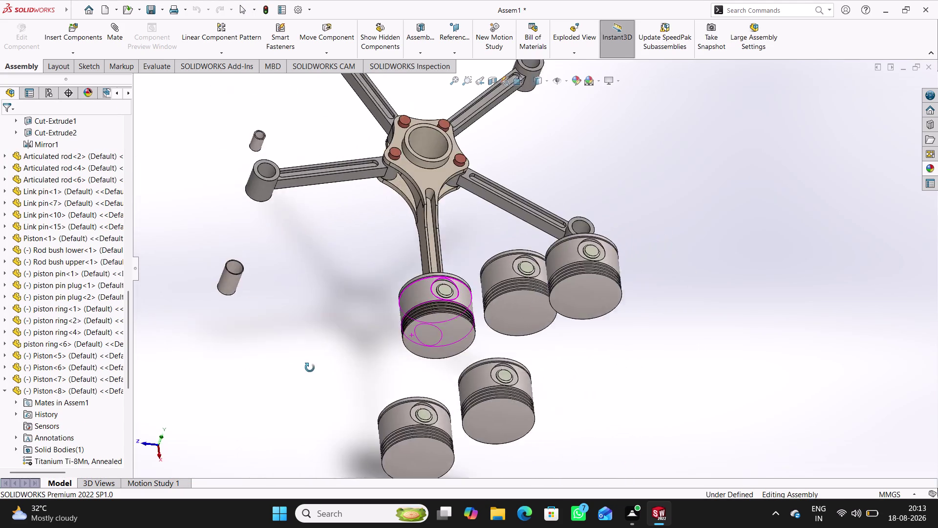
middle_drag(310, 363, 329, 363)
middle_drag(565, 433, 650, 386)
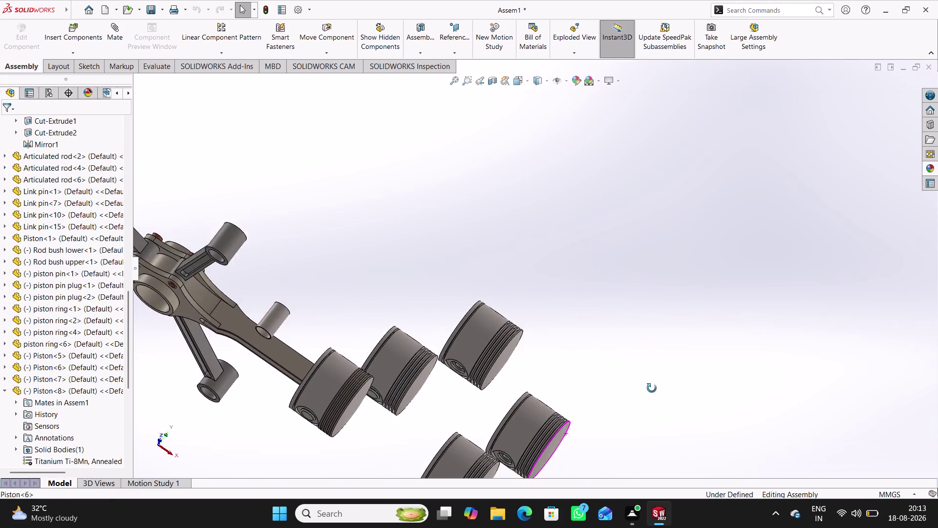
middle_drag(650, 386, 585, 429)
middle_drag(612, 421, 599, 399)
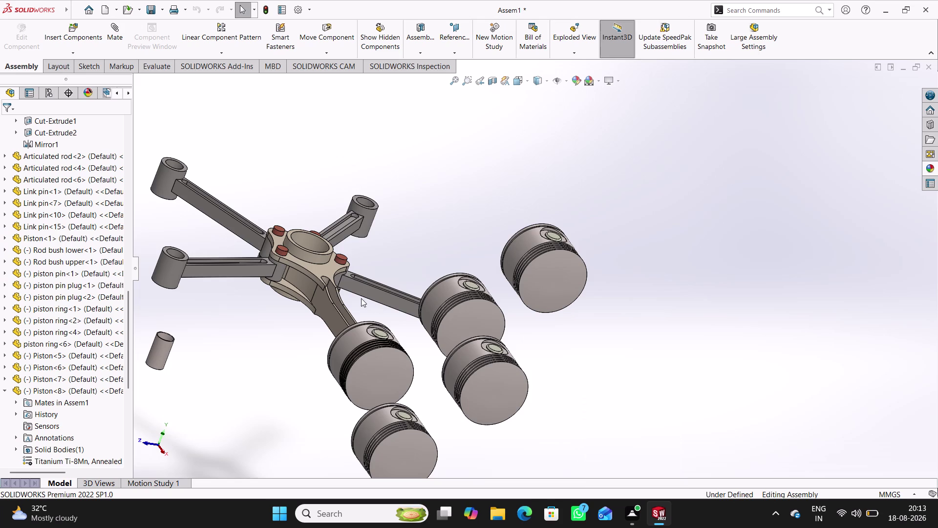
middle_drag(441, 283, 501, 340)
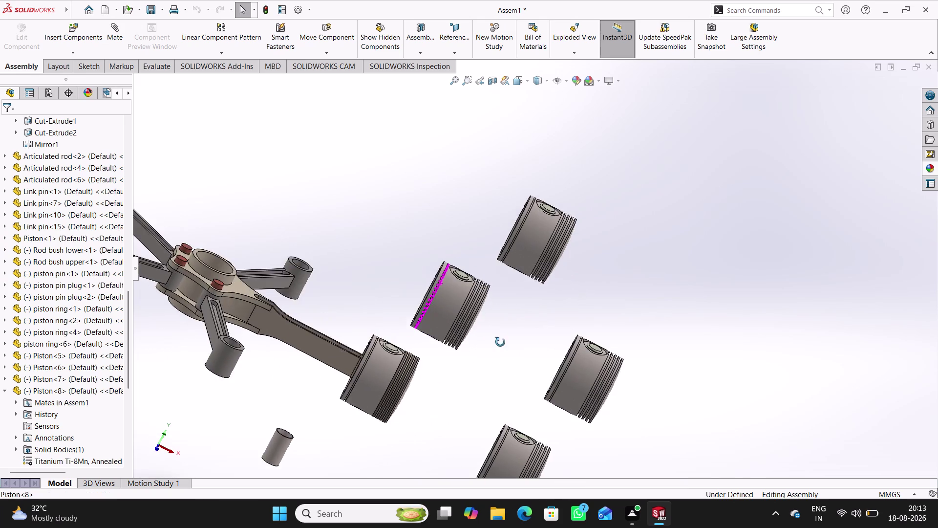
middle_drag(501, 340, 497, 347)
middle_drag(505, 342, 532, 350)
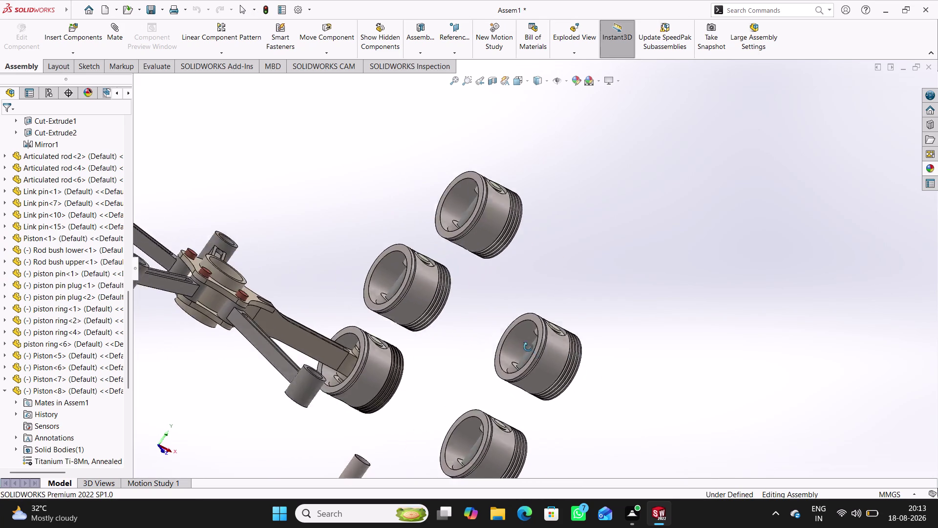
middle_drag(532, 350, 490, 335)
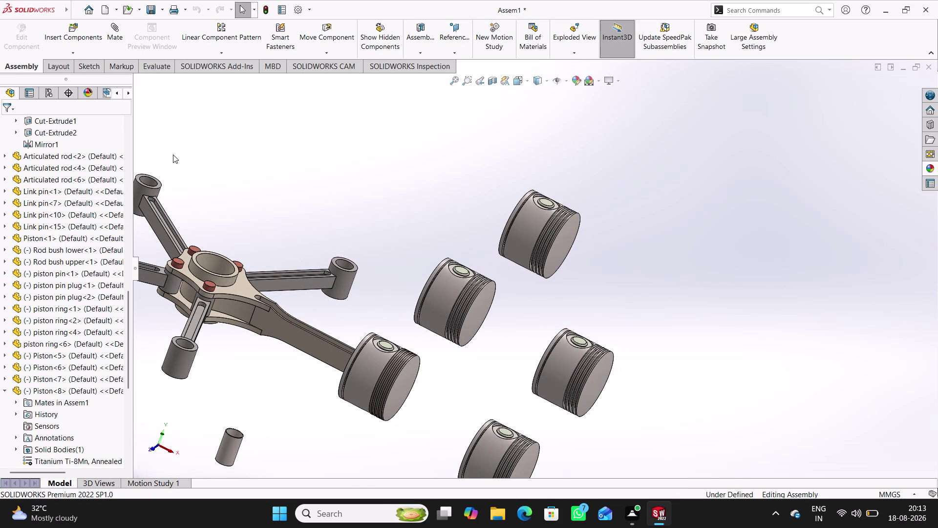
Start another Mirror Components command from the component pattern dropdown.
click(222, 53)
click(218, 136)
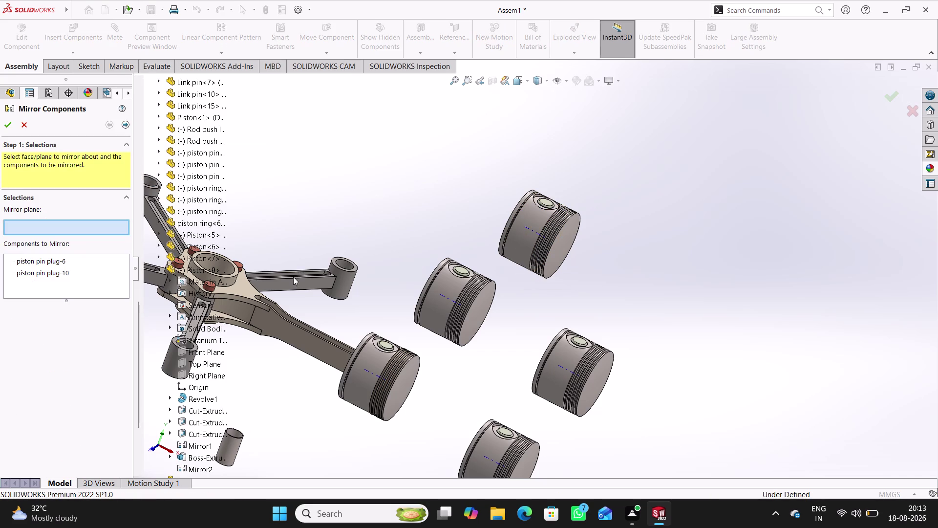
click(82, 229)
scroll(down, 3)
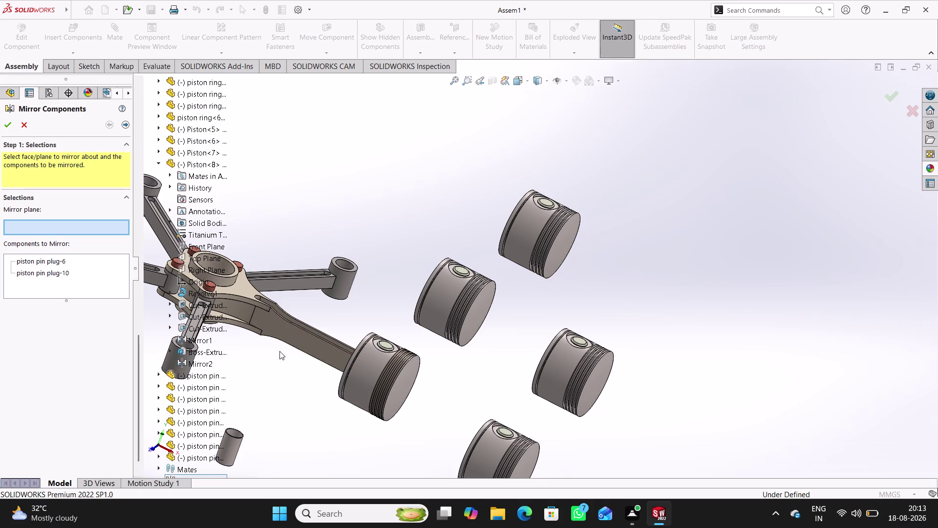
middle_drag(279, 350, 283, 360)
scroll(up, 3)
scroll(up, 3)
scroll(down, 3)
scroll(down, 3)
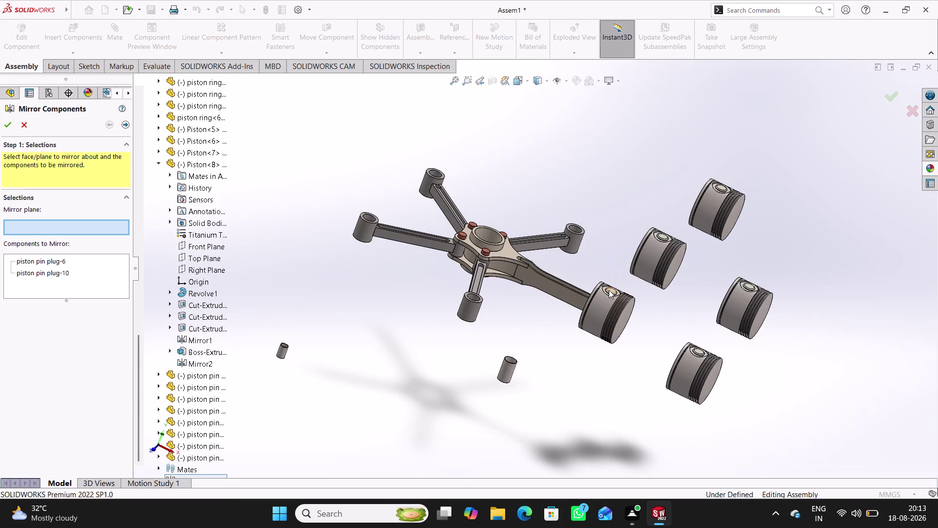
scroll(down, 3)
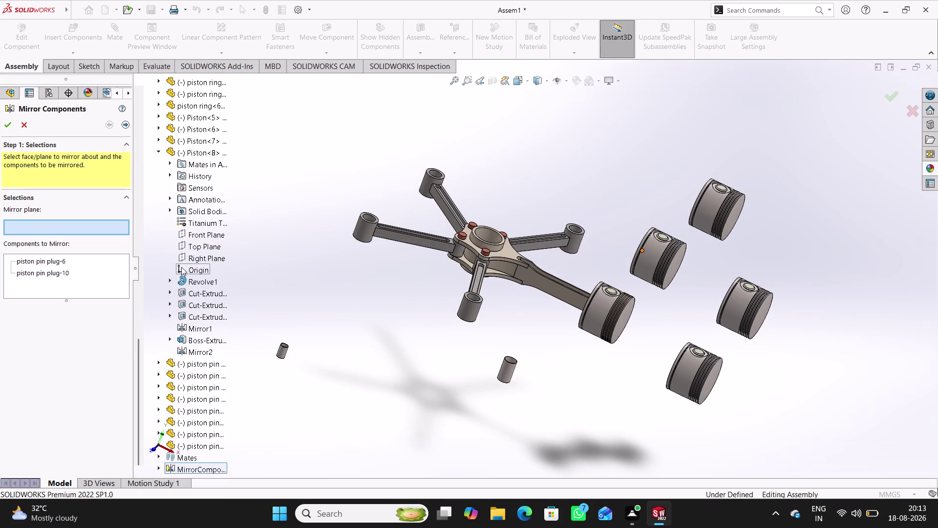
Collapse Piston<8> and pick Piston<5>'s Front Plane as the mirror plane.
click(159, 151)
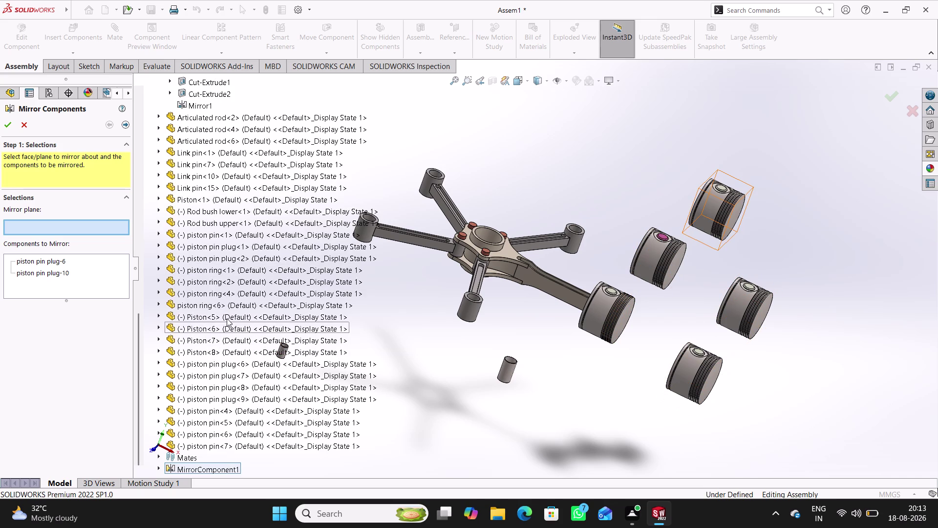
click(157, 314)
click(160, 314)
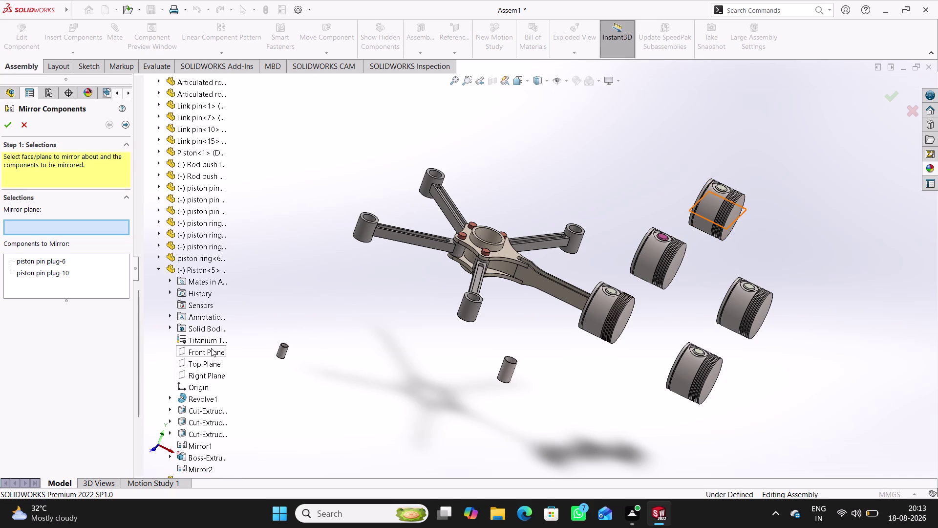
click(63, 232)
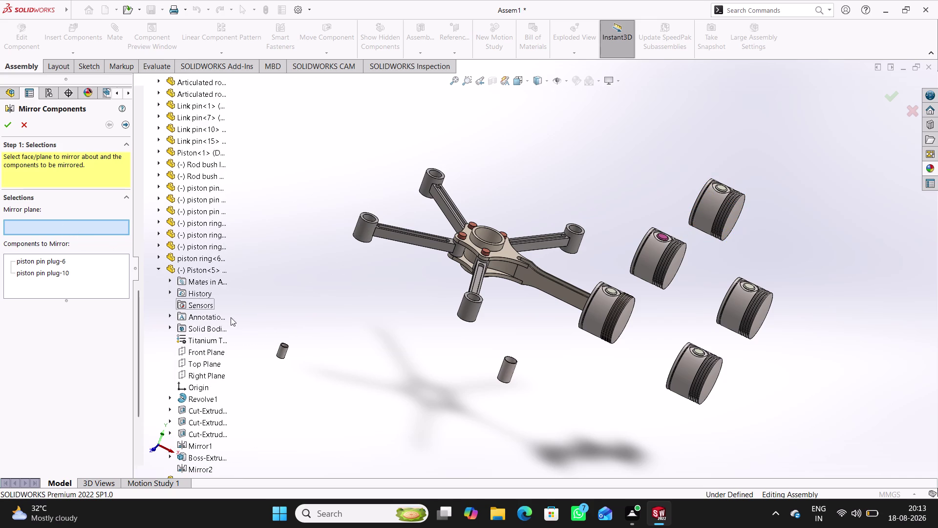
click(210, 348)
Clear the previously listed pin plugs from Components to Mirror.
click(80, 266)
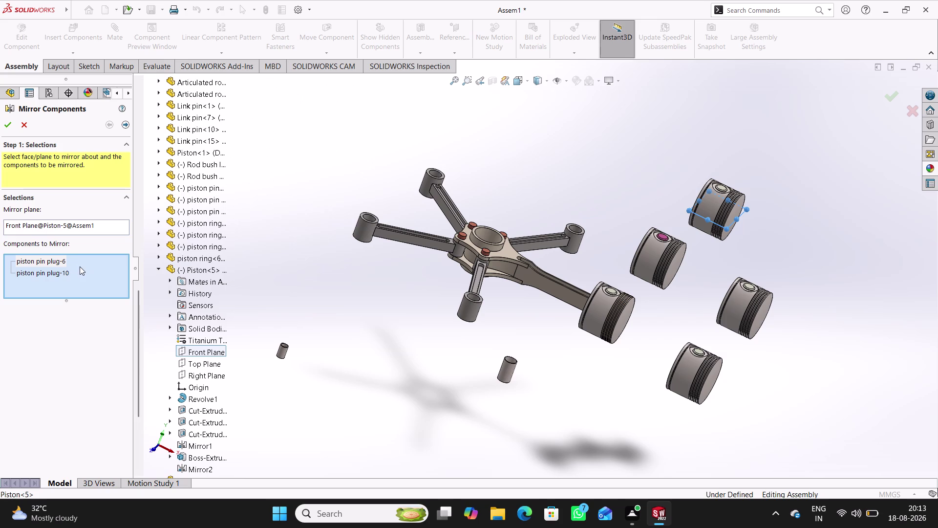
right_click(80, 266)
right_click(71, 260)
right_click(56, 273)
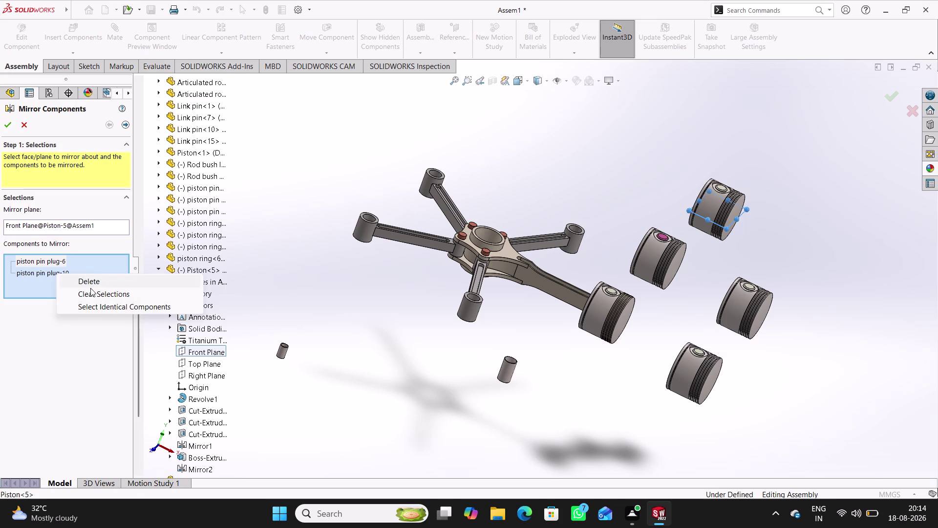
click(90, 292)
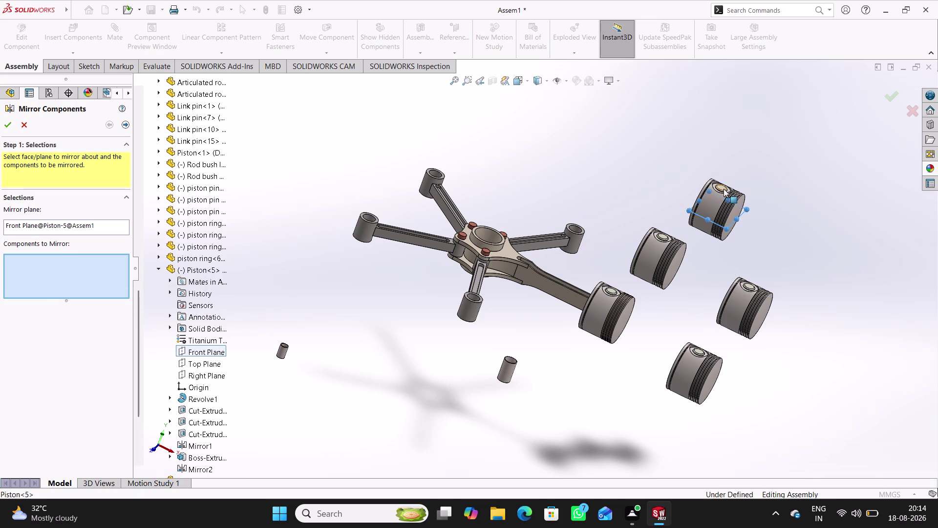
Mirror piston pin plug-7 on Piston<5> and finish the mirror.
scroll(down, 3)
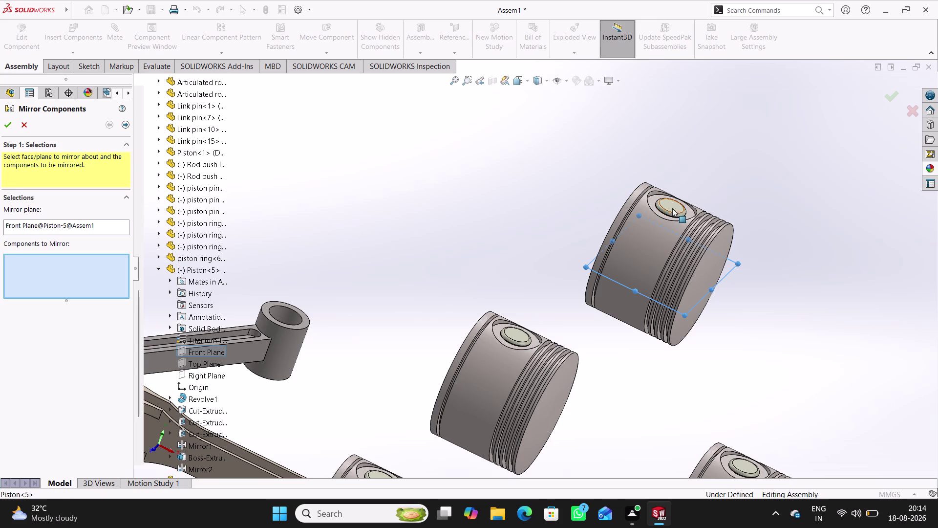
click(672, 208)
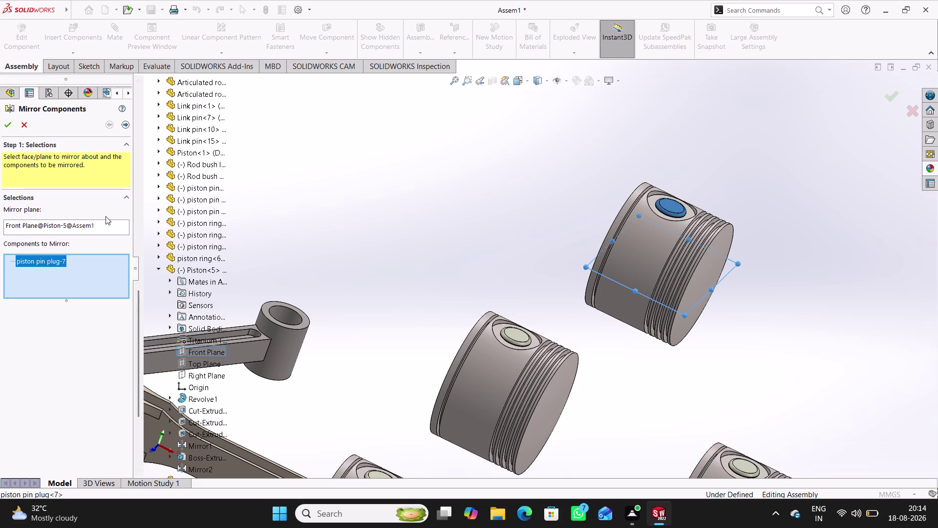
click(128, 125)
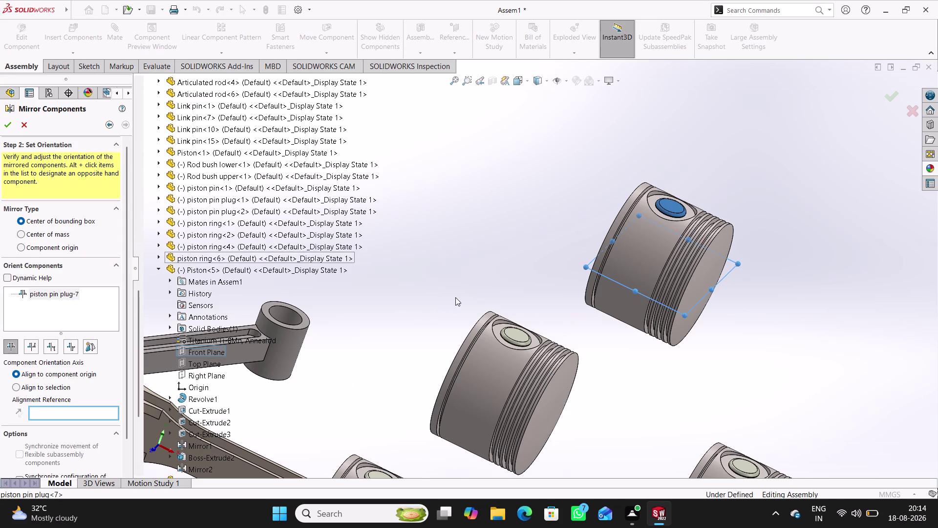
middle_drag(456, 297, 477, 233)
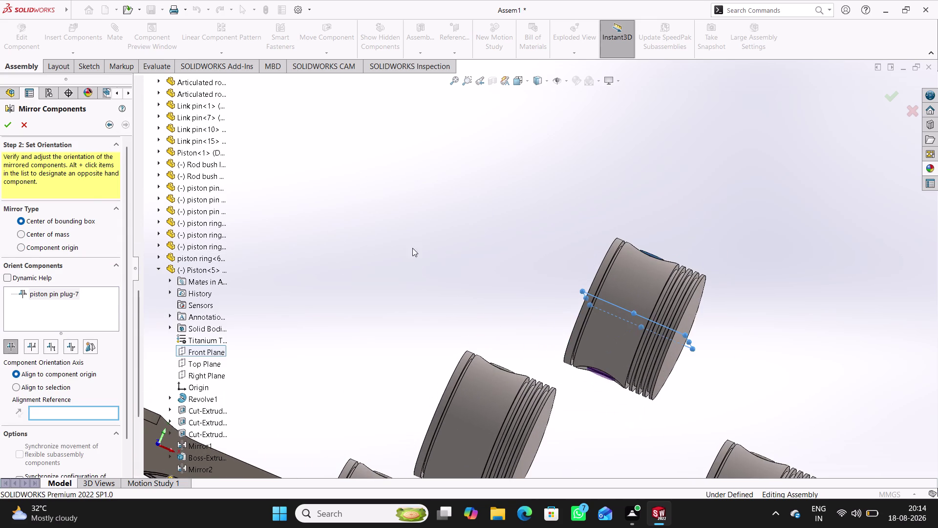
click(5, 124)
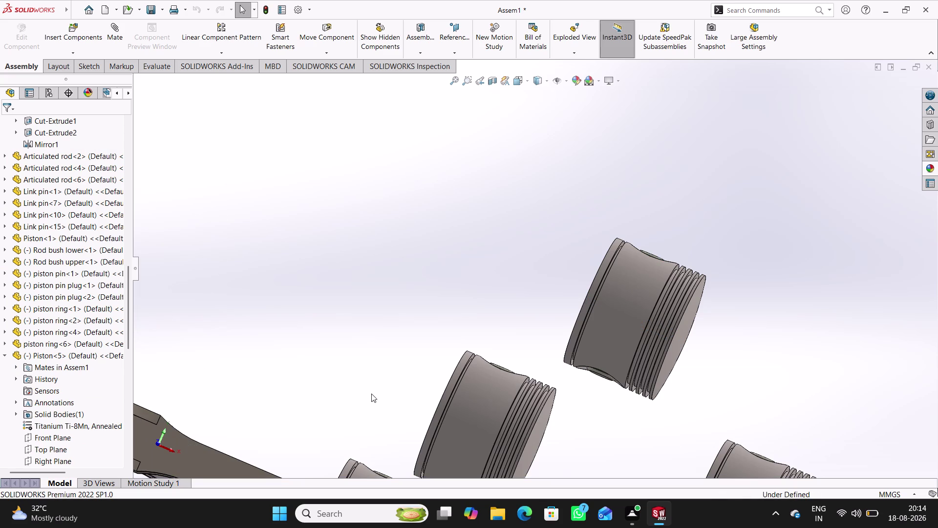
Orbit around the pistons, then begin a new Mirror Components operation.
scroll(up, 3)
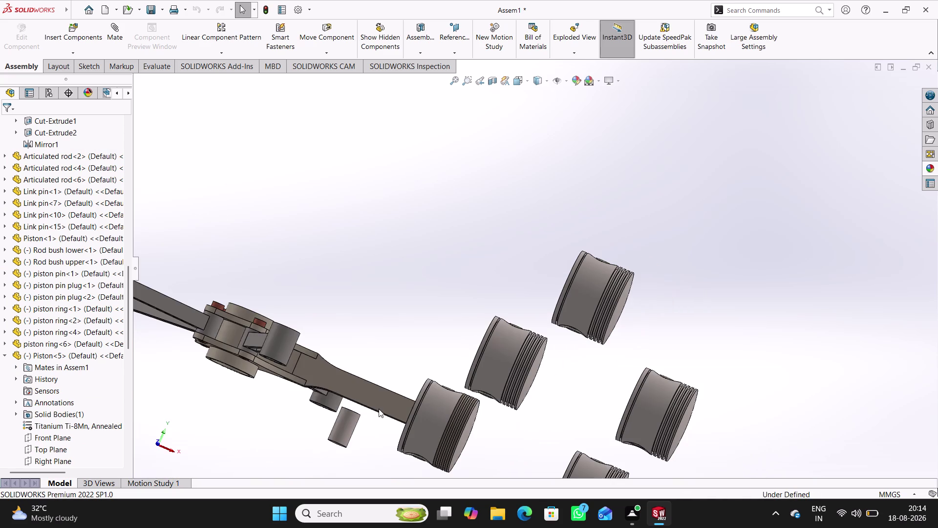
scroll(up, 3)
middle_drag(584, 410, 584, 423)
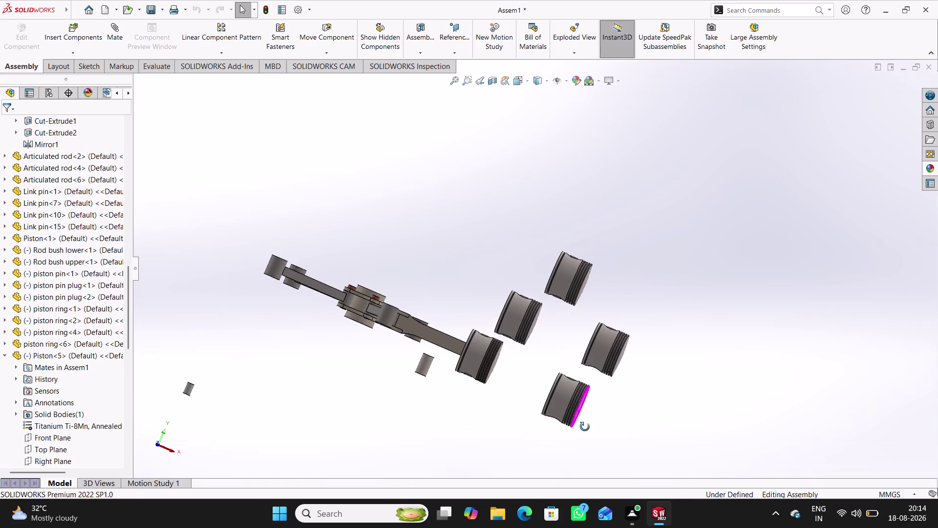
middle_drag(585, 424, 574, 464)
middle_drag(557, 346, 558, 373)
scroll(down, 3)
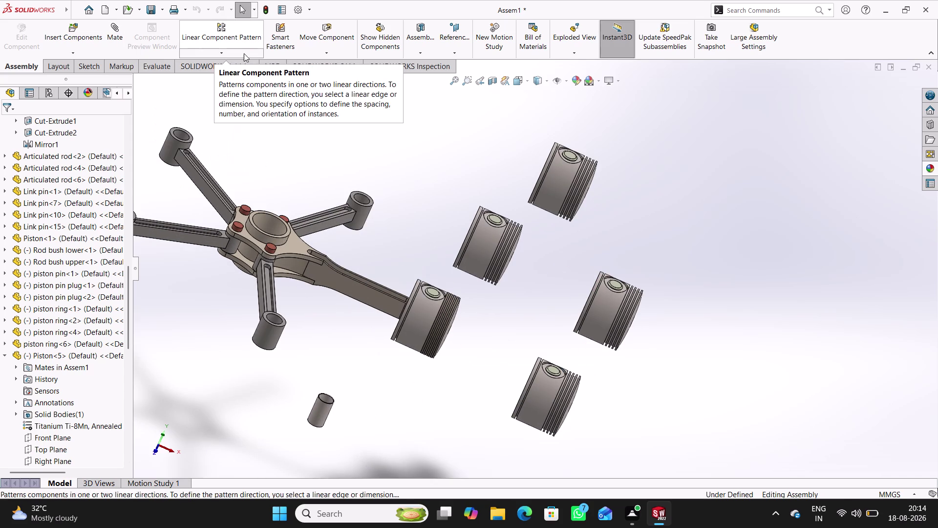
click(234, 53)
click(229, 137)
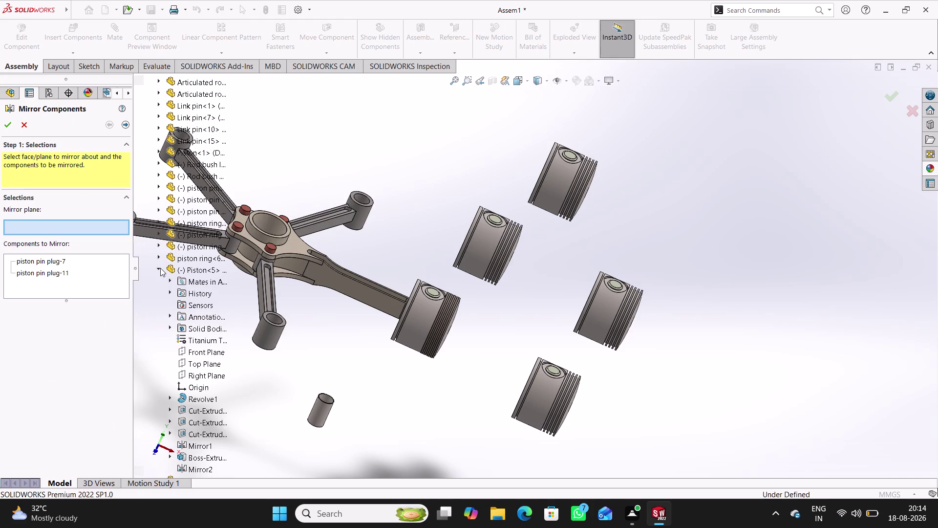
Set Piston<6>'s Front Plane as the mirror plane.
click(160, 267)
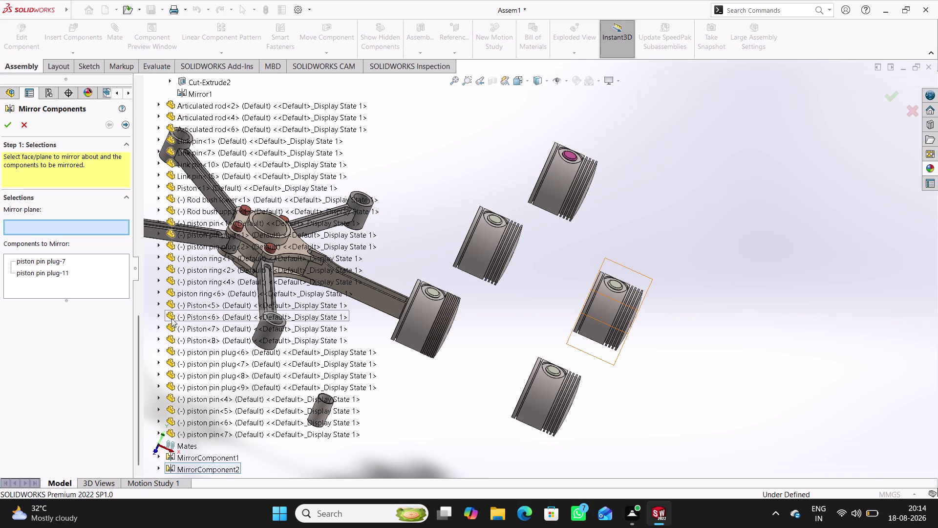
click(159, 313)
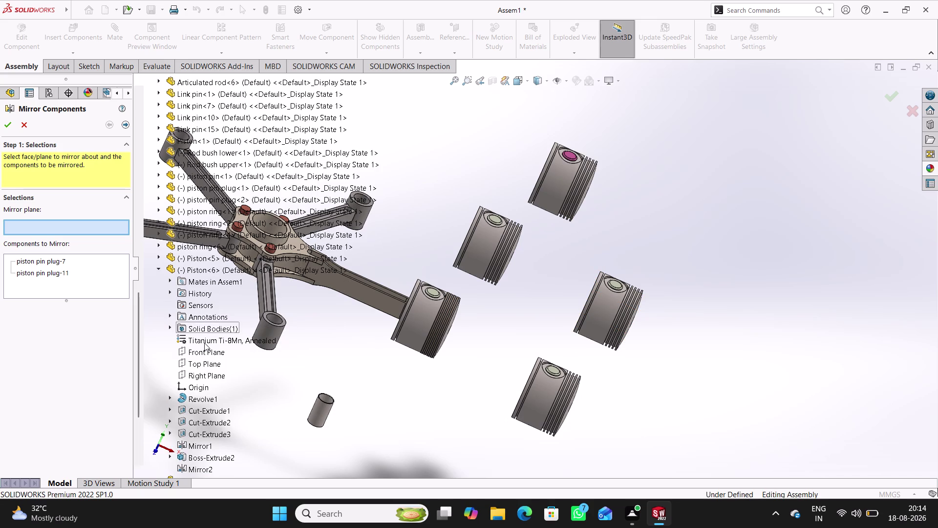
click(204, 348)
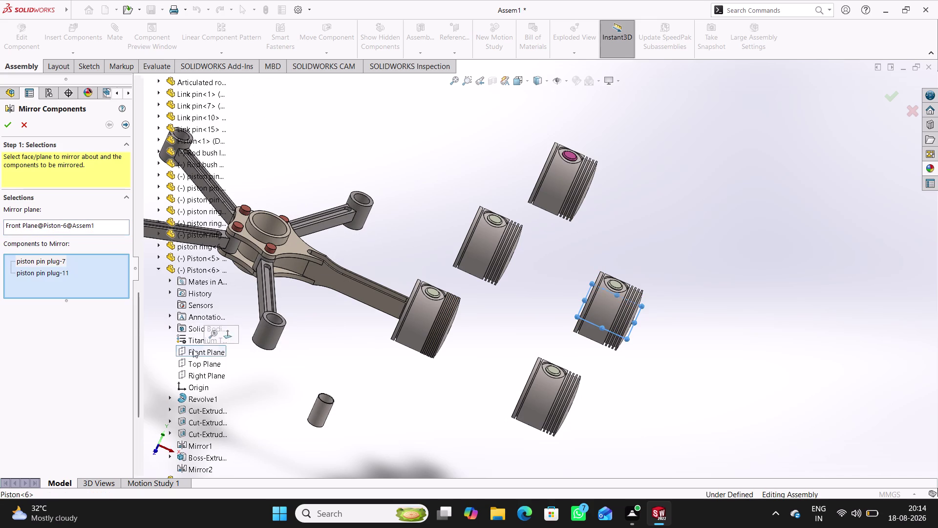
Replace the listed plugs with piston pin plug-8 on Piston<6> and complete the mirror.
right_click(77, 267)
right_click(65, 274)
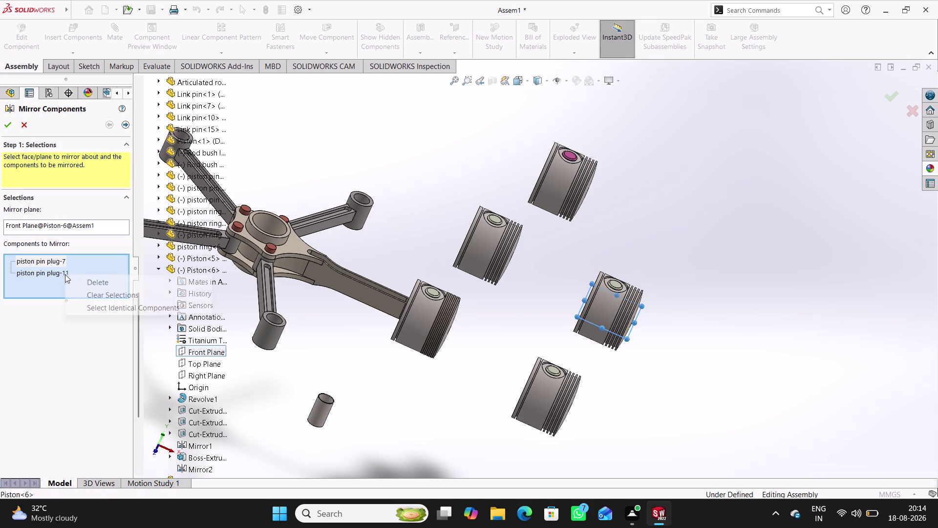
click(99, 299)
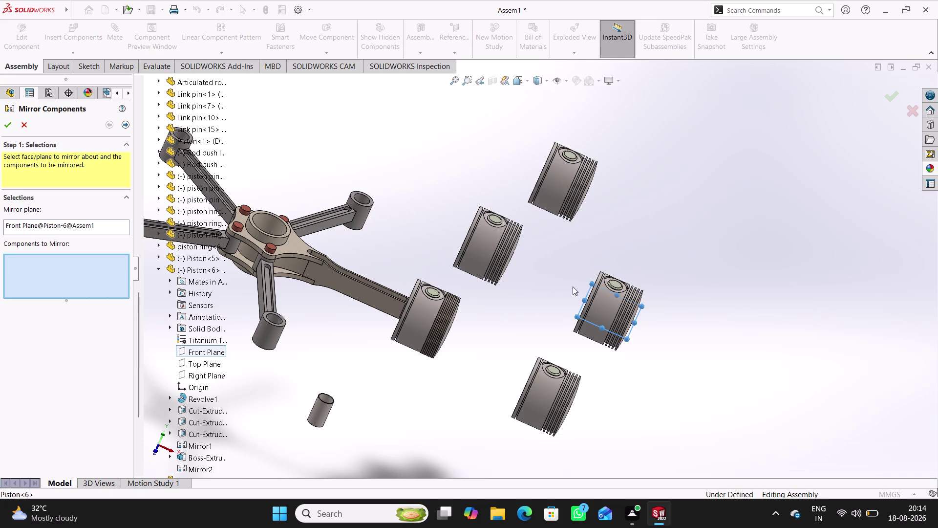
click(613, 281)
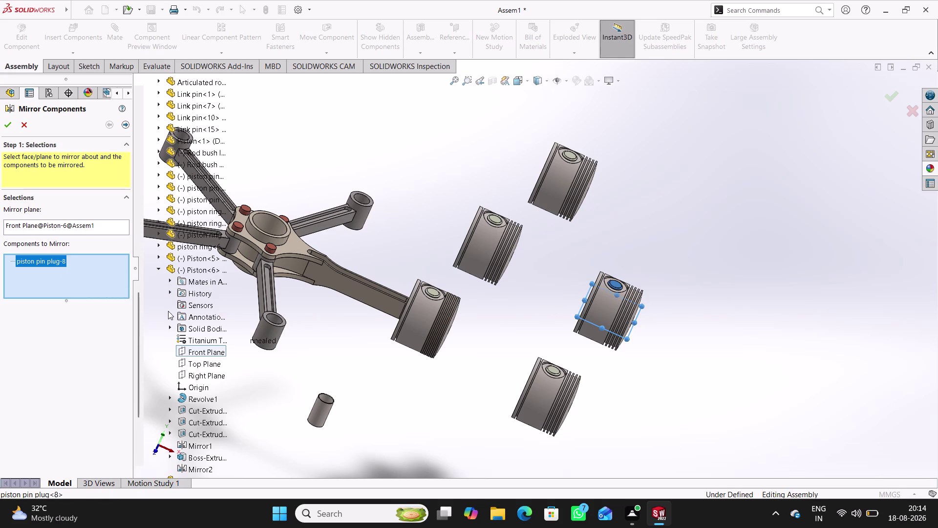
click(130, 123)
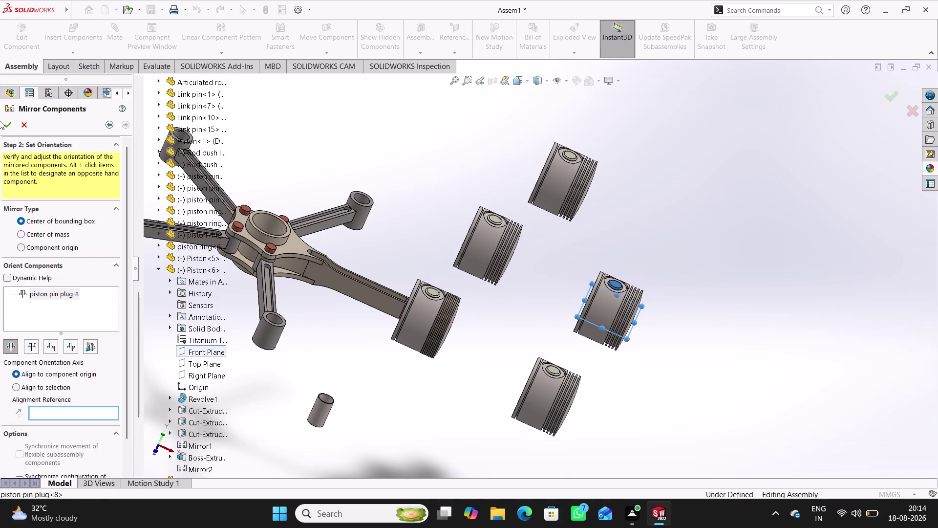
click(5, 121)
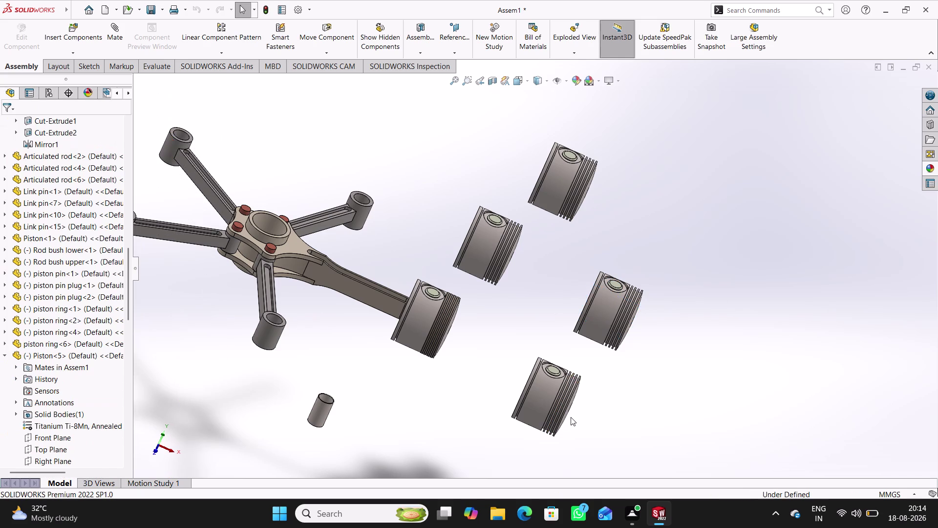
Orbit to inspect the lower pistons and begin another Mirror Components operation.
middle_drag(570, 416, 572, 375)
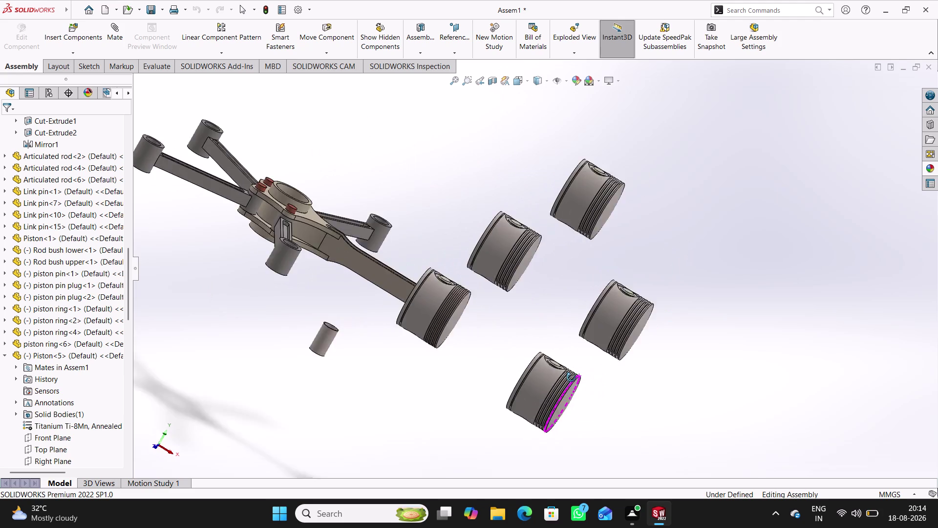
middle_drag(572, 376, 557, 376)
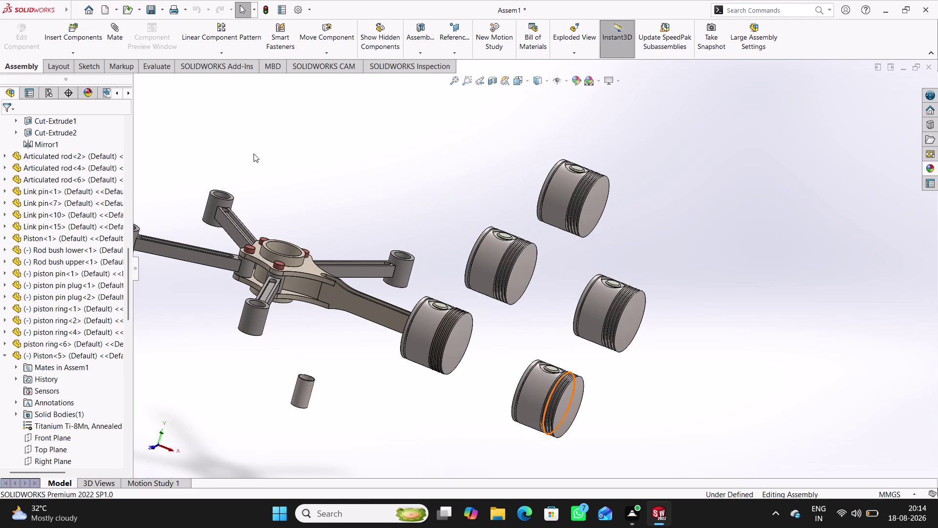
click(228, 54)
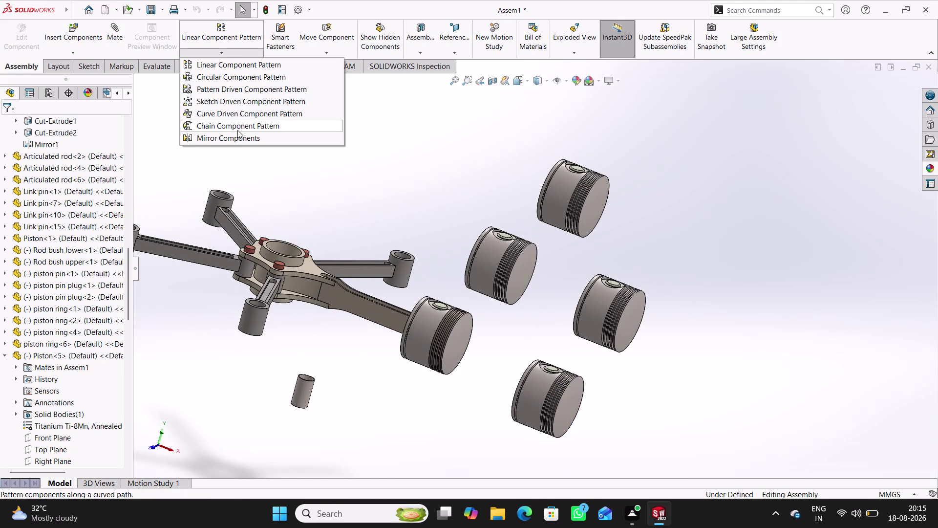
click(235, 137)
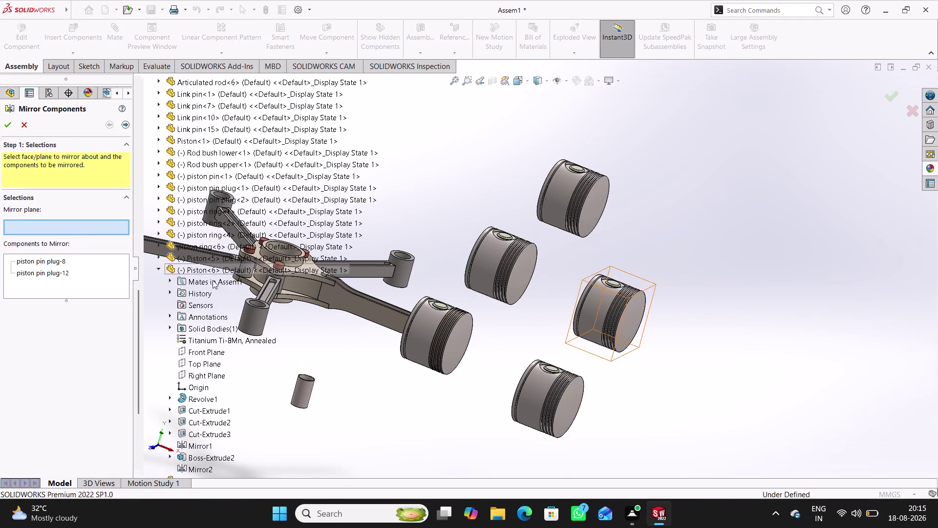
Collapse Piston<6> and pick Piston<7>'s Front Plane as the mirror plane.
click(156, 266)
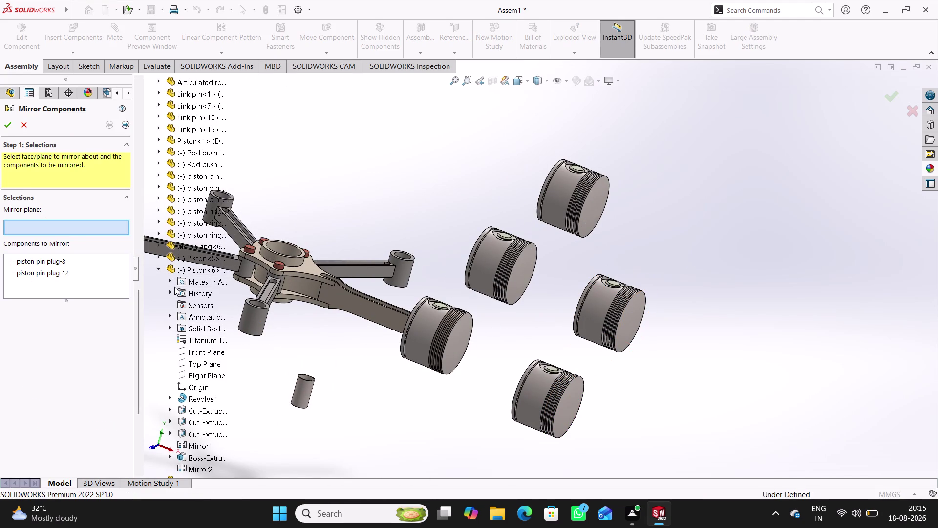
click(159, 267)
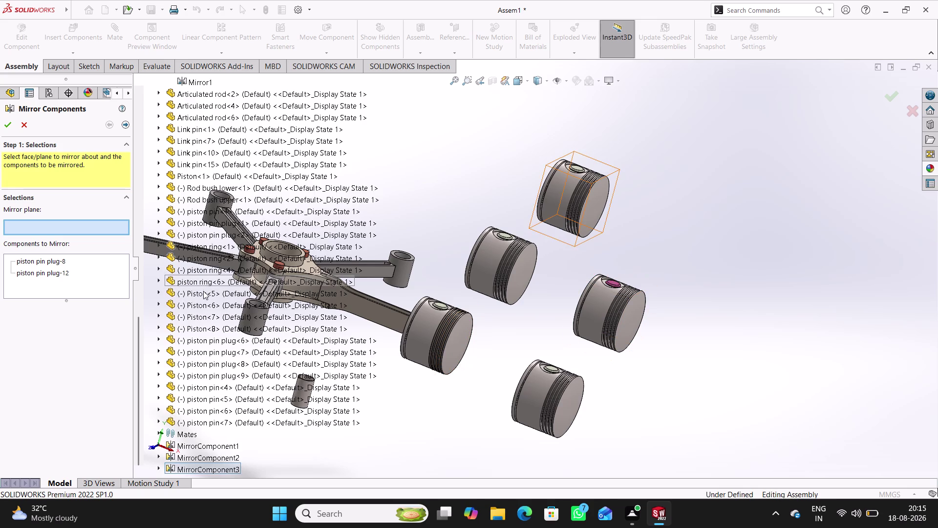
scroll(up, 3)
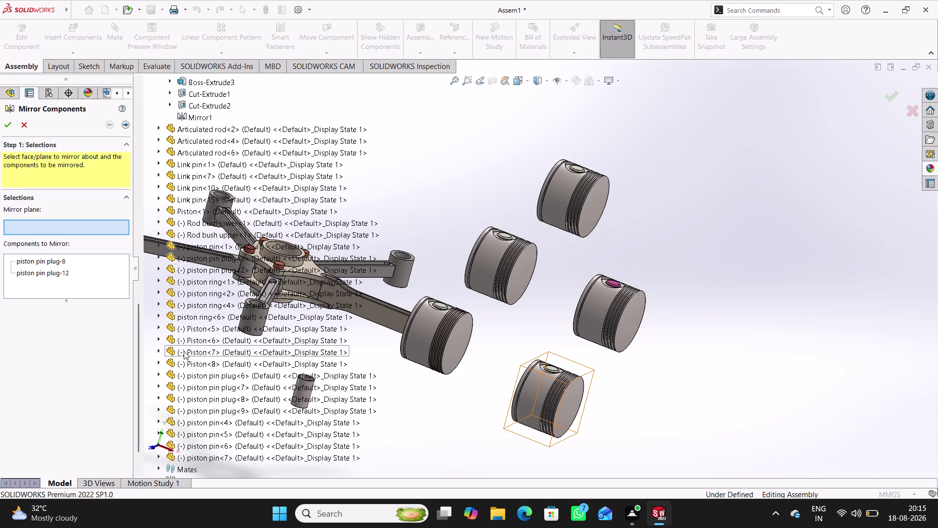
click(158, 347)
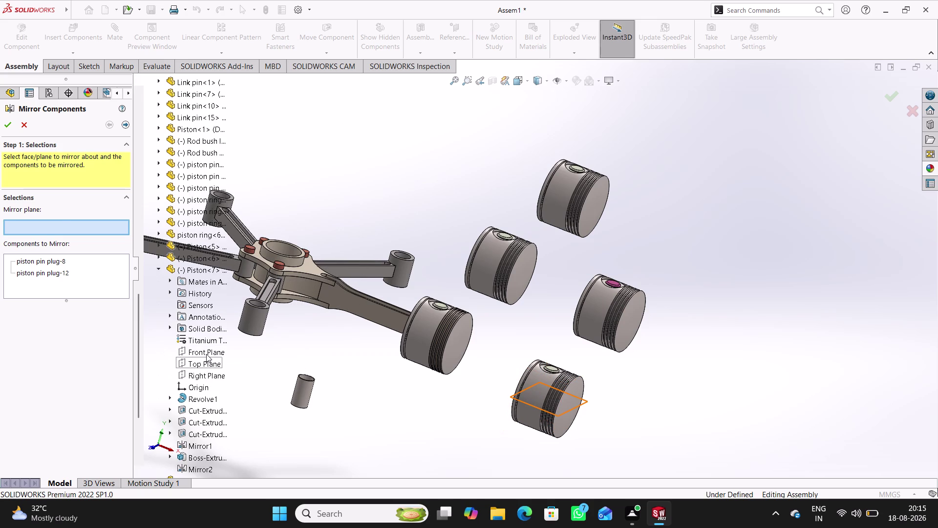
click(206, 354)
Remove plug-12 from the list, add plug-9, and complete the mirror.
right_click(61, 272)
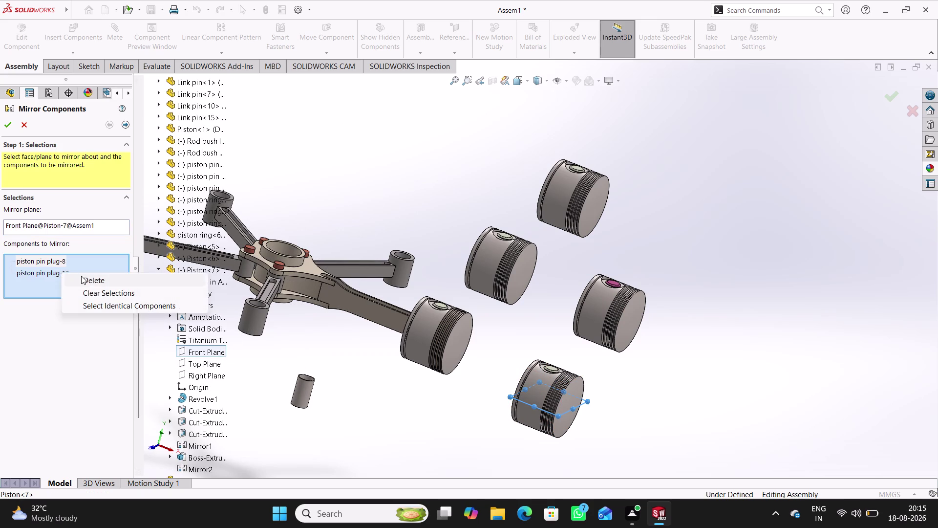
click(85, 277)
right_click(62, 262)
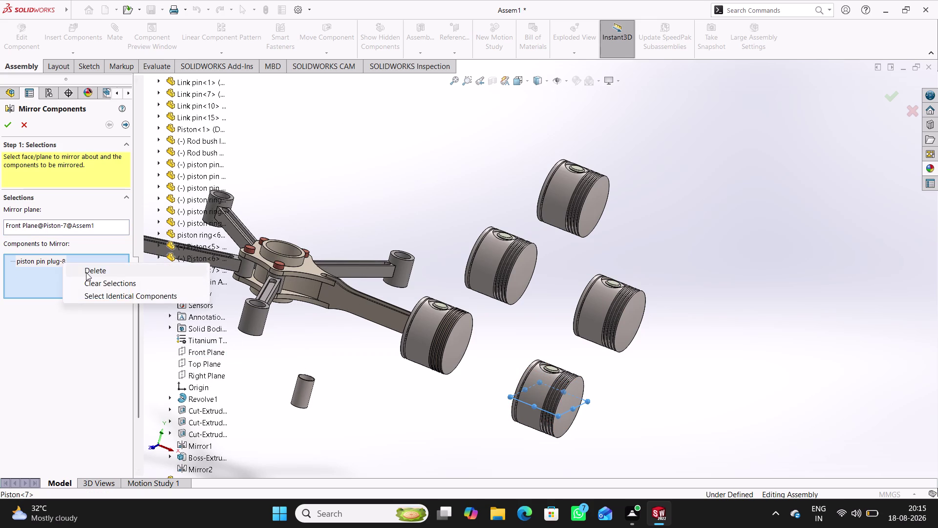
click(88, 272)
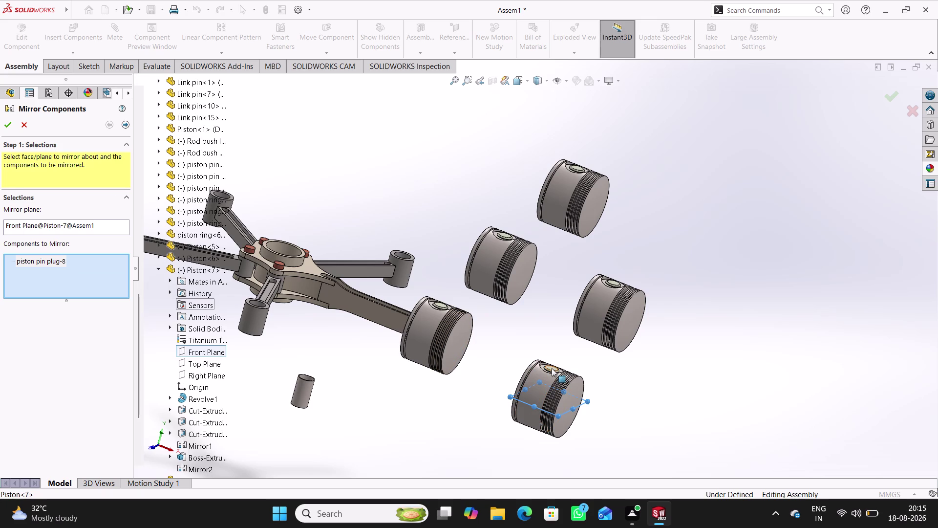
click(551, 367)
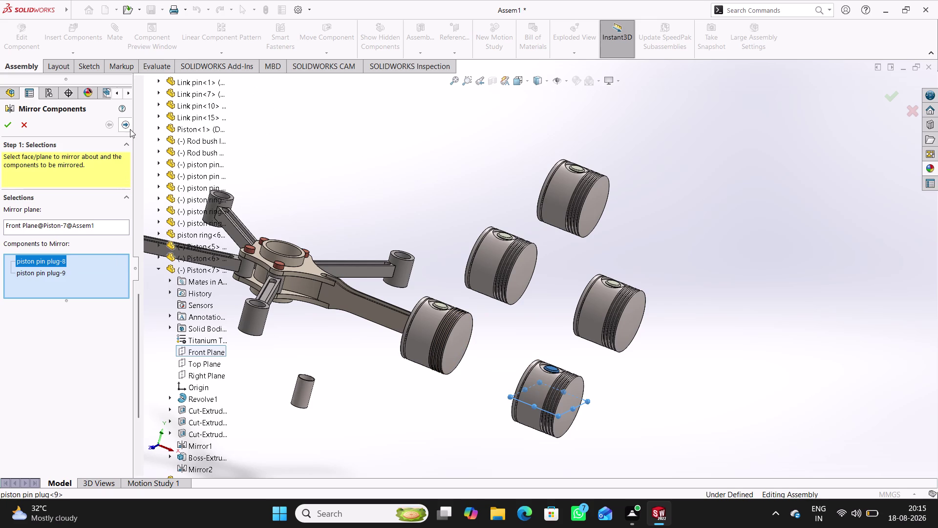
click(128, 124)
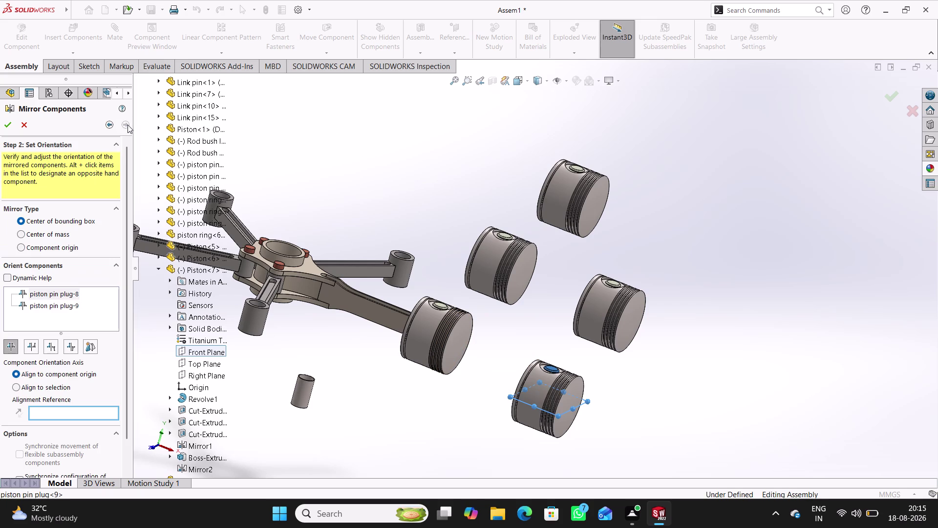
click(6, 125)
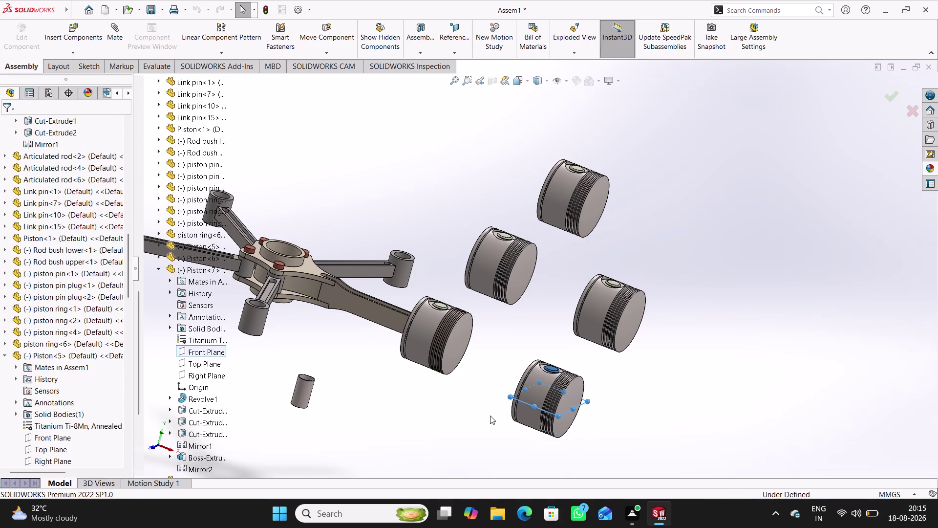
Orbit the assembly to inspect the newly mirrored plugs inside the pistons.
middle_drag(490, 415, 513, 459)
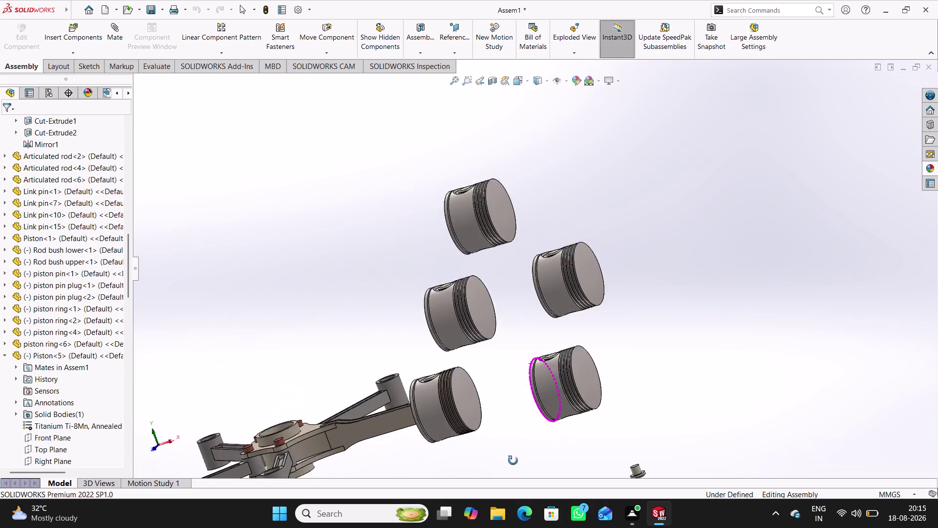
middle_drag(513, 460, 527, 466)
click(499, 409)
middle_drag(482, 416, 487, 411)
scroll(up, 3)
scroll(up, 3)
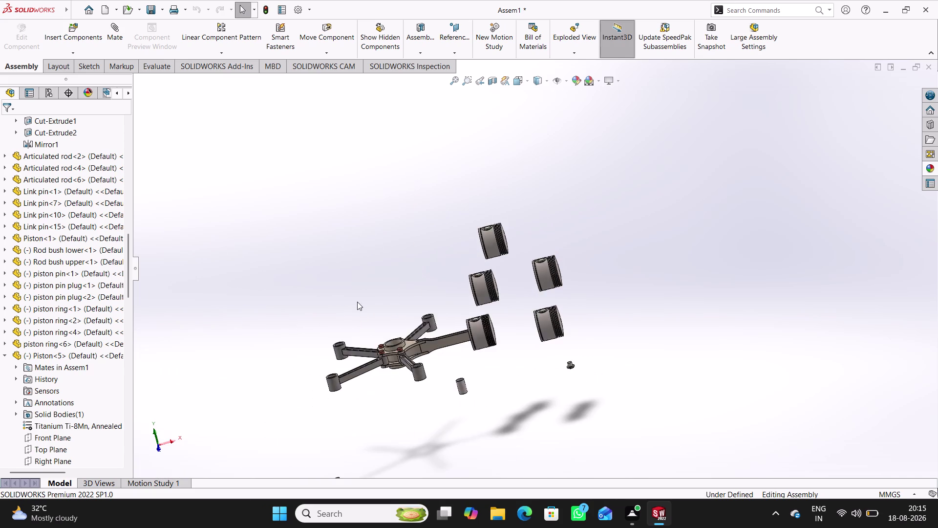
middle_drag(369, 300, 459, 351)
scroll(down, 3)
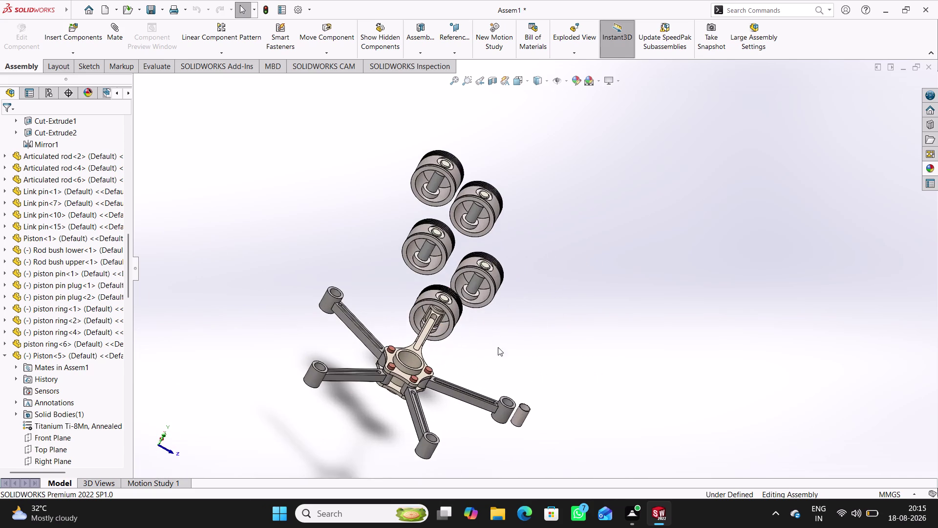
middle_drag(502, 353, 488, 306)
scroll(down, 3)
middle_drag(512, 364, 499, 359)
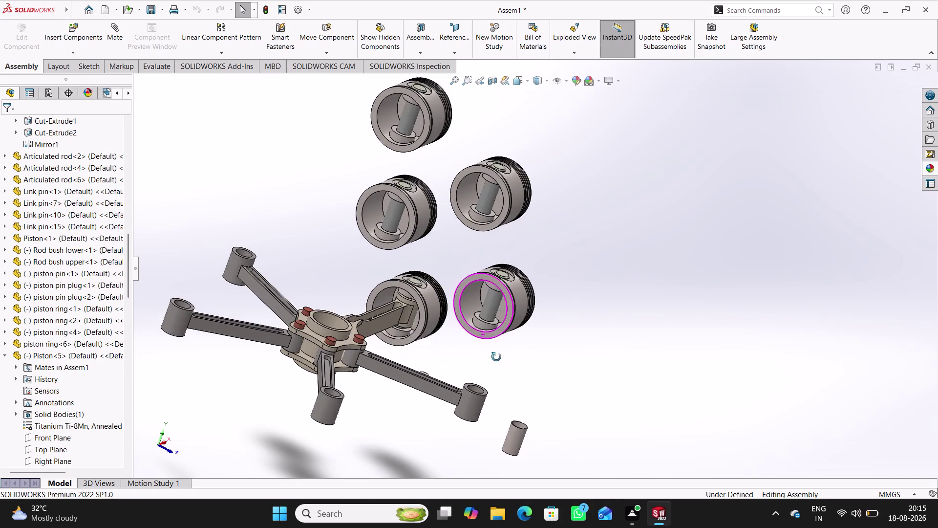
middle_drag(499, 359, 476, 366)
scroll(down, 3)
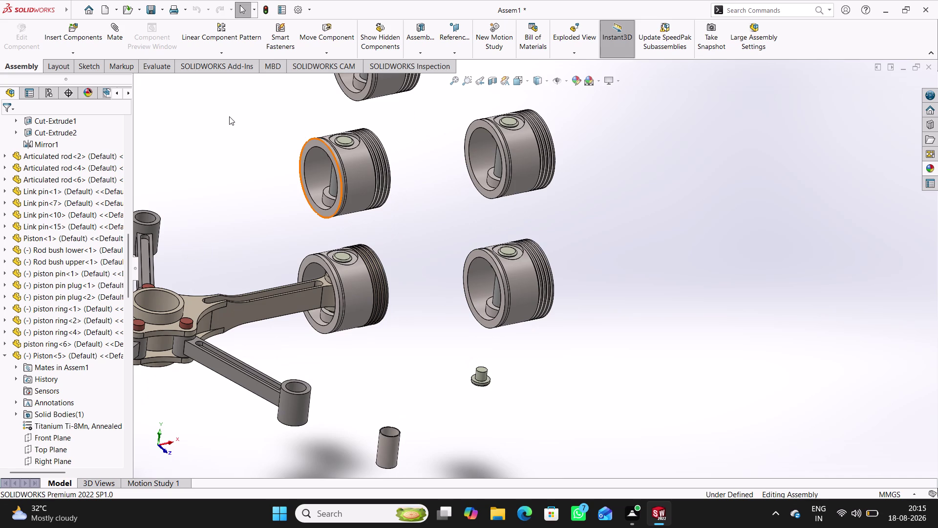
click(119, 35)
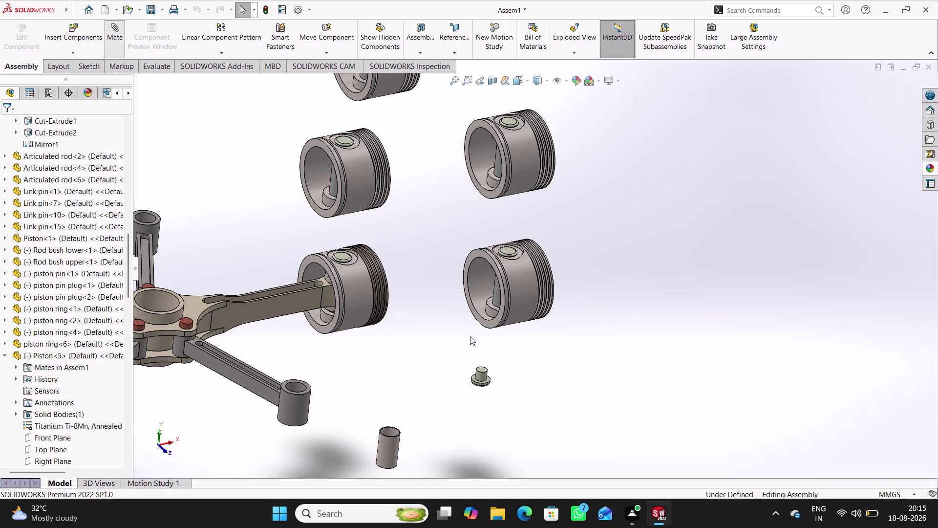
middle_drag(406, 364, 425, 369)
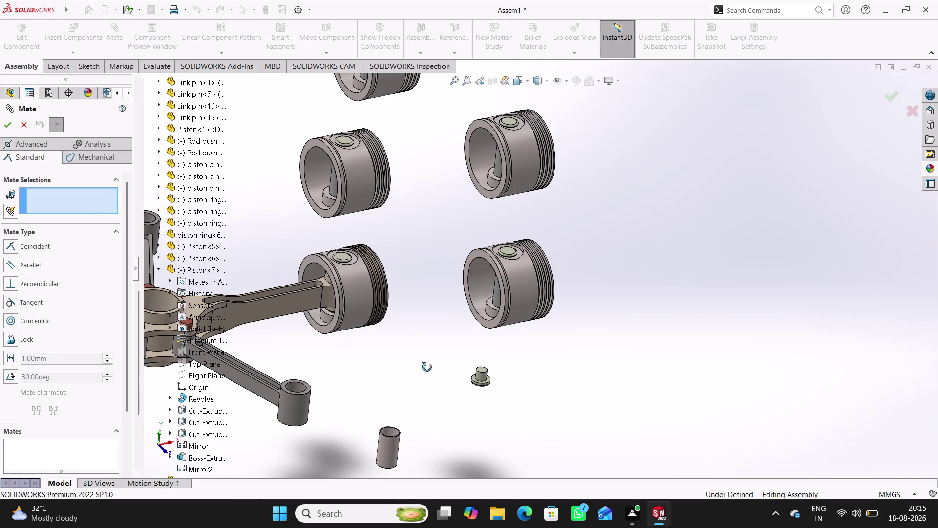
middle_drag(425, 369, 367, 316)
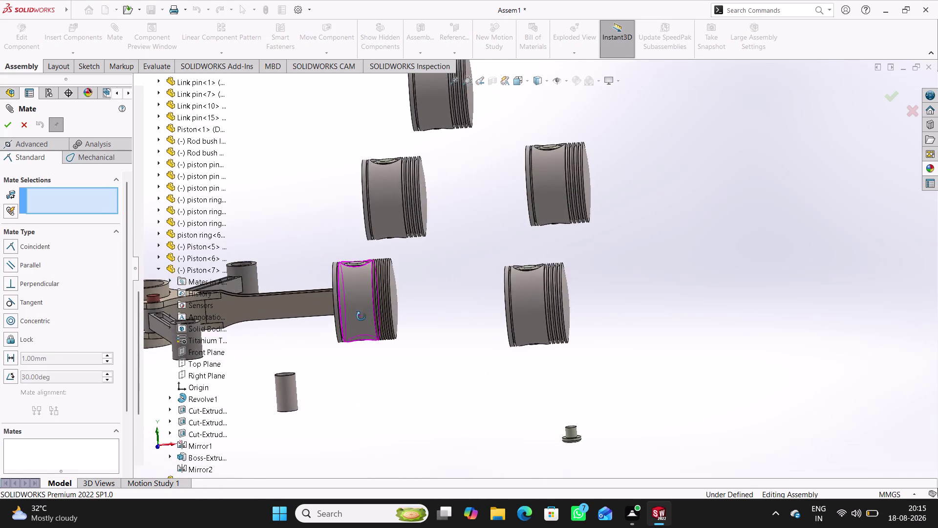
middle_drag(367, 316, 342, 199)
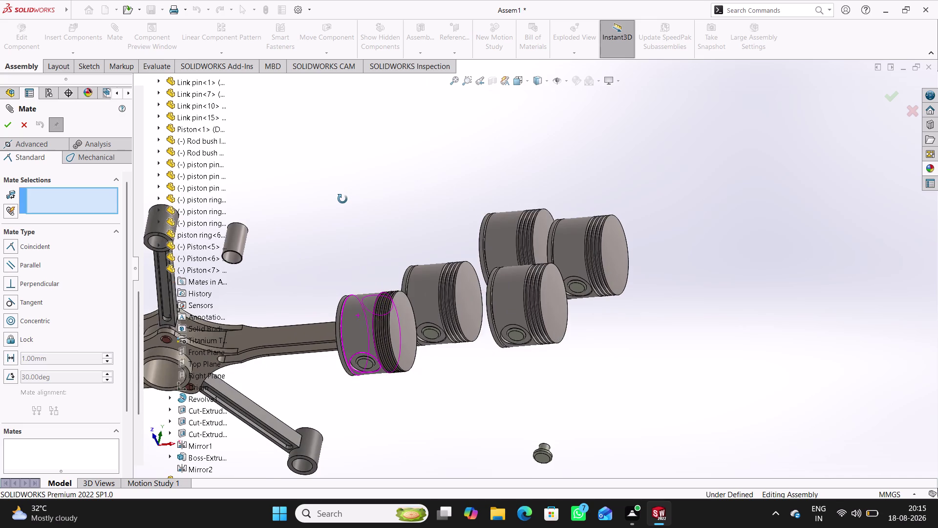
middle_drag(342, 199, 375, 343)
scroll(up, 3)
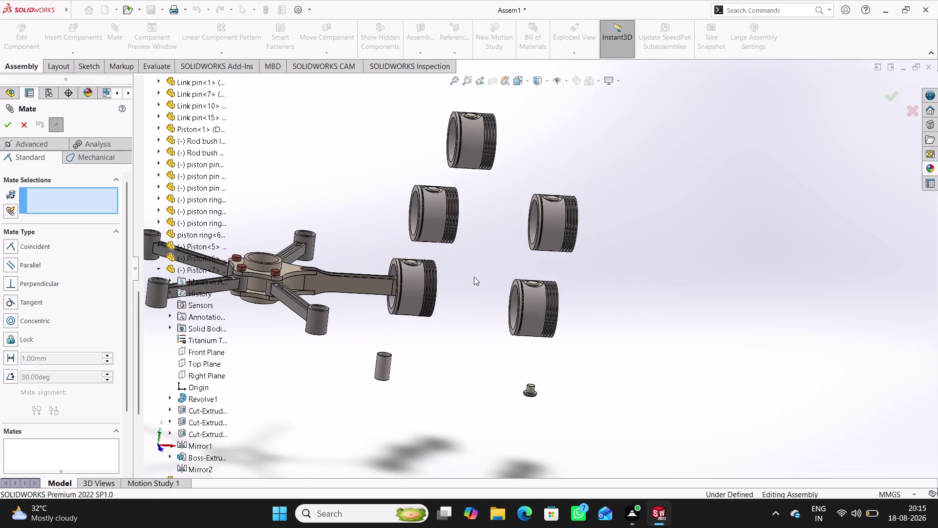
middle_drag(473, 209, 432, 150)
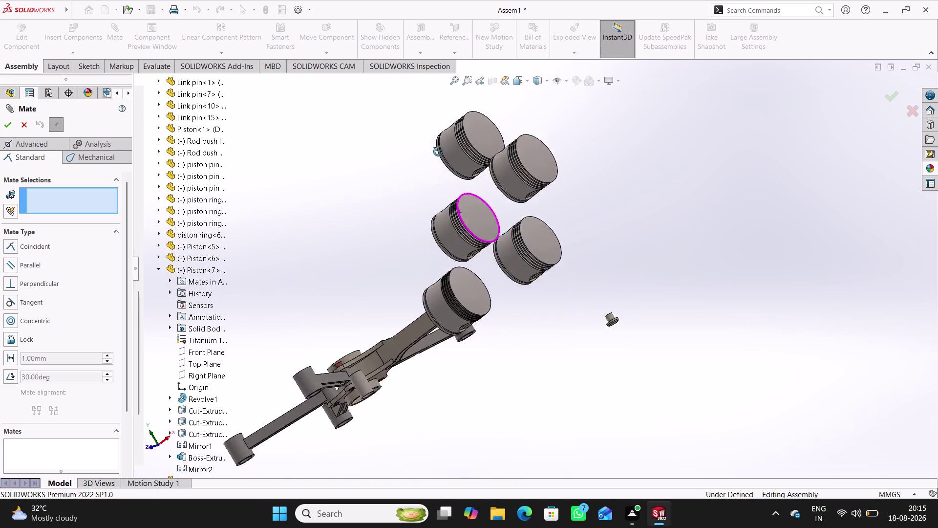
middle_drag(432, 149, 471, 221)
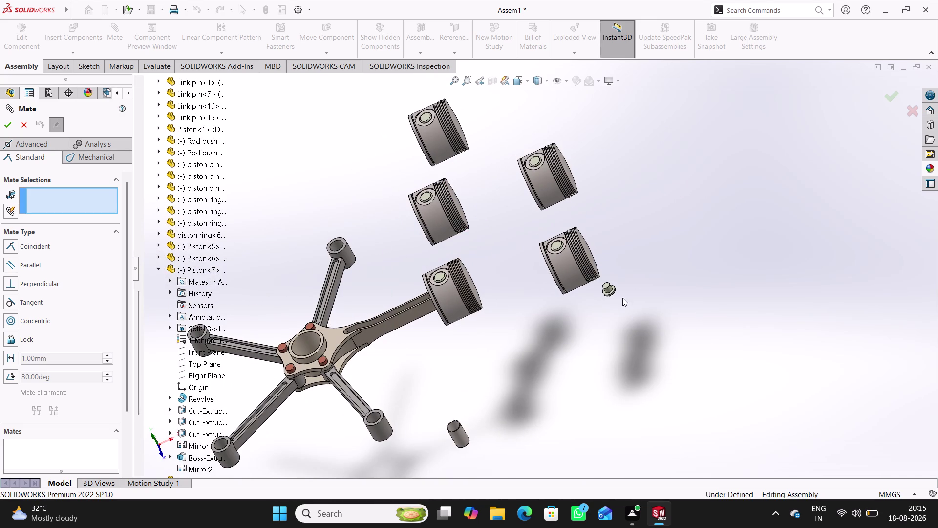
right_click(612, 290)
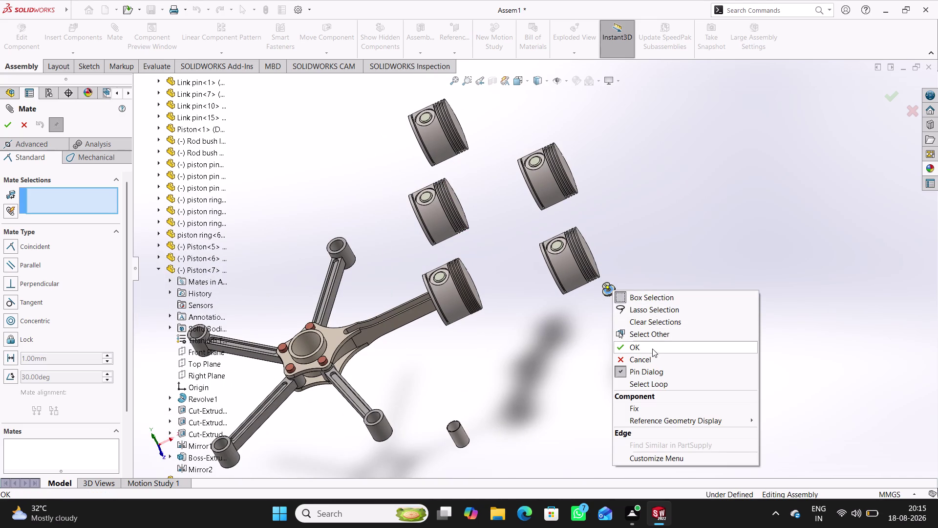
click(21, 126)
click(23, 122)
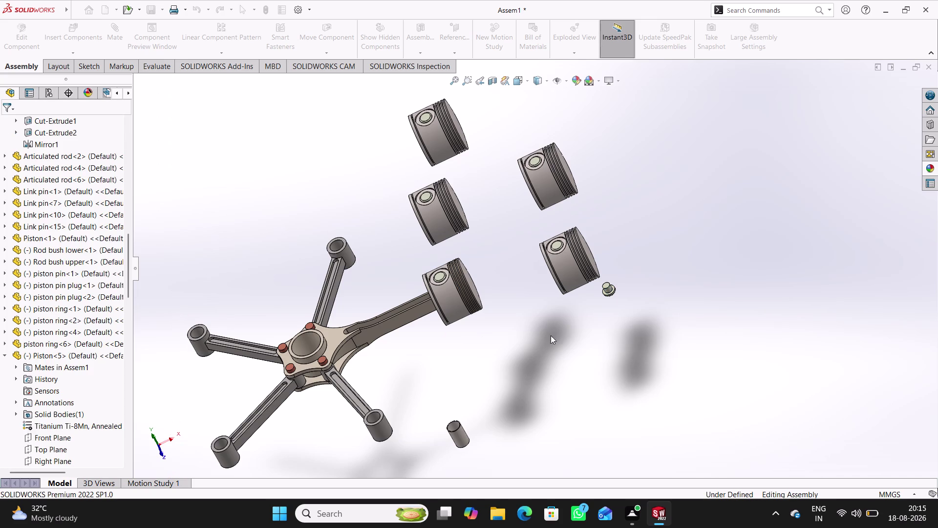
right_click(611, 288)
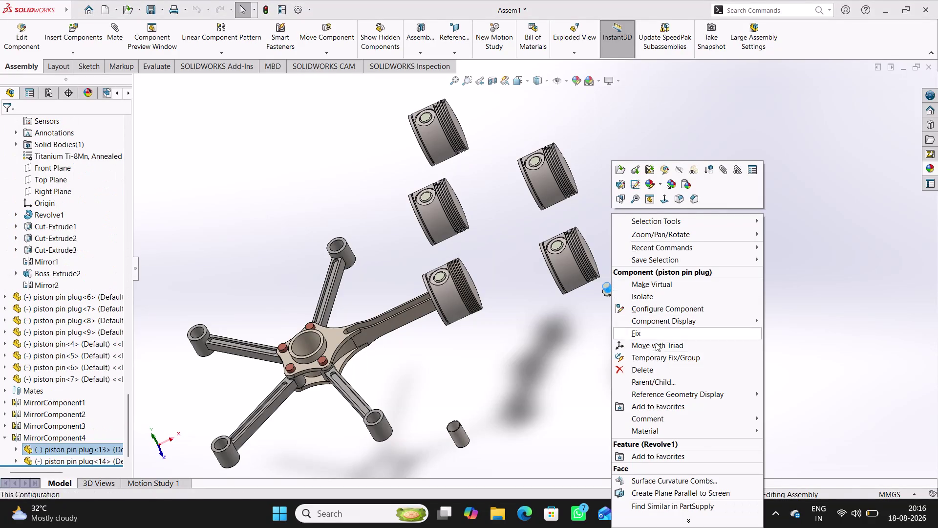
Delete piston pin plug<13> and reorient the view toward the open piston bores.
click(654, 369)
click(546, 192)
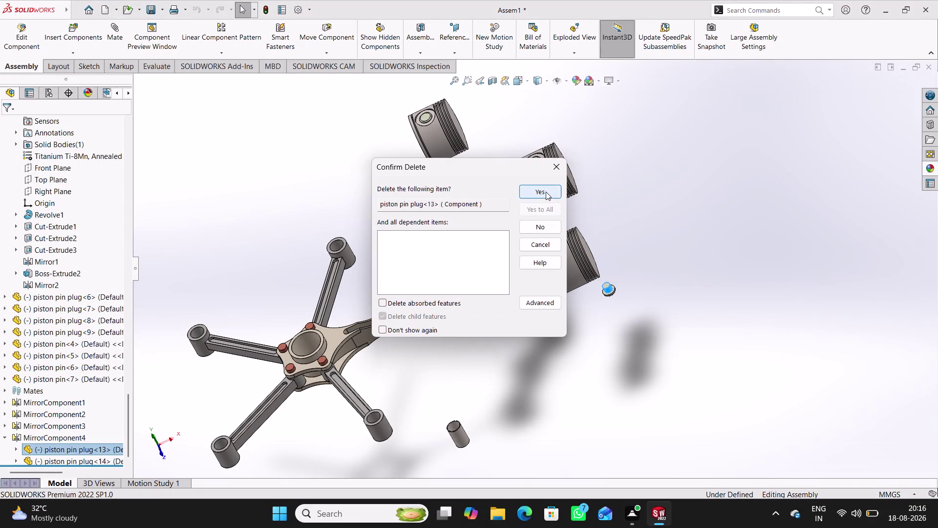
middle_drag(560, 380, 516, 307)
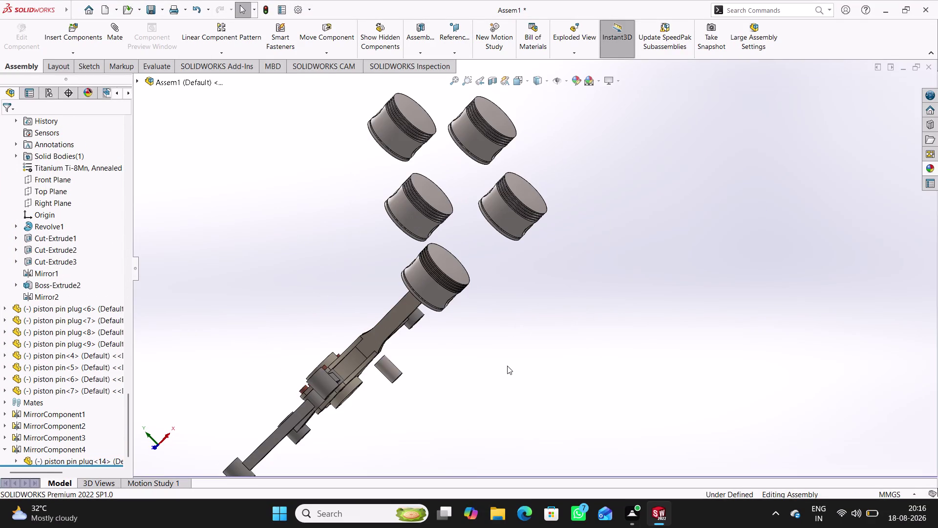
middle_drag(524, 298, 452, 259)
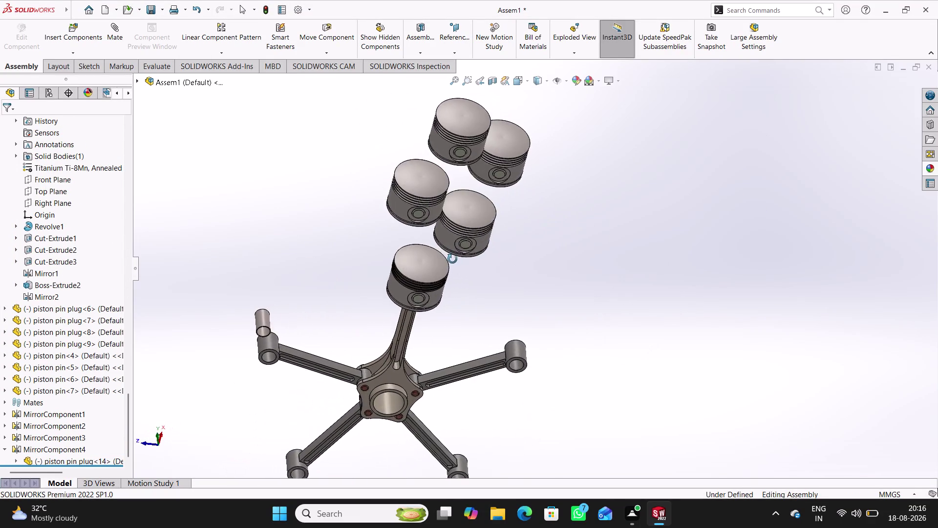
middle_drag(452, 259, 622, 301)
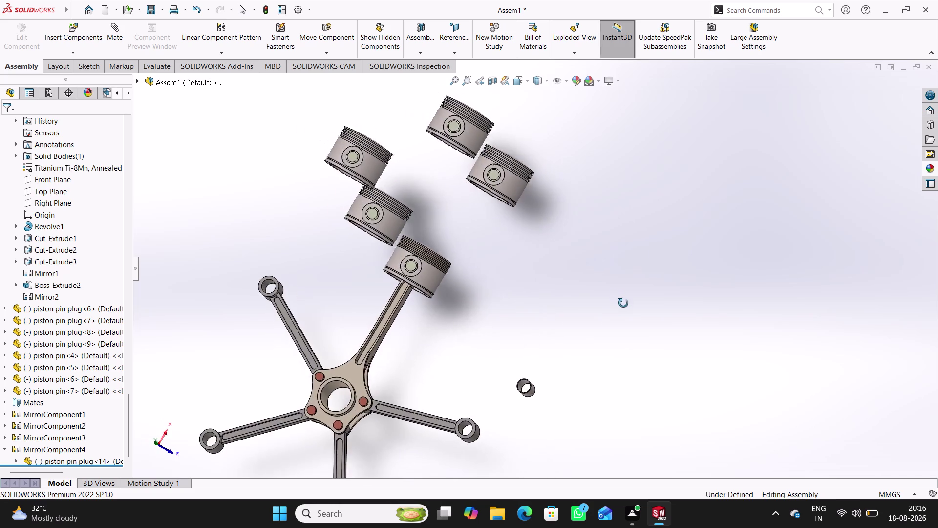
middle_drag(622, 301, 561, 363)
scroll(down, 3)
middle_drag(421, 402, 419, 373)
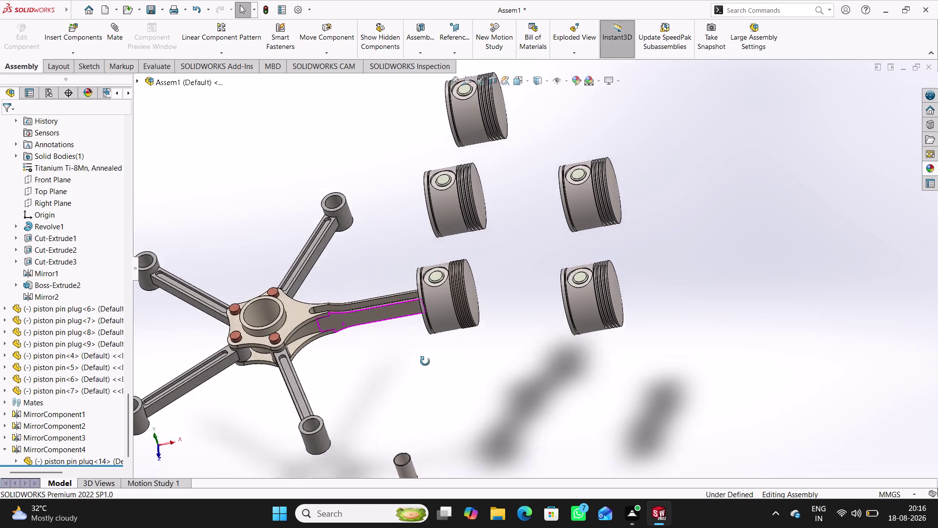
middle_drag(419, 372, 485, 322)
Mate piston pin 7 concentric with Articulated rod 1's small-end bore (Concentric44).
click(115, 37)
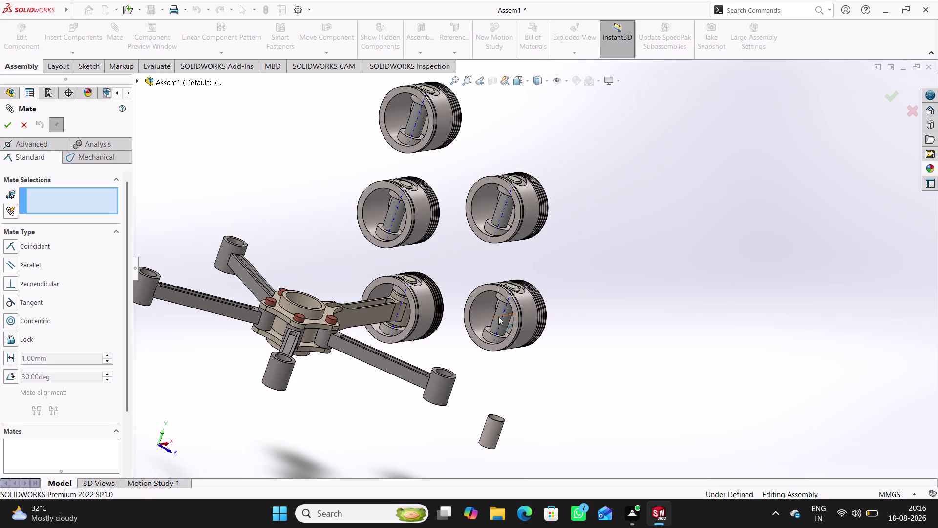
scroll(down, 3)
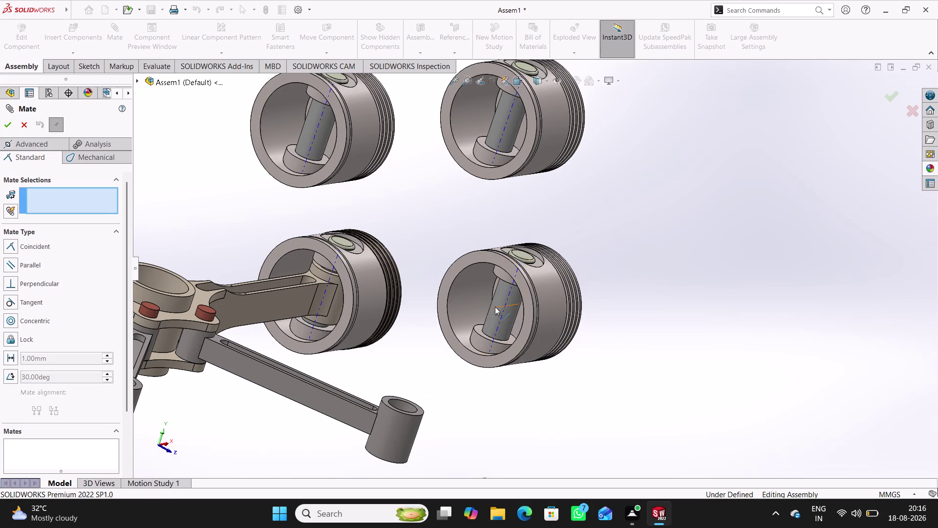
click(509, 312)
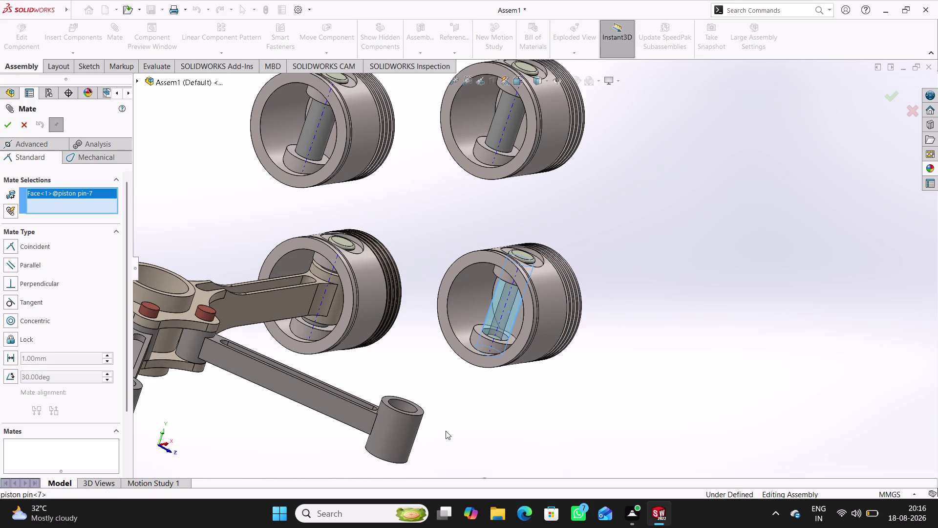
middle_drag(425, 379, 409, 413)
scroll(down, 3)
scroll(up, 3)
scroll(down, 3)
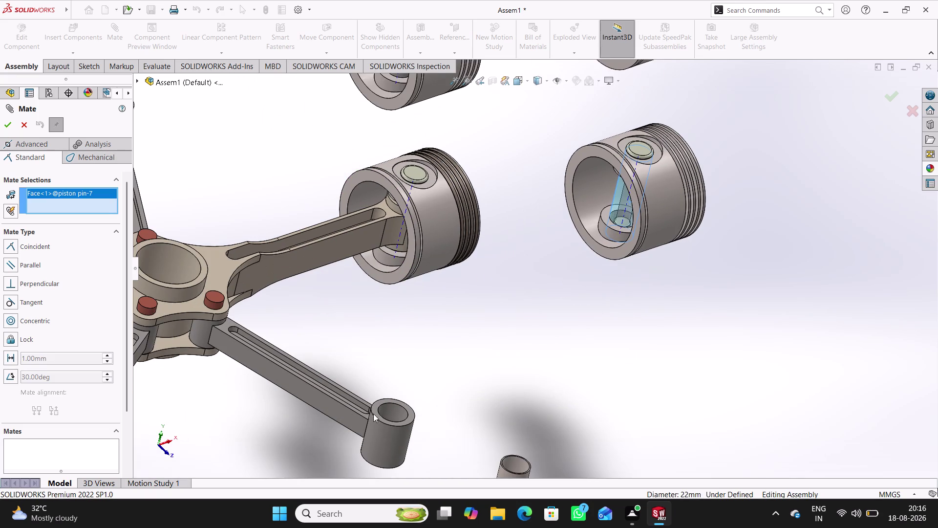
click(396, 408)
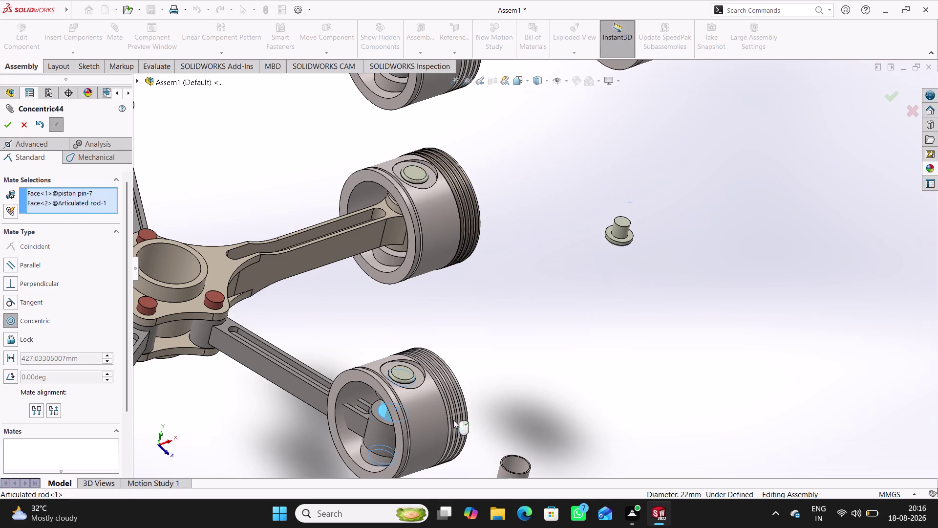
click(440, 438)
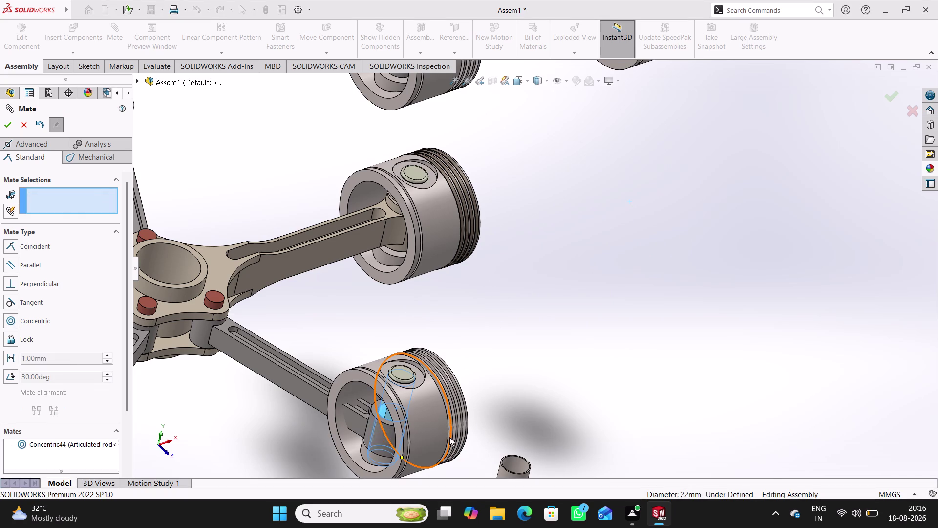
Swing Piston 7 around the rod end and spin it about its pin.
drag(438, 372, 464, 410)
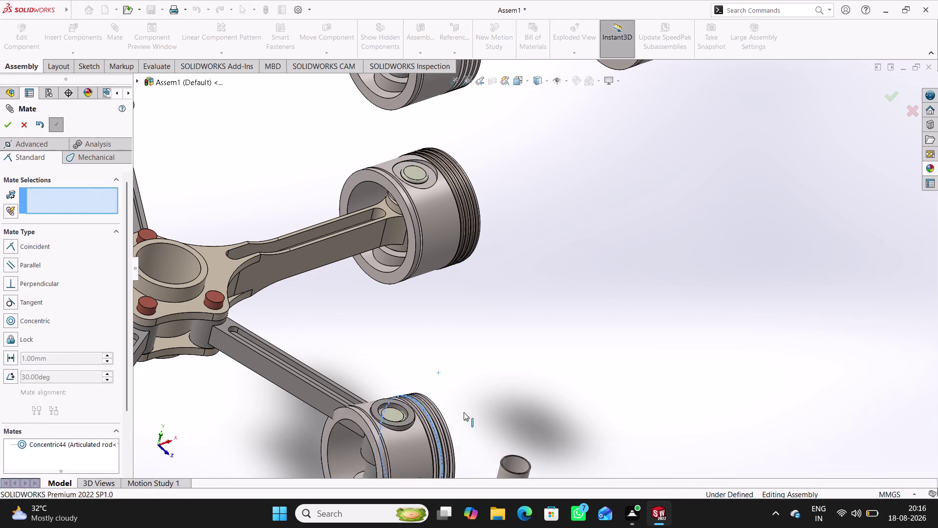
drag(464, 411, 601, 387)
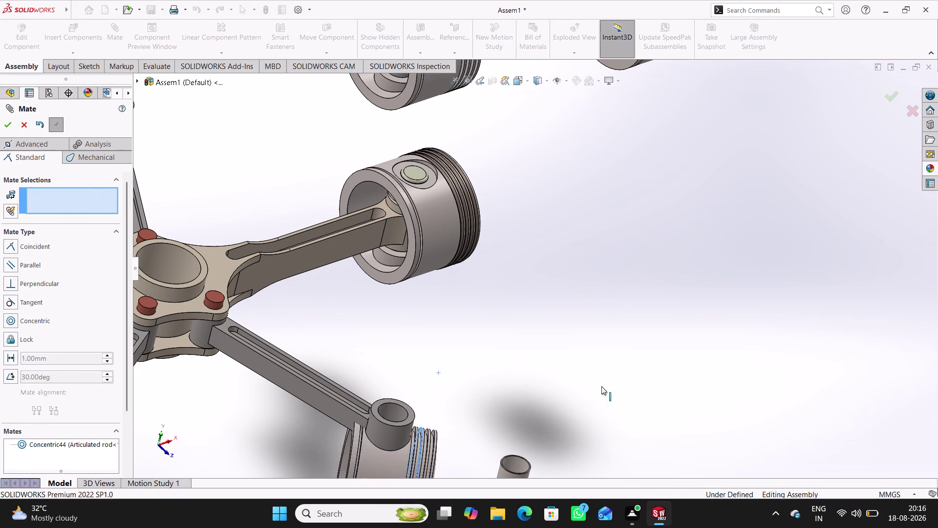
drag(601, 387, 653, 383)
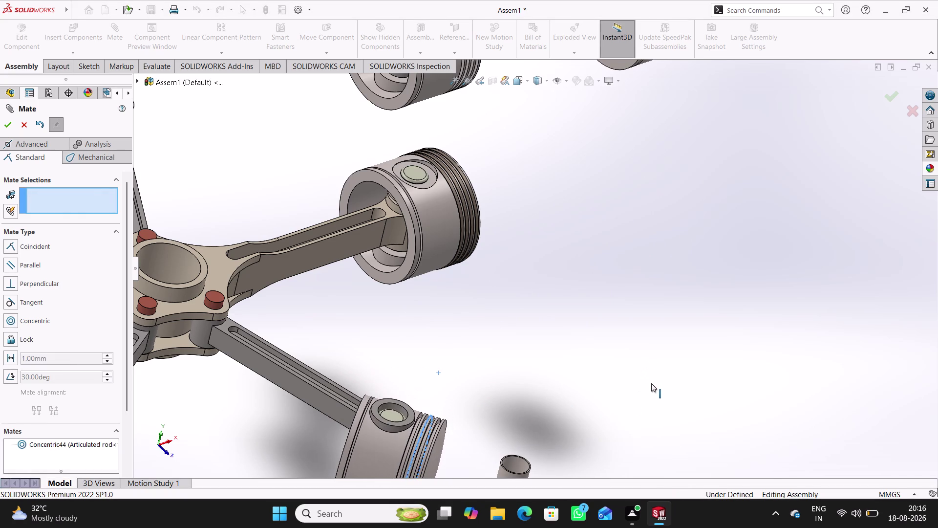
scroll(up, 3)
drag(453, 412, 427, 427)
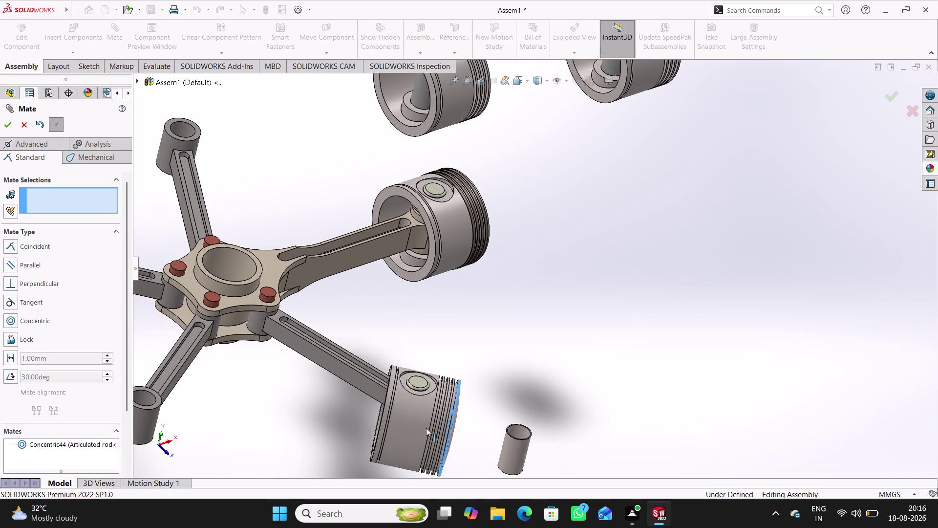
drag(427, 427, 553, 381)
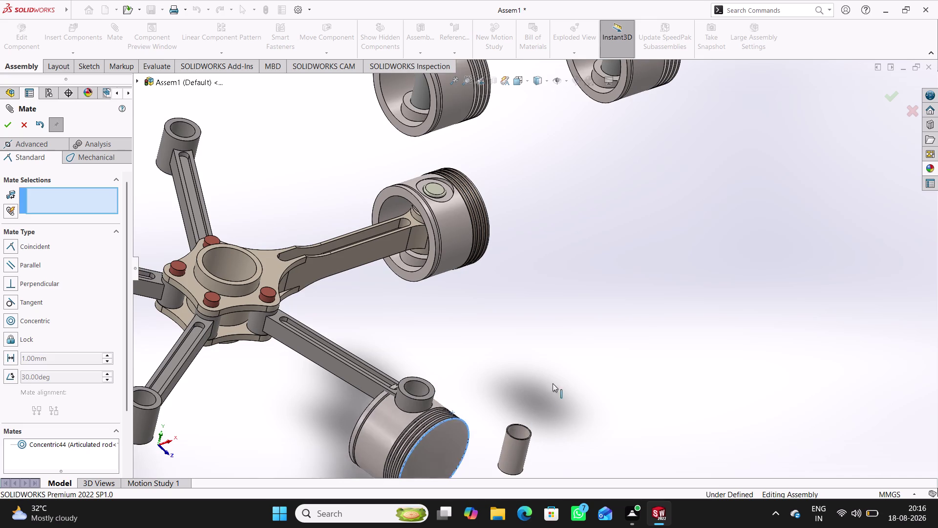
drag(553, 380, 562, 381)
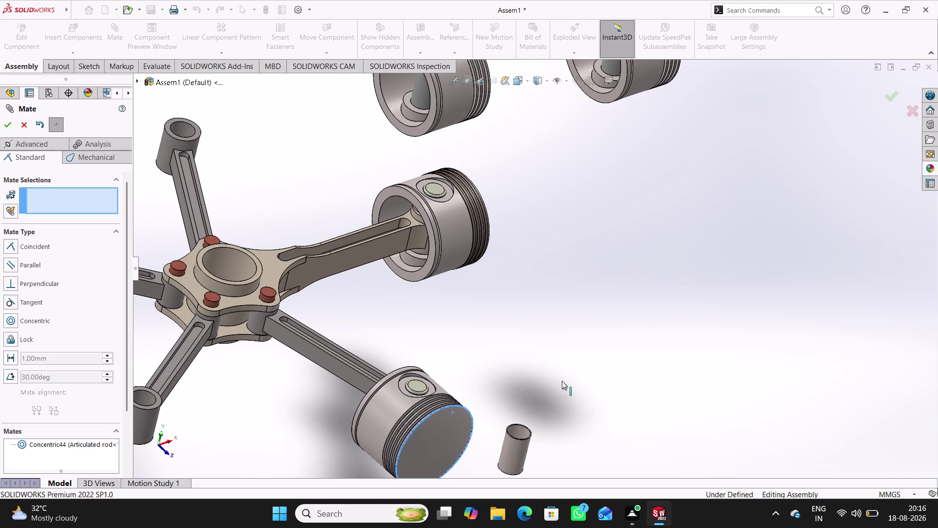
Orbit the assembly to view the rods and pistons from several sides.
middle_drag(402, 435, 419, 436)
middle_drag(464, 398, 449, 396)
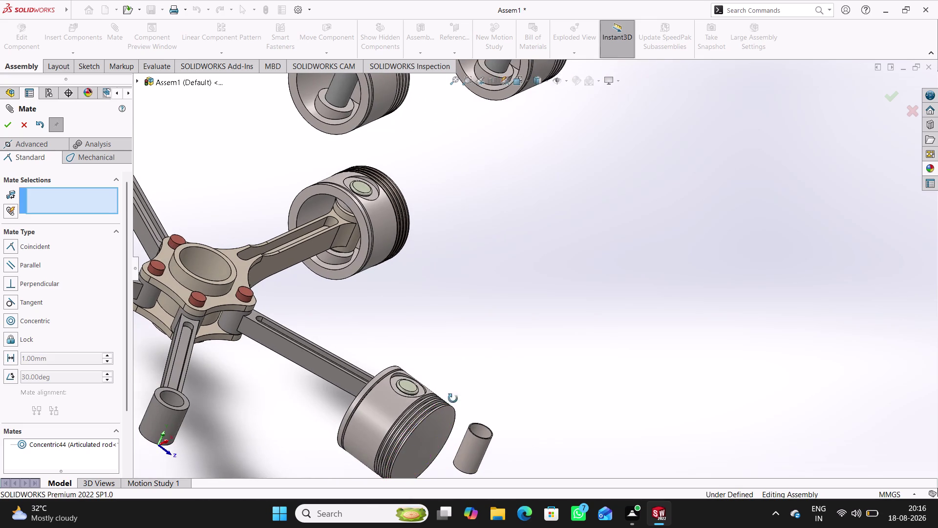
middle_drag(449, 397, 327, 456)
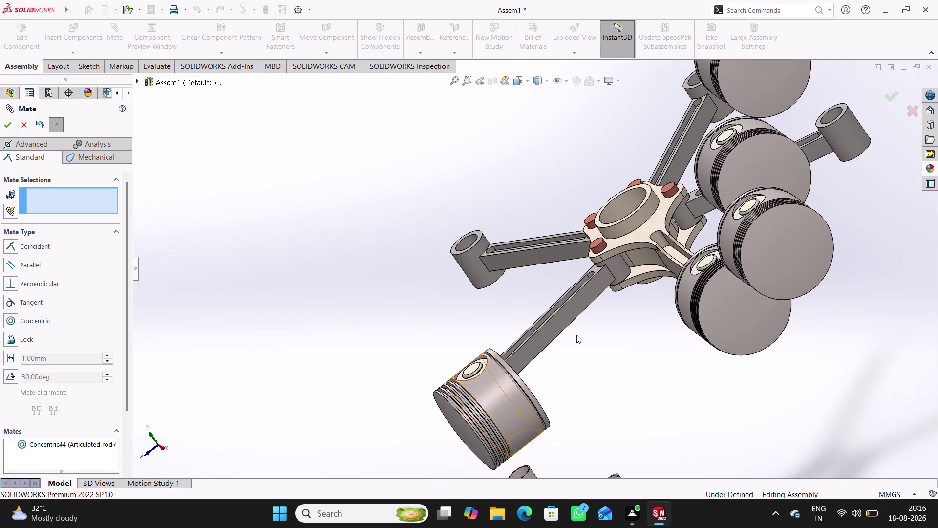
scroll(up, 3)
scroll(down, 3)
middle_drag(570, 343, 707, 287)
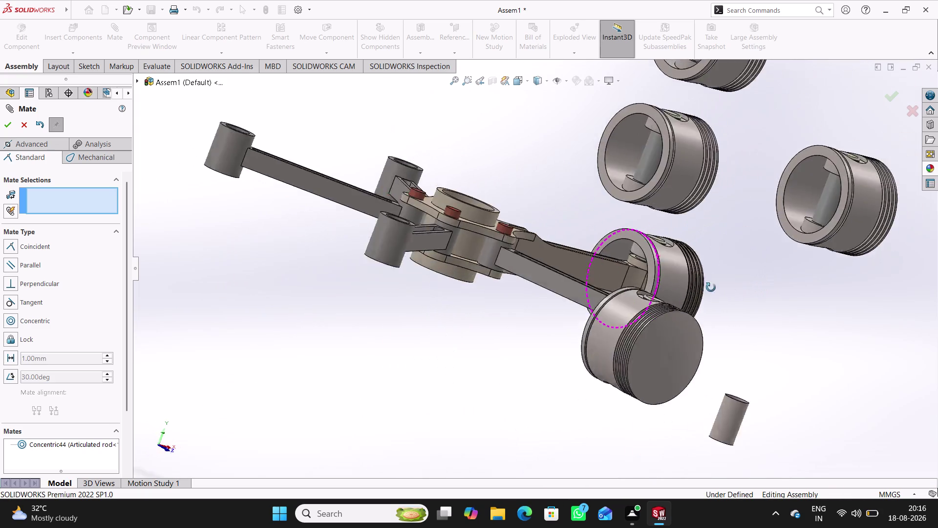
middle_drag(707, 287, 718, 370)
scroll(up, 3)
middle_drag(558, 423, 624, 429)
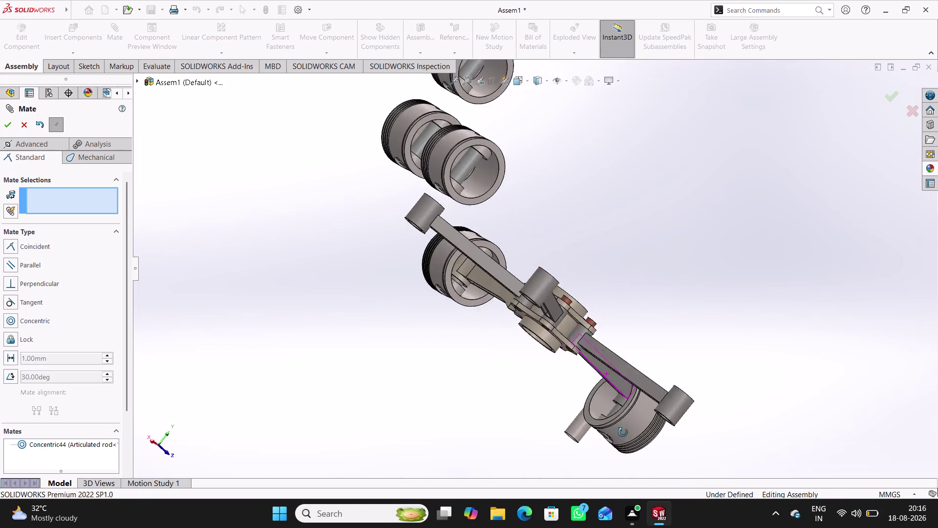
middle_drag(623, 429, 579, 482)
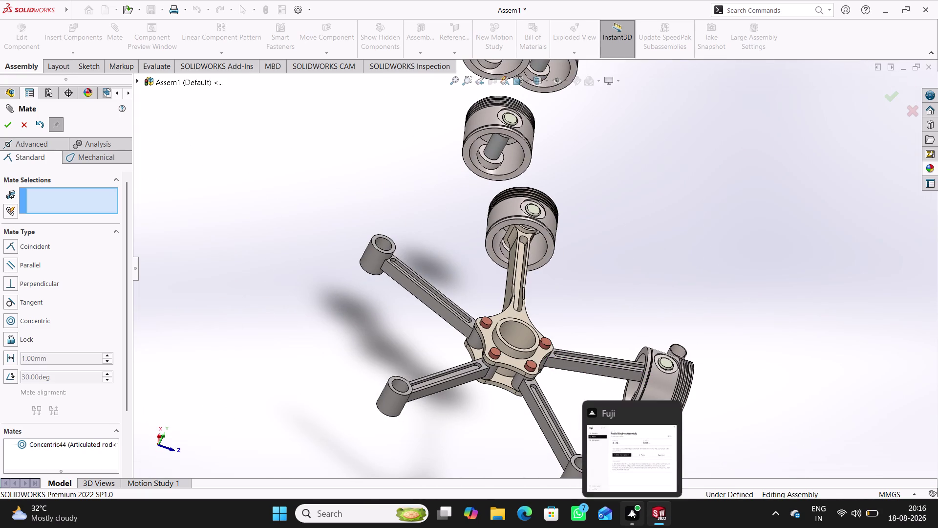
scroll(up, 3)
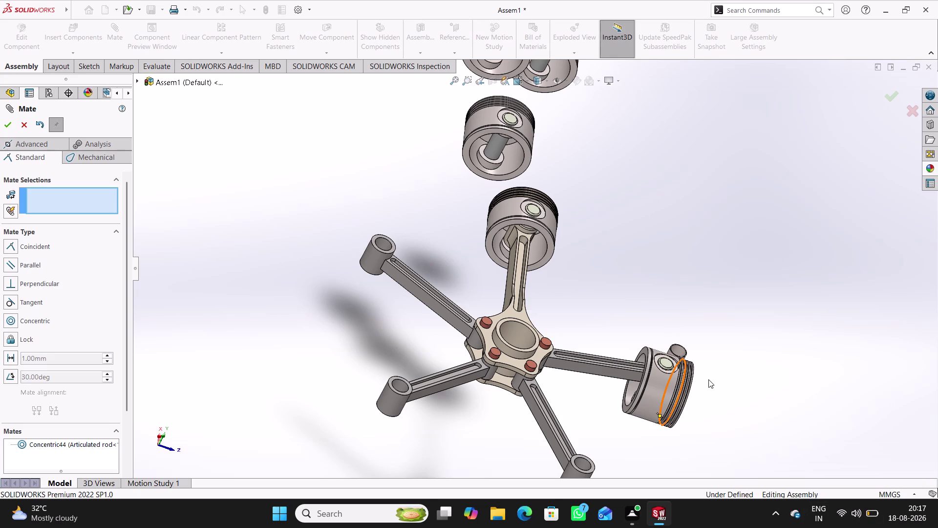
Pull the piston clear of the rods and pick its inner pin-boss face.
middle_drag(705, 391, 758, 384)
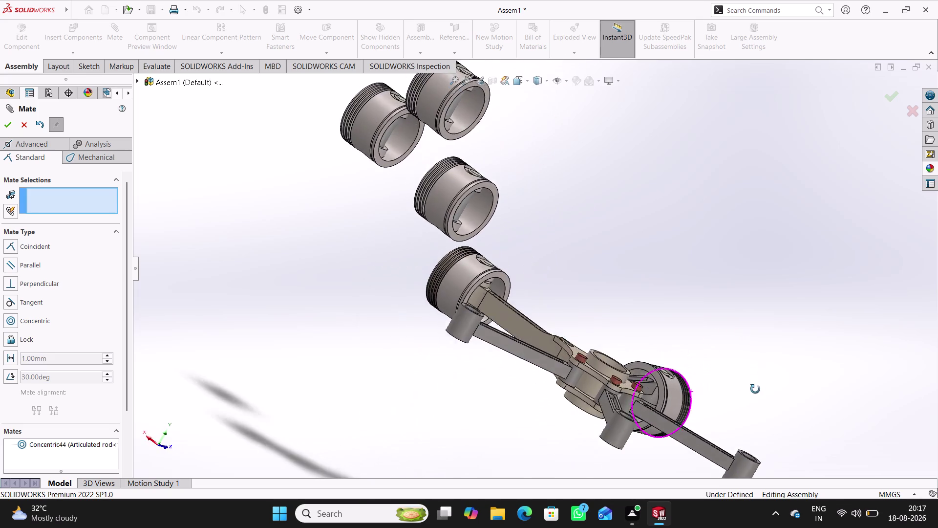
middle_drag(758, 384, 741, 400)
drag(669, 419, 752, 331)
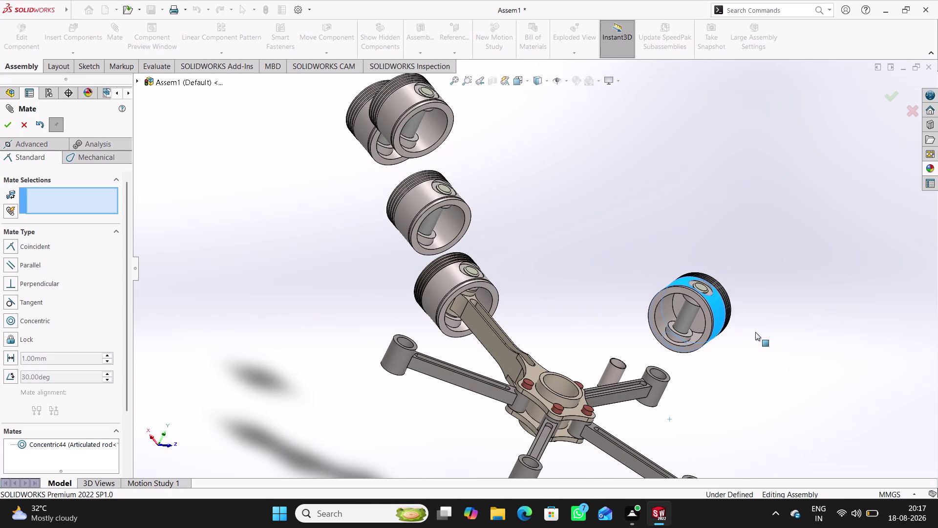
drag(752, 332, 761, 316)
middle_drag(720, 381, 718, 283)
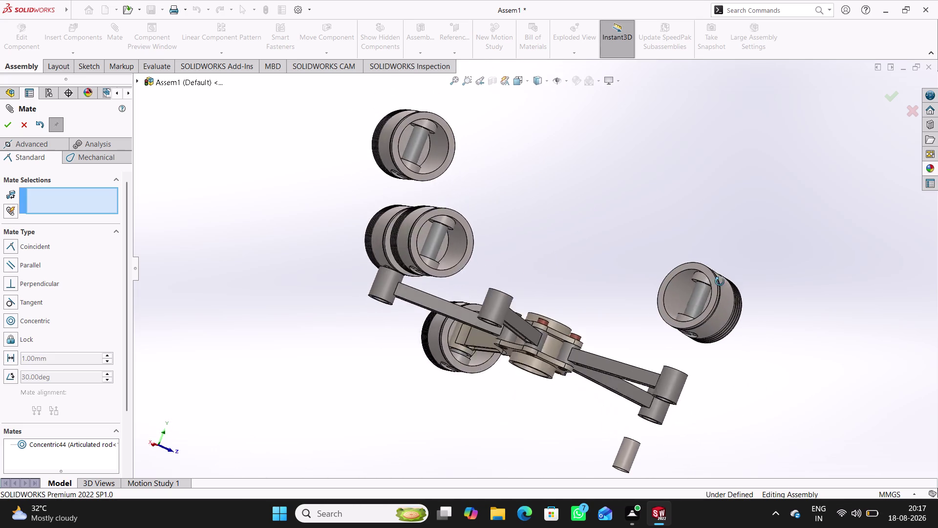
middle_drag(718, 283, 735, 280)
scroll(down, 3)
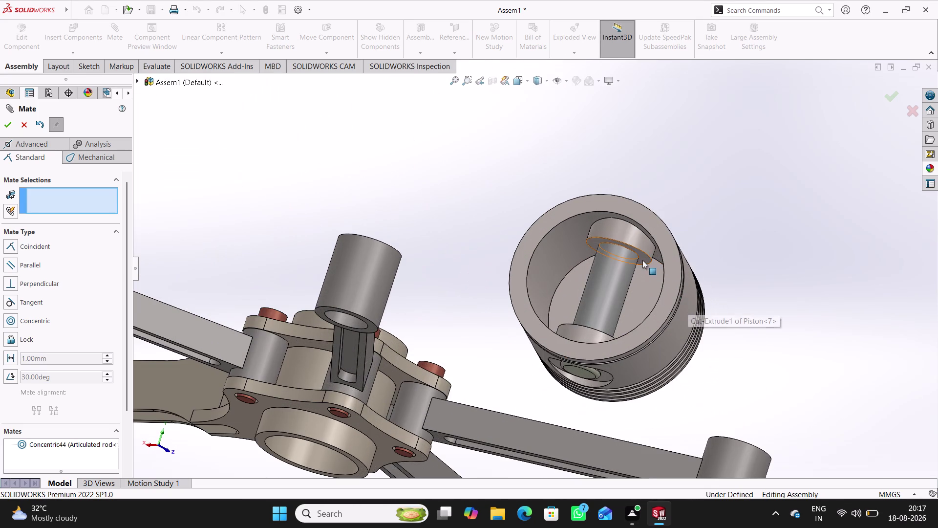
click(644, 259)
middle_drag(706, 355, 632, 420)
Add a 3 mm Distance mate (Distance16) between Piston 7 and the rod end's top face.
scroll(up, 3)
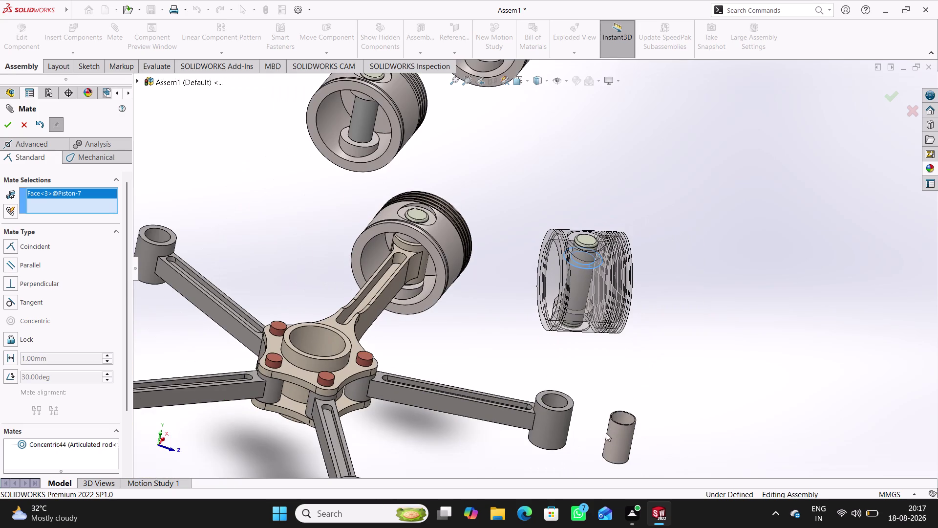
scroll(down, 3)
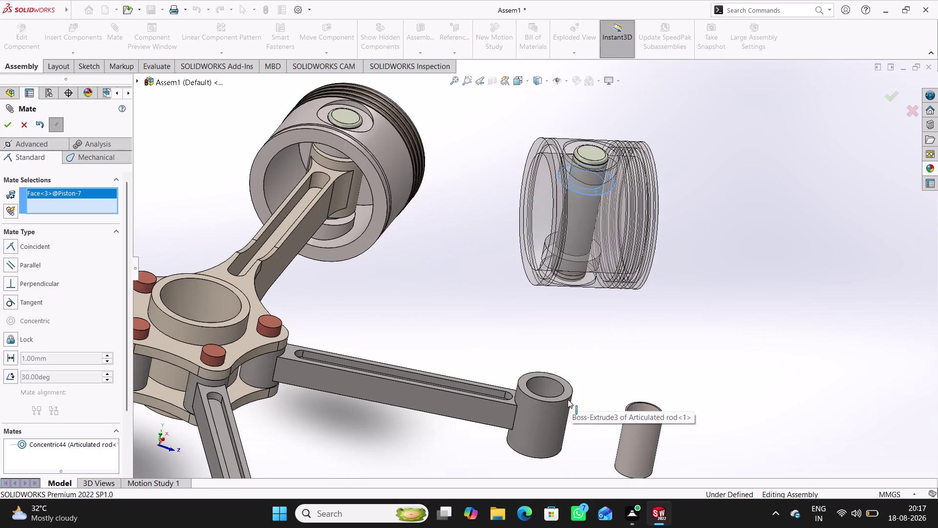
scroll(down, 3)
click(567, 378)
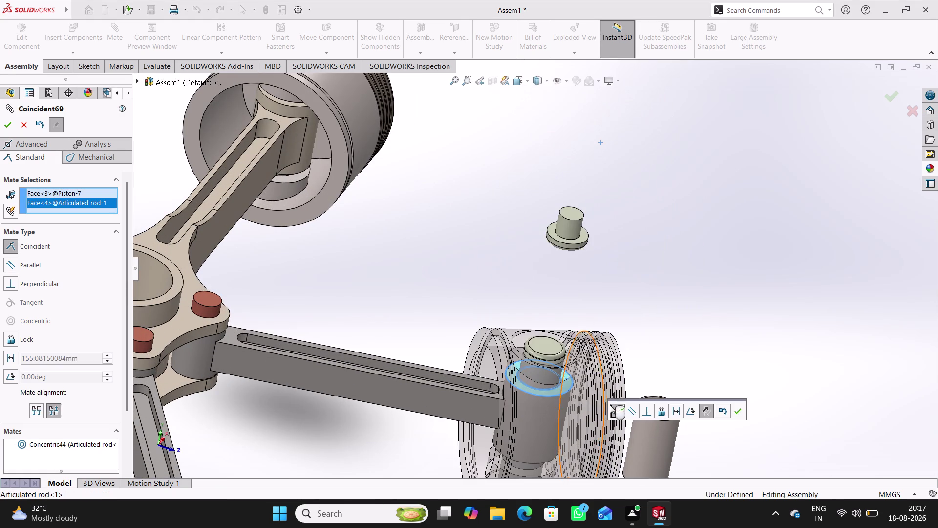
click(680, 411)
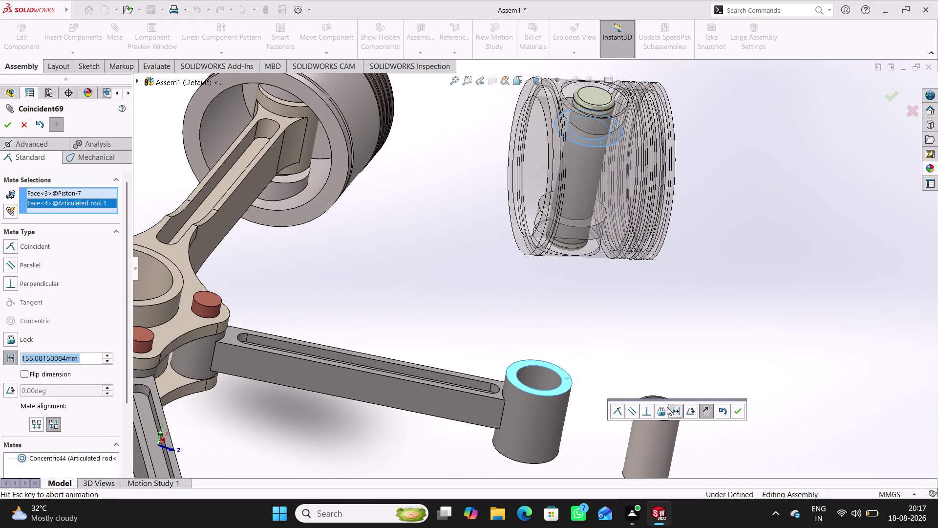
key(3)
key(Return)
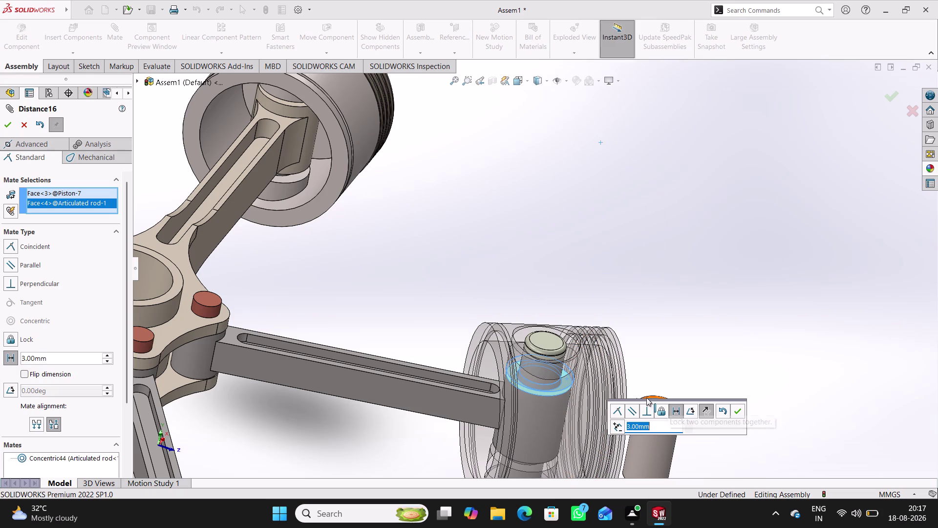
click(739, 413)
drag(606, 383, 614, 431)
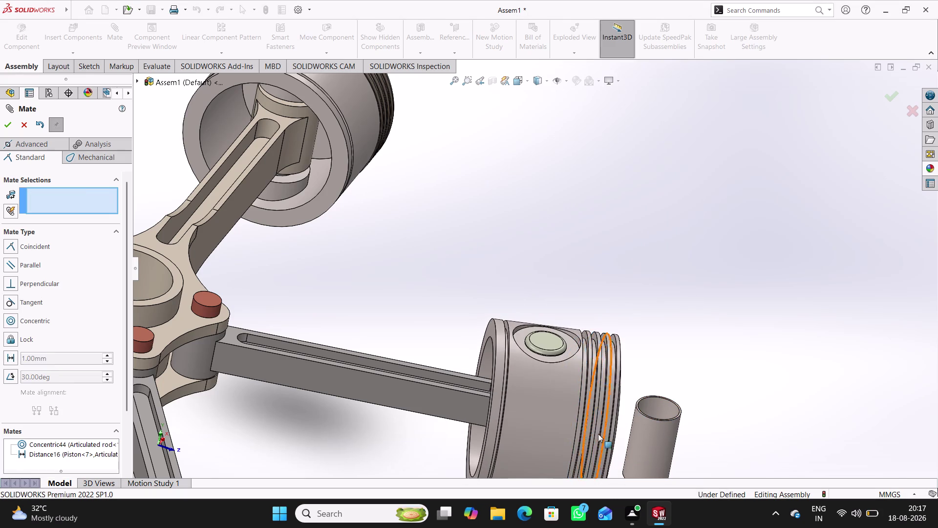
scroll(up, 3)
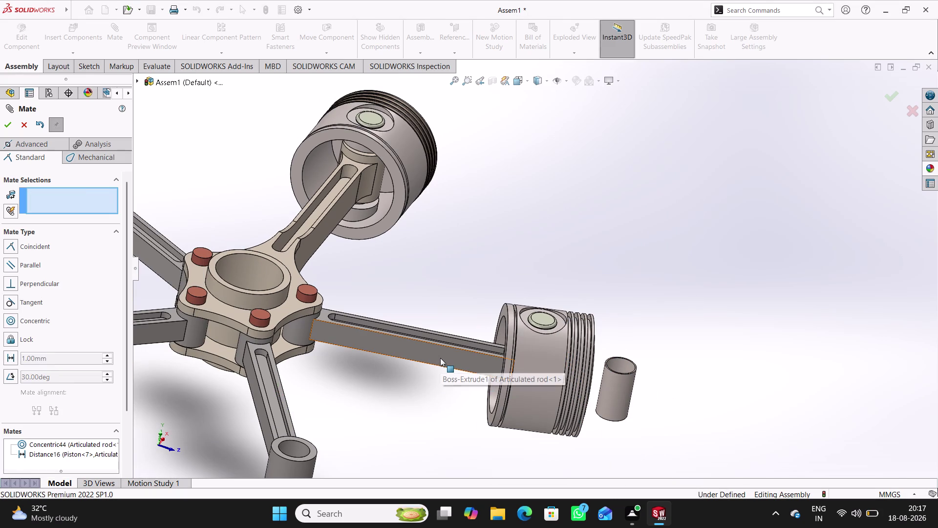
Select a side face of Articulated rod 1 and browse the flyout component tree.
click(417, 354)
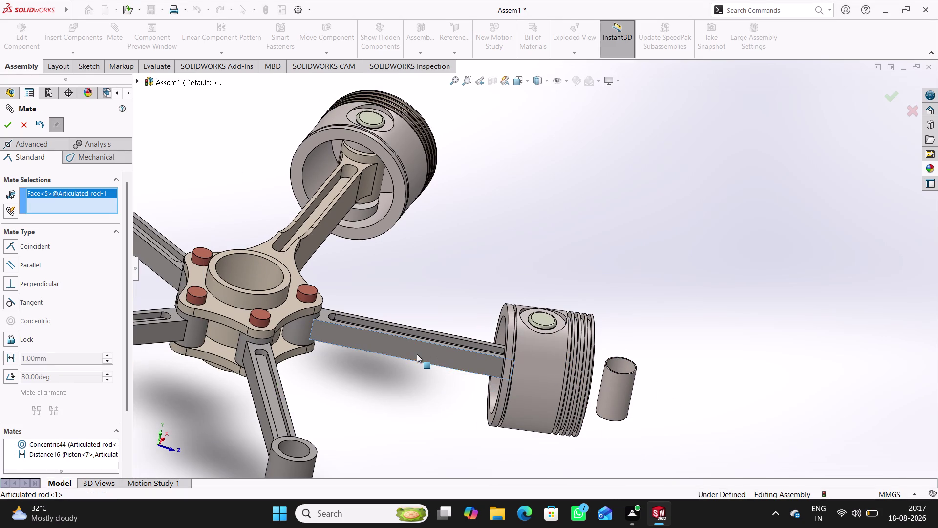
click(137, 80)
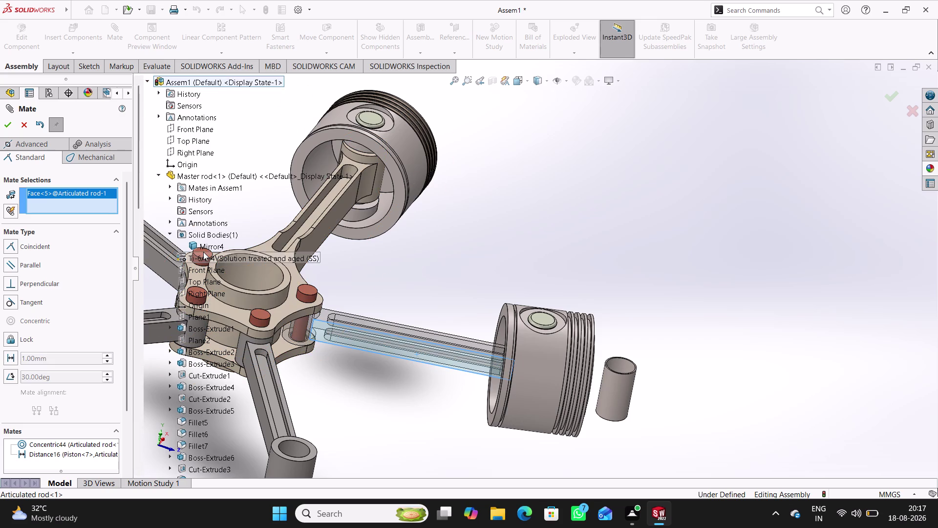
scroll(up, 3)
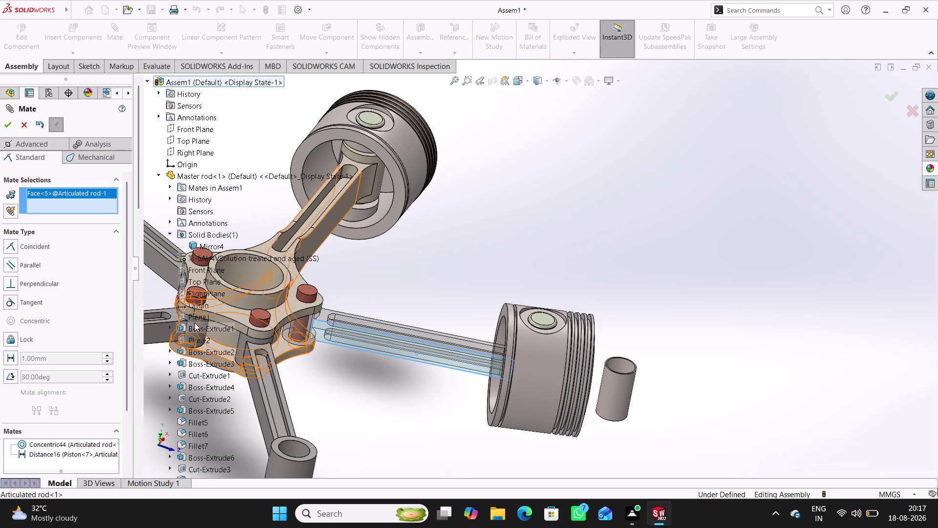
click(160, 171)
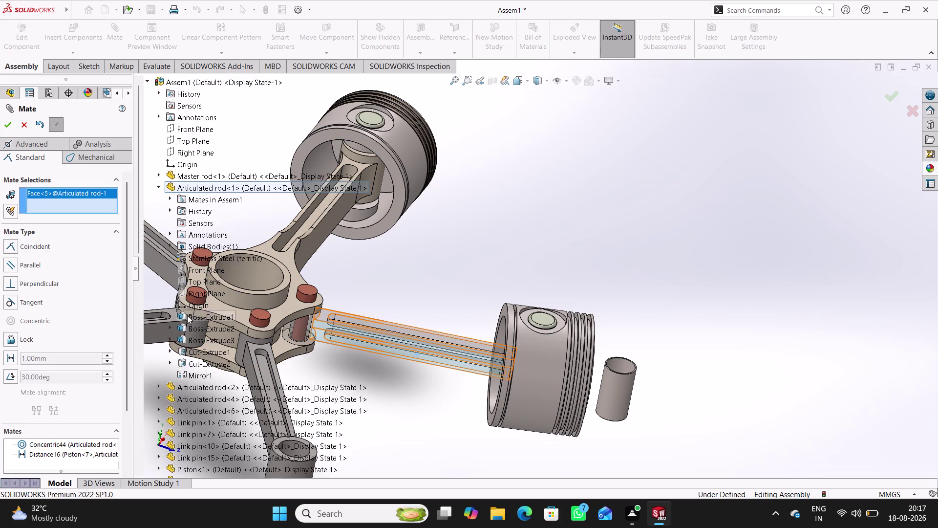
scroll(down, 3)
scroll(up, 3)
scroll(up, 3)
scroll(down, 3)
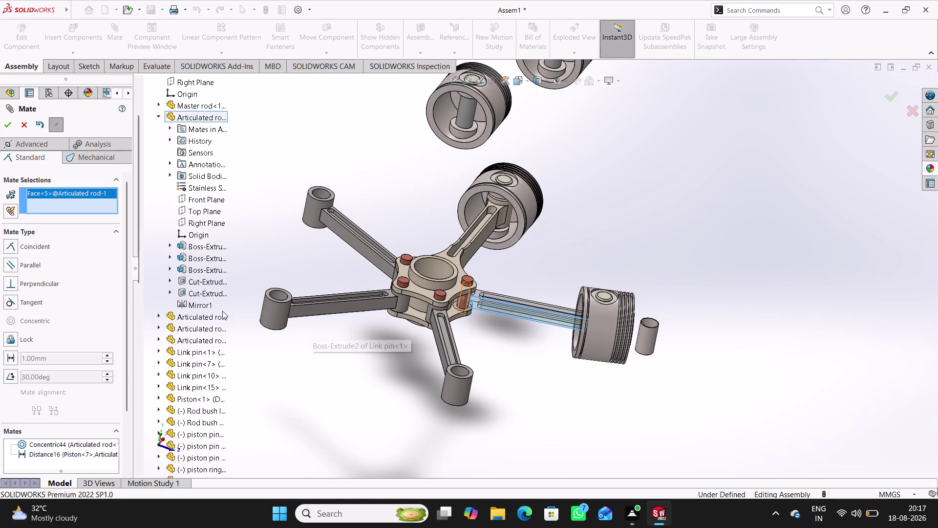
scroll(down, 3)
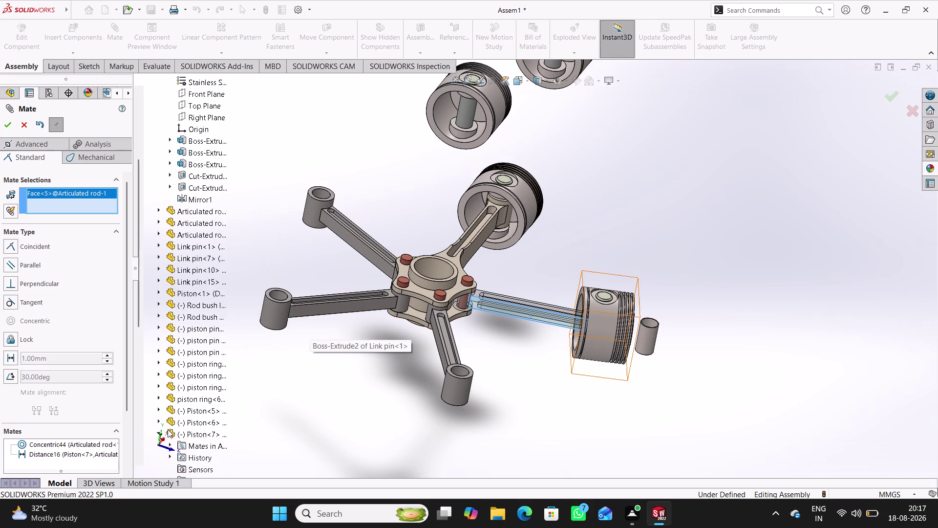
scroll(up, 3)
scroll(down, 3)
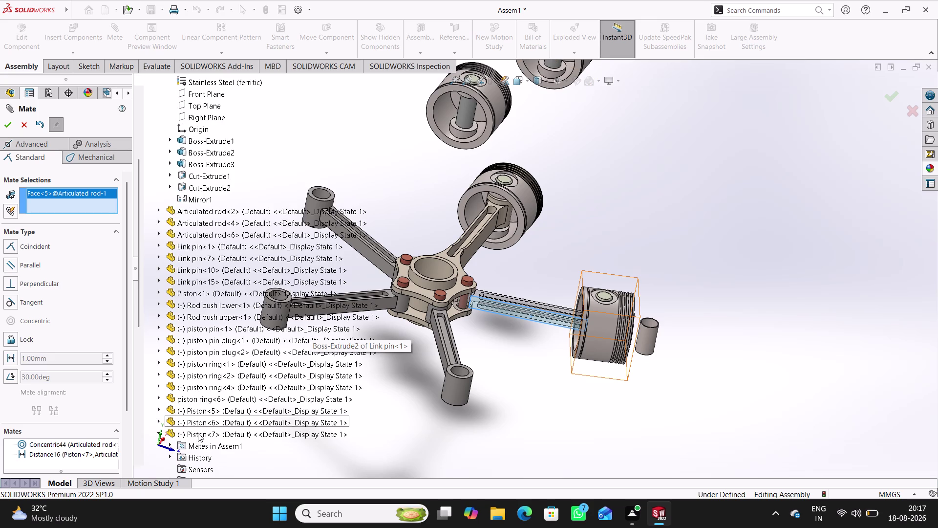
scroll(down, 3)
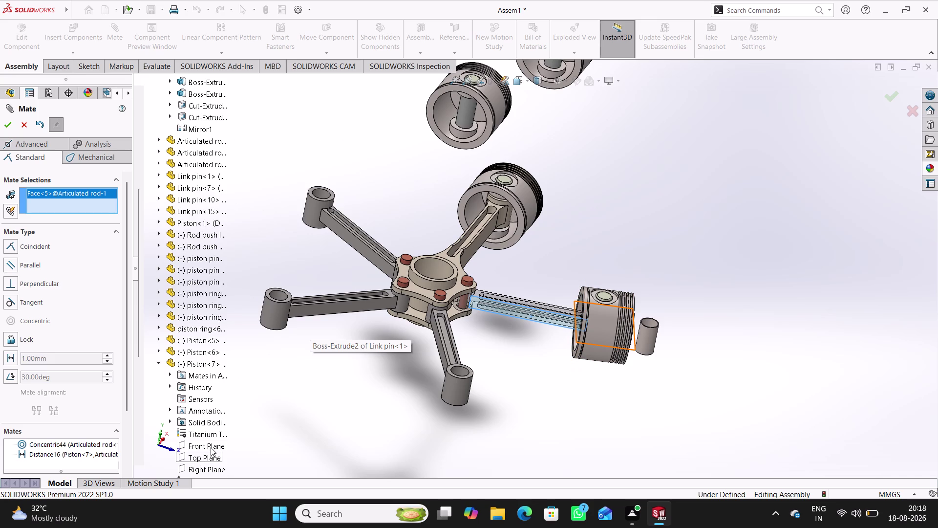
Mate Piston 7's Right Plane parallel to that rod face and close Mate.
click(211, 471)
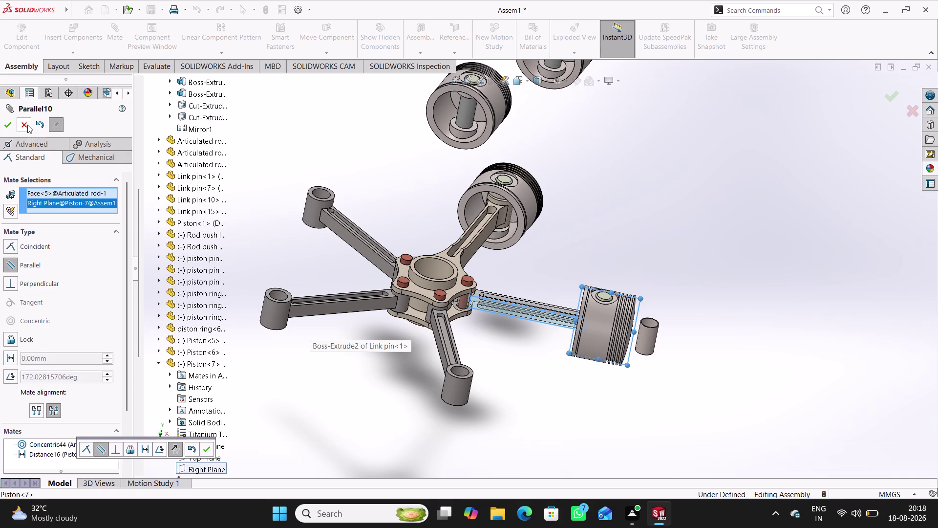
click(207, 451)
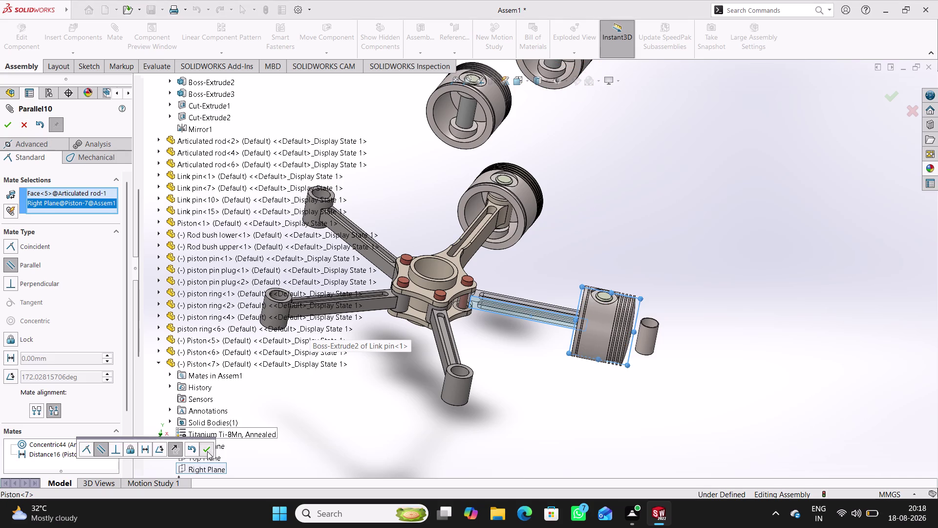
click(22, 125)
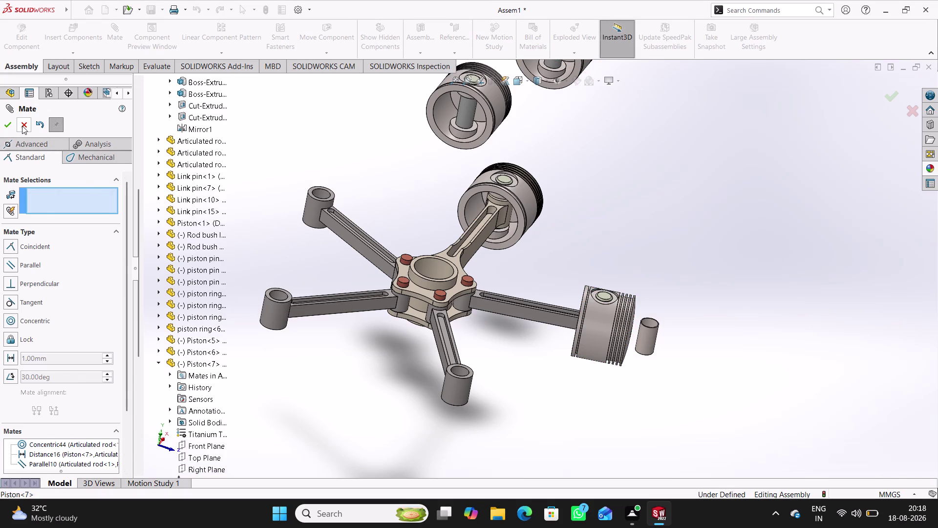
scroll(up, 3)
In a new mate, make piston pin 6 concentric with Articulated rod 2's bore.
click(551, 358)
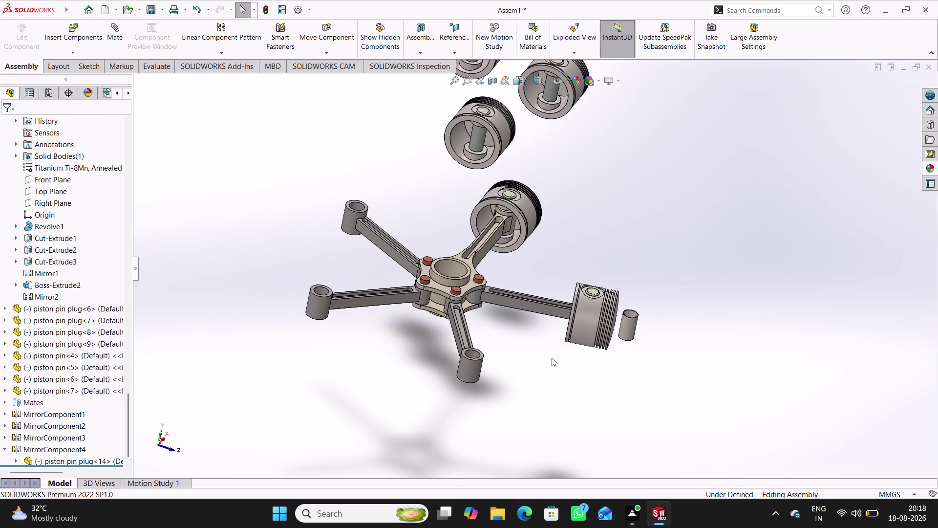
scroll(up, 3)
scroll(down, 3)
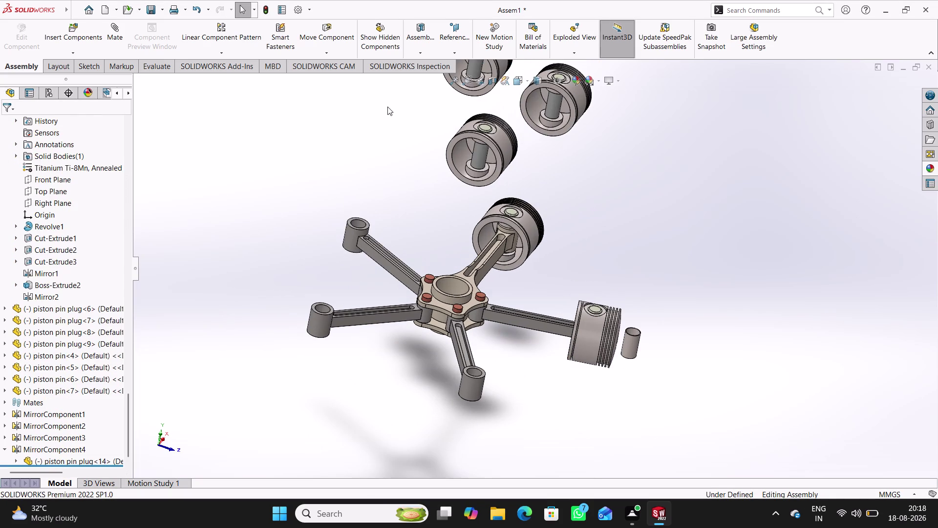
click(116, 30)
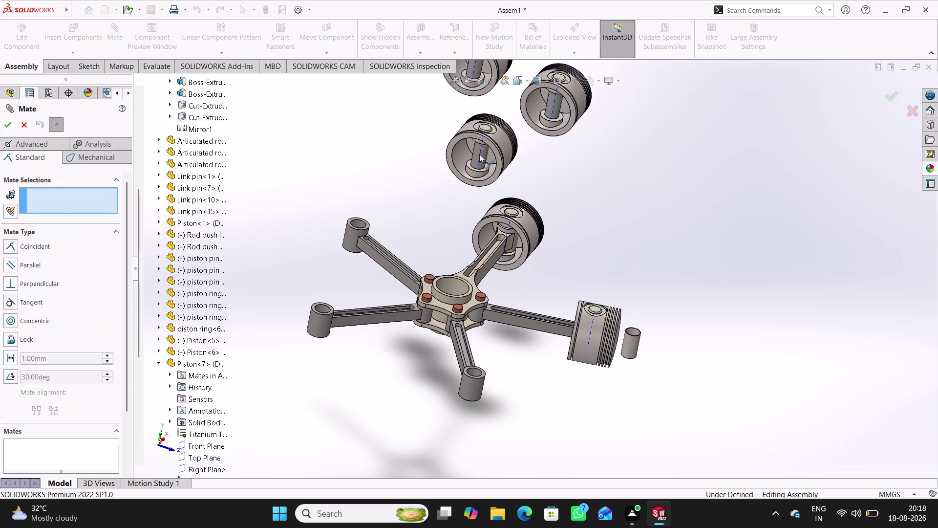
scroll(down, 3)
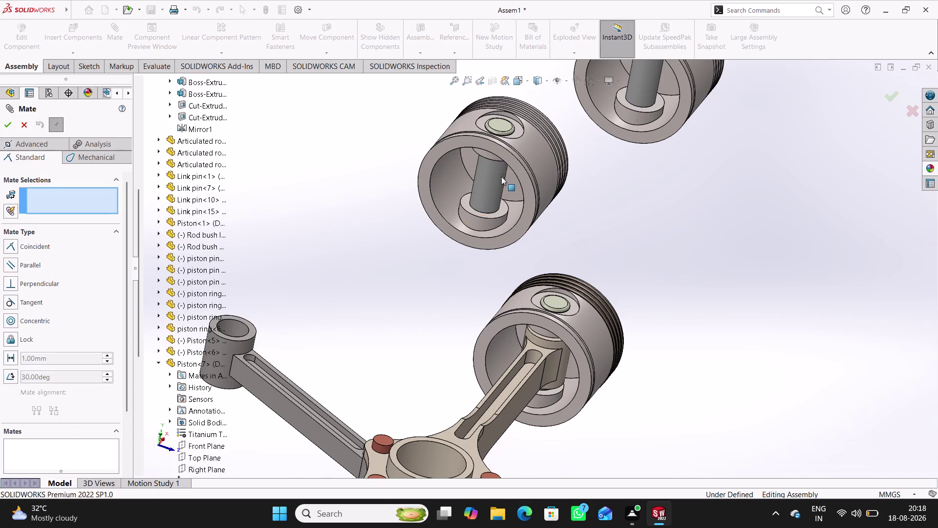
click(502, 179)
scroll(up, 3)
scroll(down, 3)
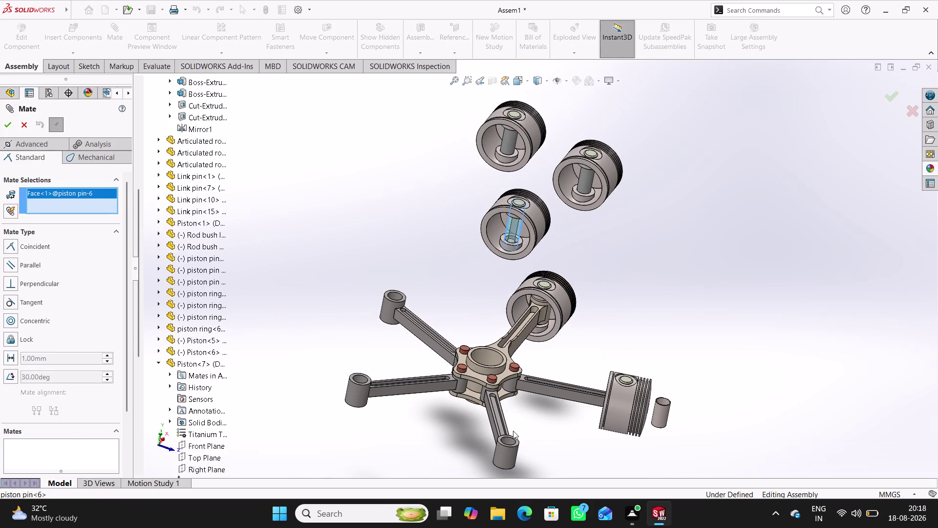
scroll(down, 3)
click(521, 408)
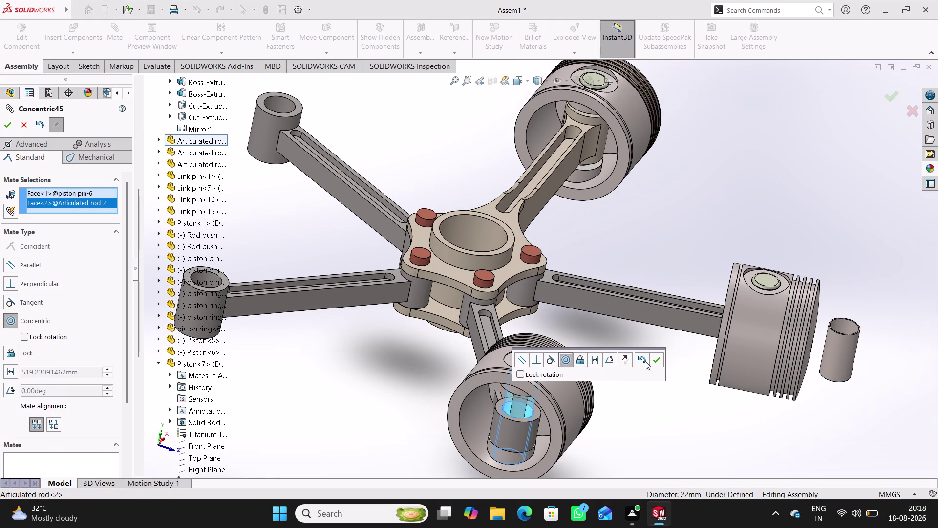
click(654, 361)
Add a distance mate of 3 between Piston 8's end face and Articulated rod 2's end face.
drag(558, 379, 567, 339)
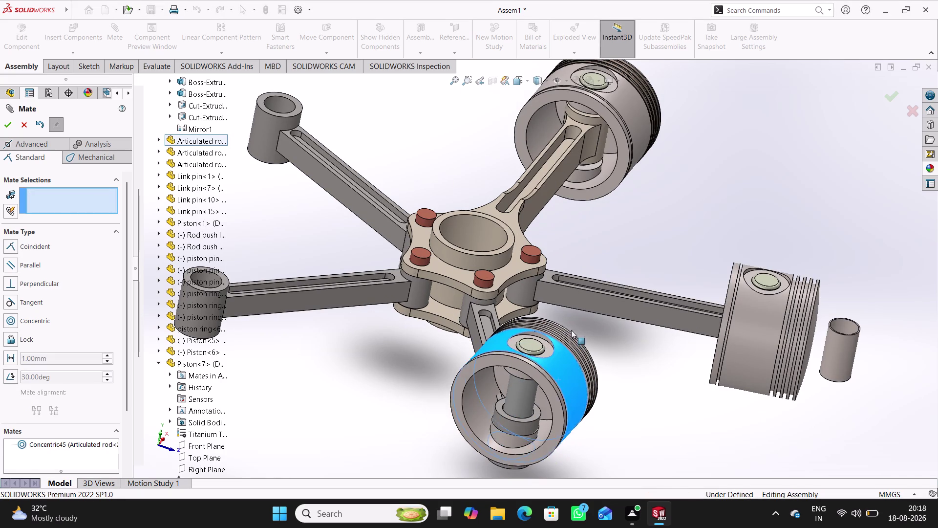
drag(567, 339, 607, 261)
middle_drag(544, 395, 560, 280)
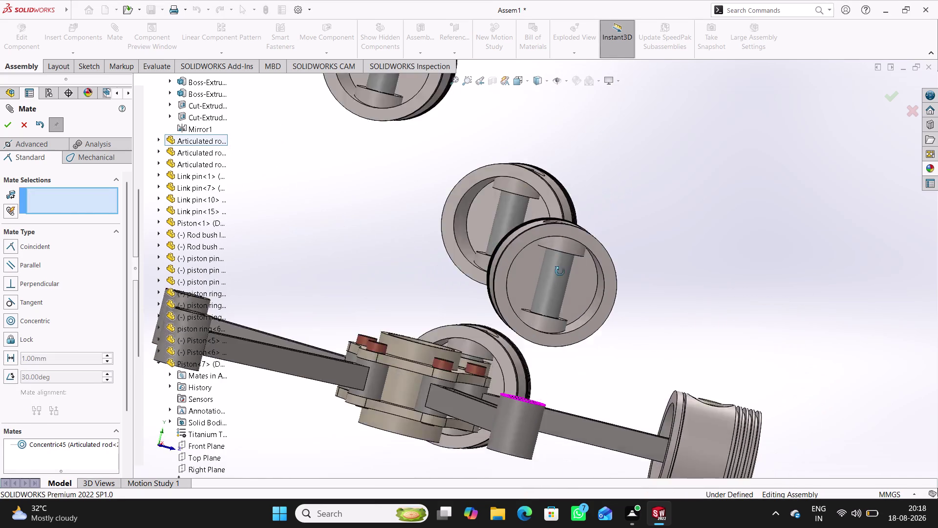
middle_drag(560, 279, 559, 258)
click(579, 261)
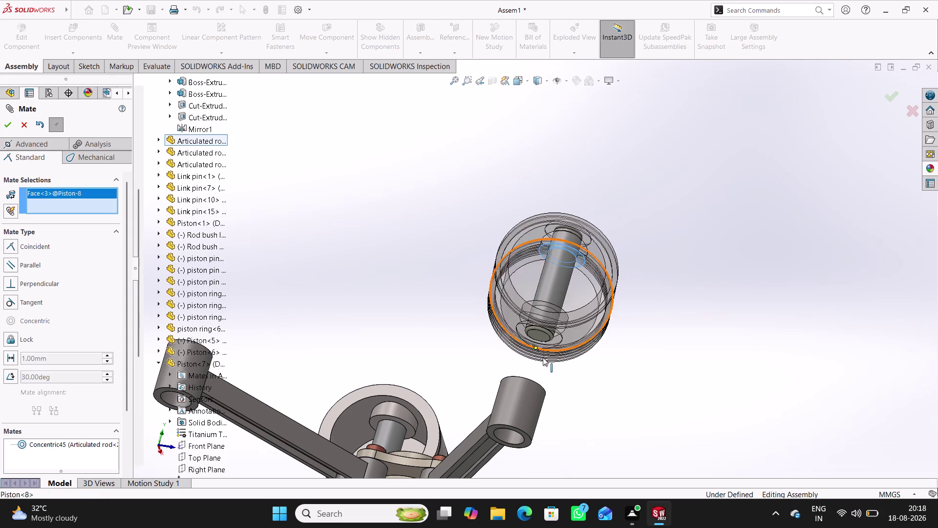
middle_drag(542, 357, 495, 452)
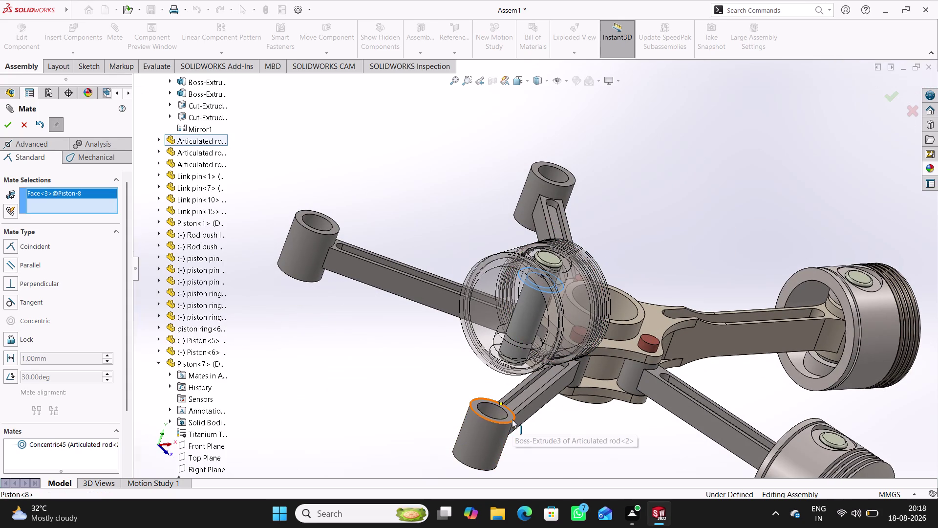
click(511, 417)
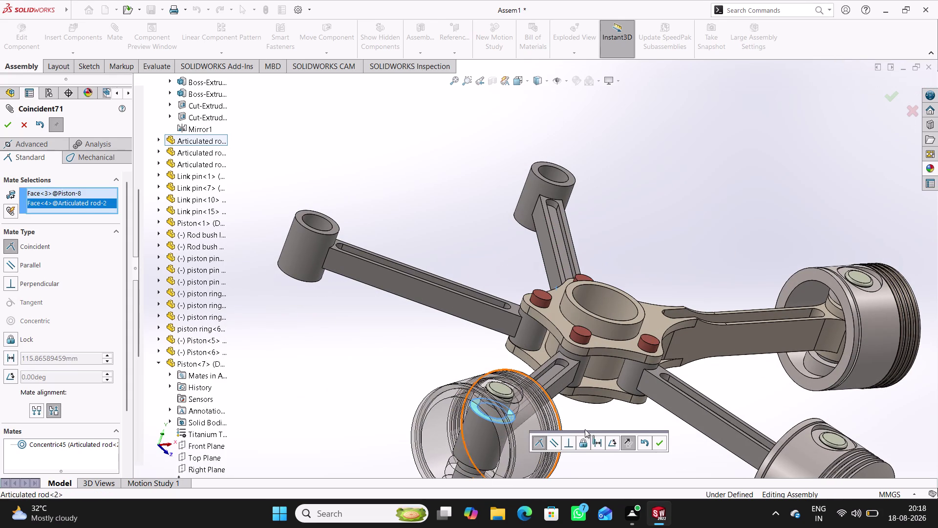
click(593, 444)
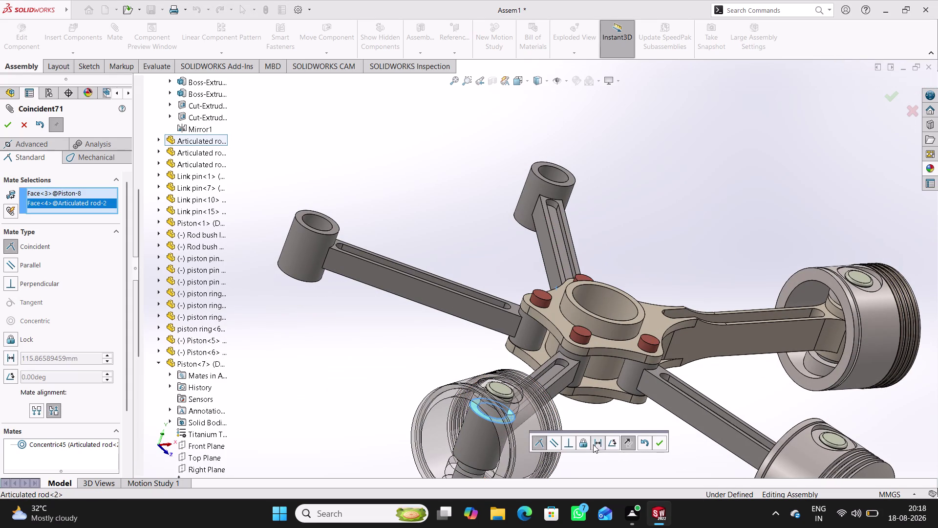
key(3)
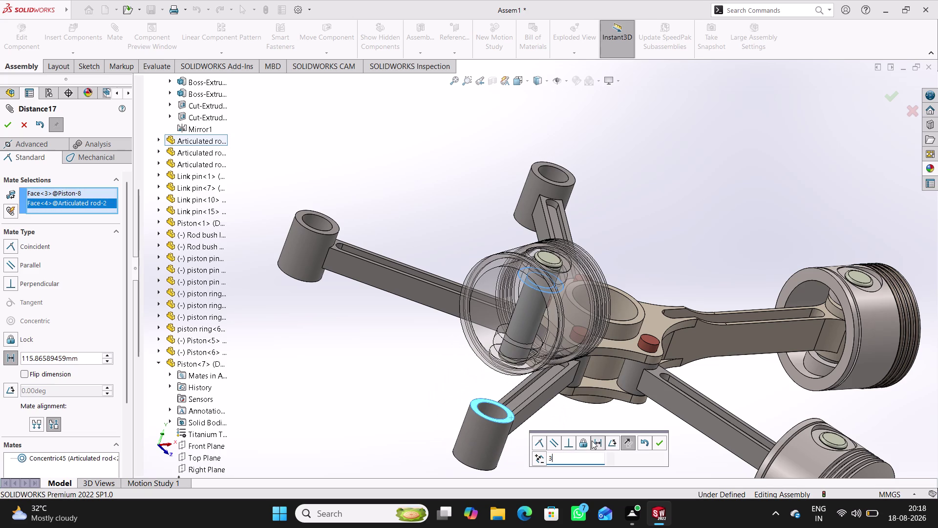
key(Return)
key(Return)
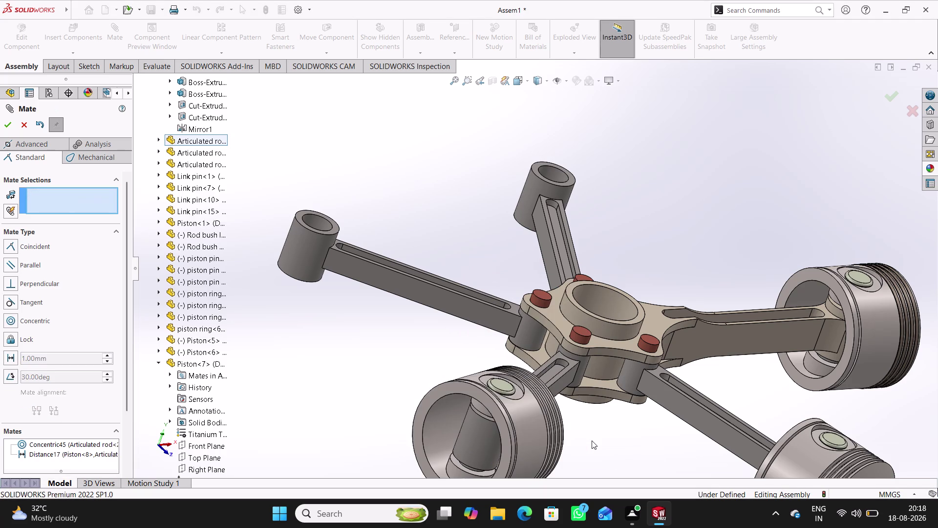
middle_drag(570, 424, 612, 527)
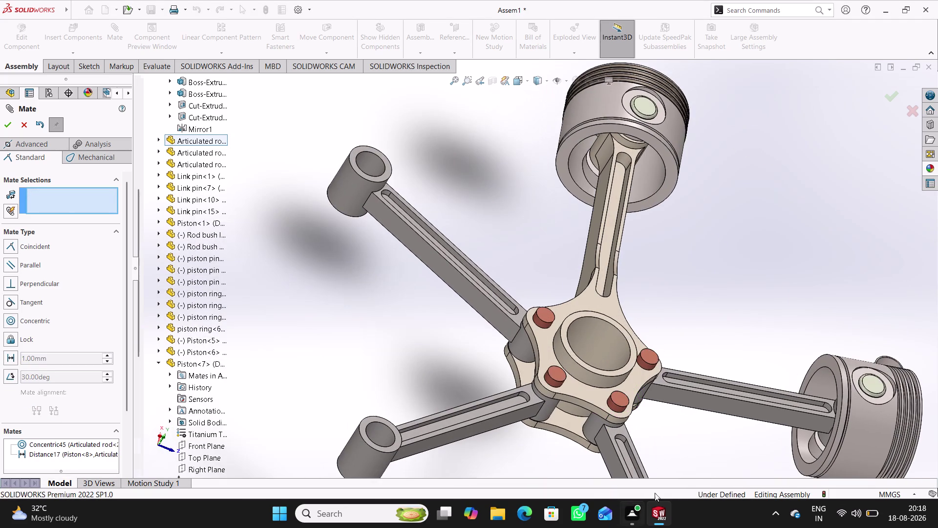
scroll(up, 3)
scroll(up, 3)
drag(622, 429, 637, 426)
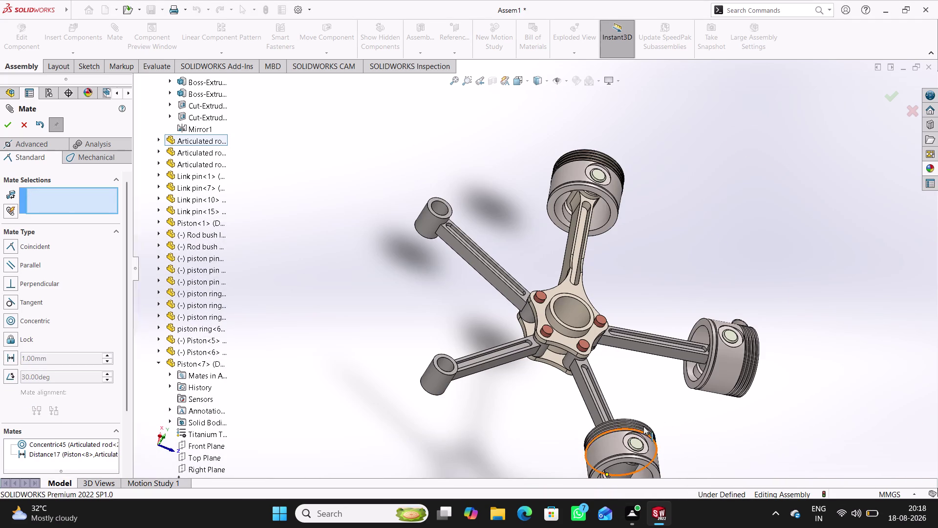
drag(637, 427, 656, 527)
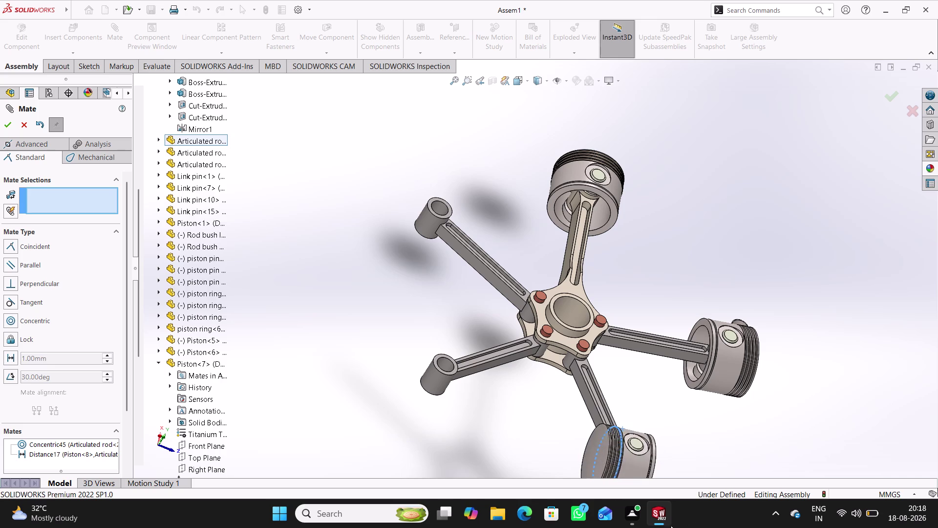
drag(656, 527, 798, 527)
middle_drag(740, 424, 766, 406)
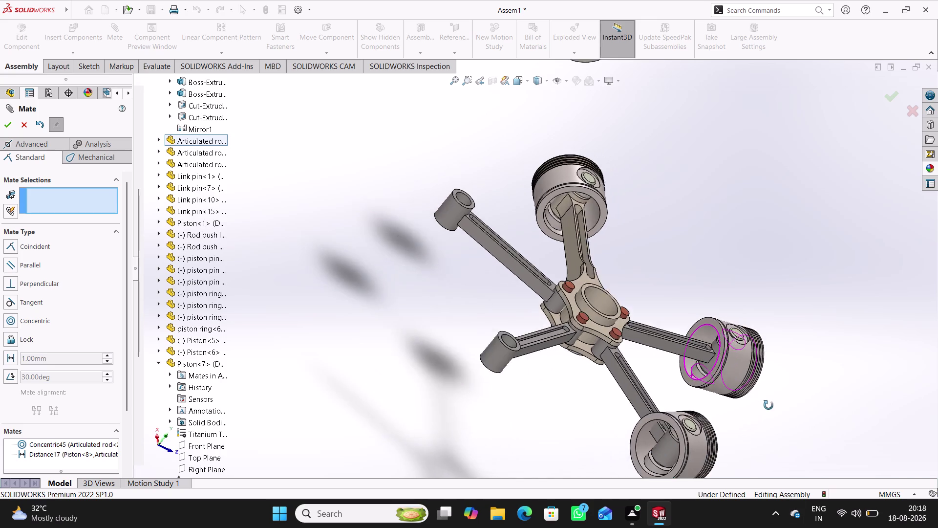
middle_drag(765, 406, 766, 456)
scroll(up, 3)
middle_drag(708, 401, 706, 415)
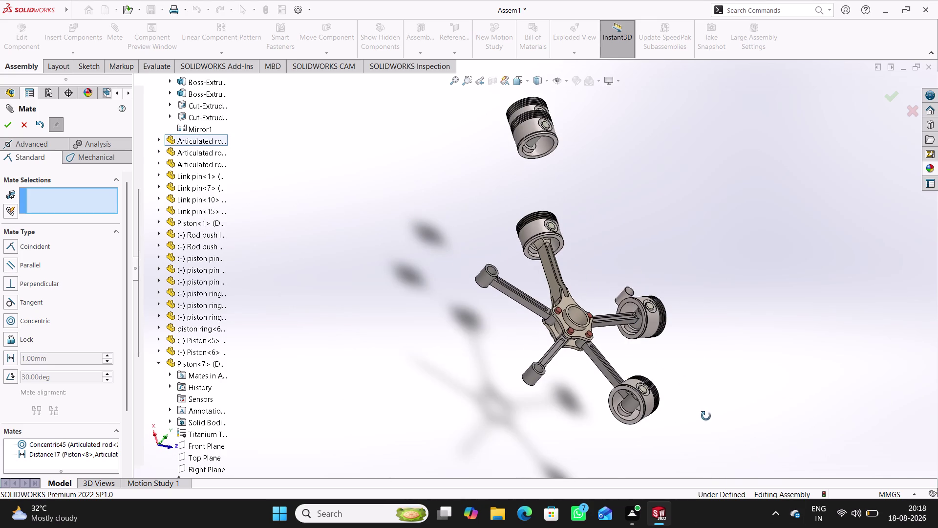
middle_drag(706, 415, 651, 436)
drag(575, 391, 595, 406)
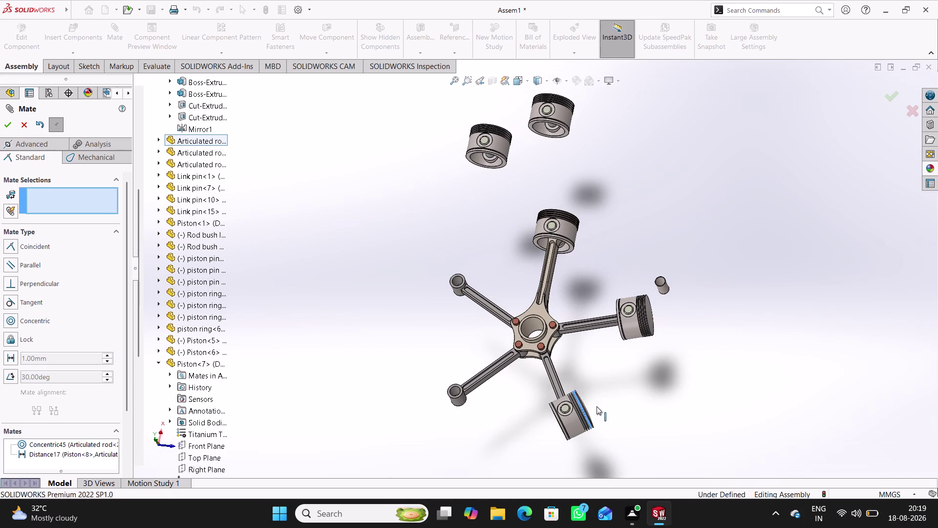
drag(595, 406, 657, 474)
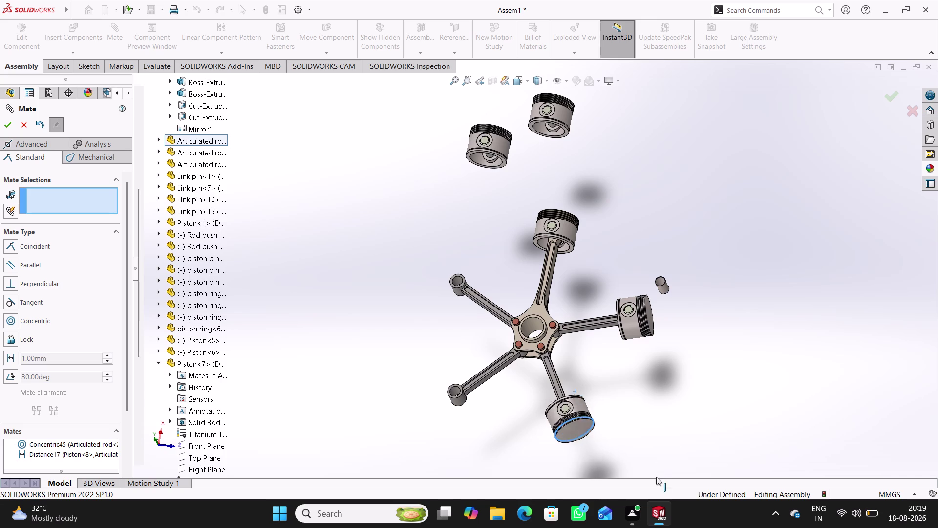
drag(656, 473, 664, 466)
middle_drag(590, 424, 619, 397)
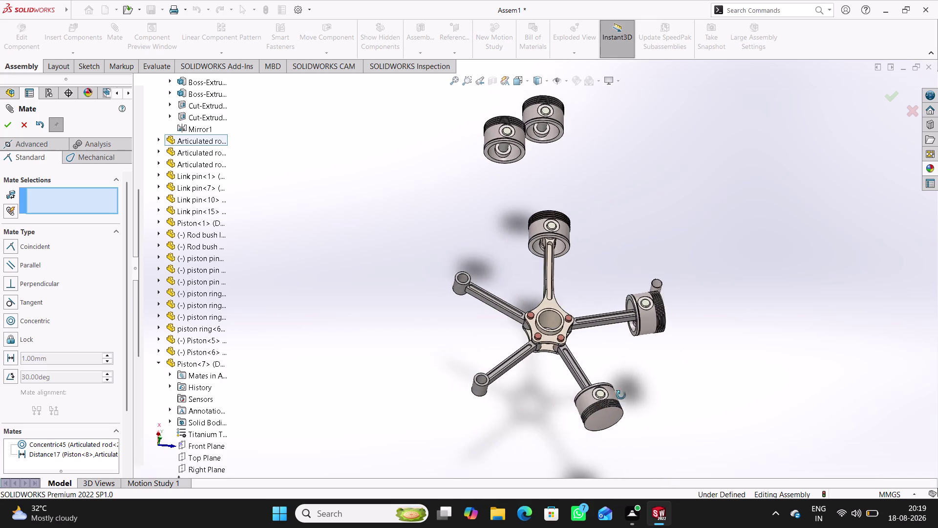
middle_drag(619, 397, 657, 396)
scroll(down, 3)
scroll(down, 3)
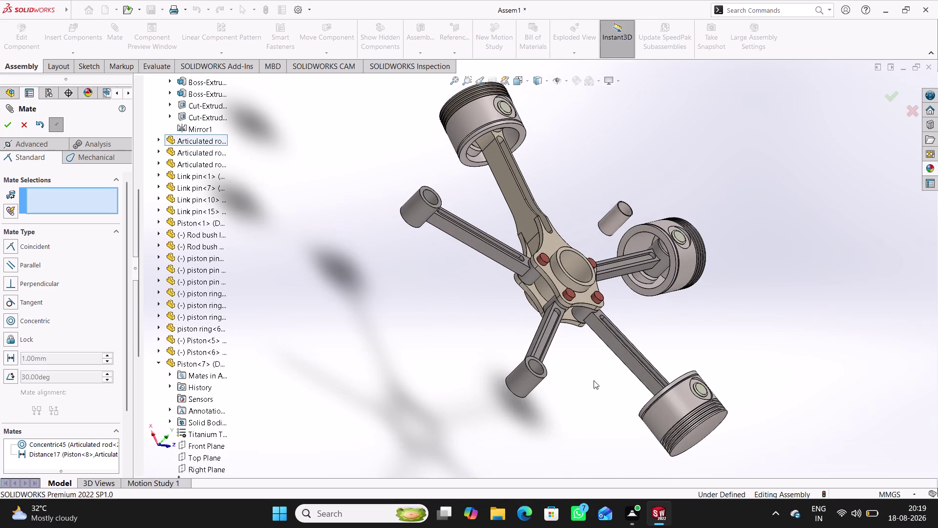
middle_drag(620, 414, 611, 429)
middle_drag(780, 452, 781, 390)
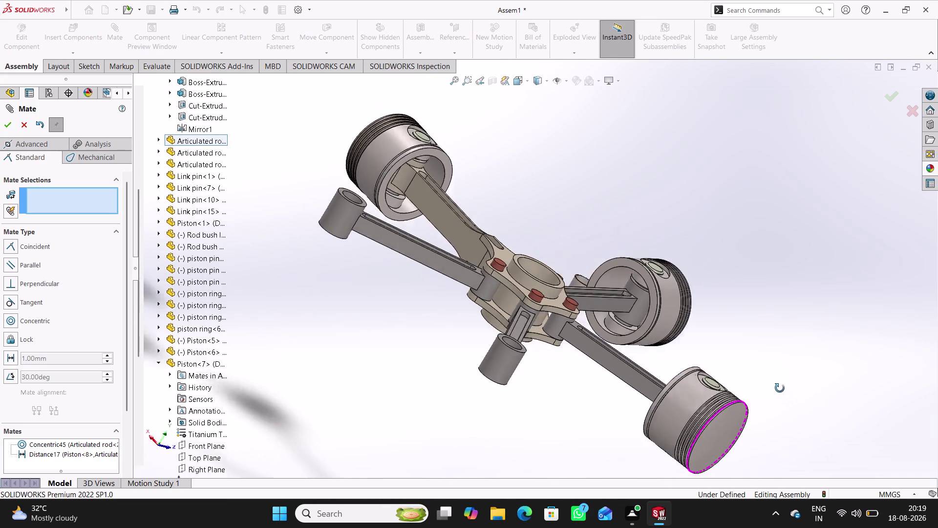
middle_drag(781, 390, 780, 424)
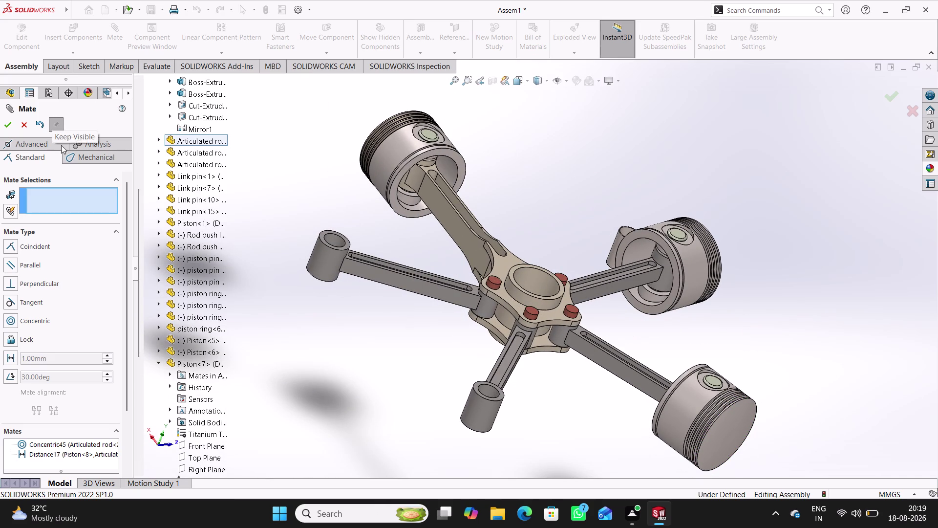
click(603, 361)
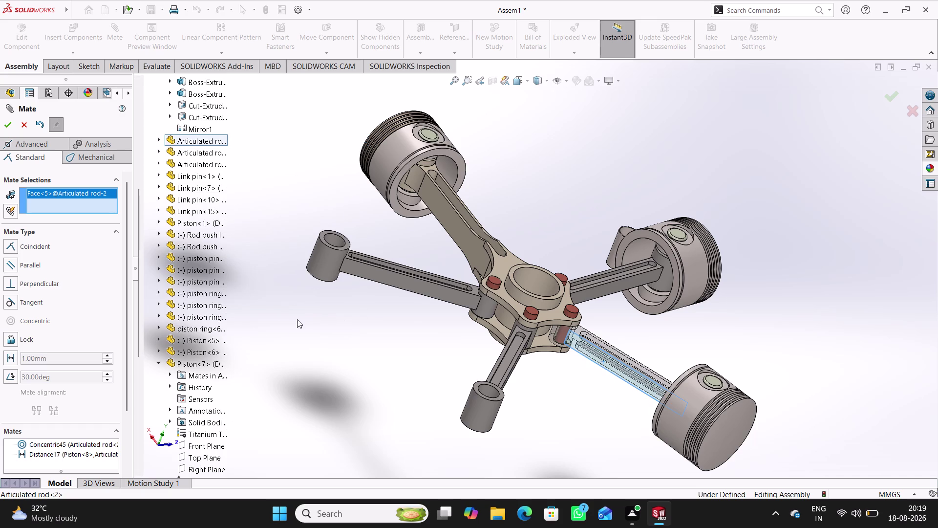
Pick Piston 8's Right Plane from the flyout tree, accept Parallel, and close Mate.
click(158, 361)
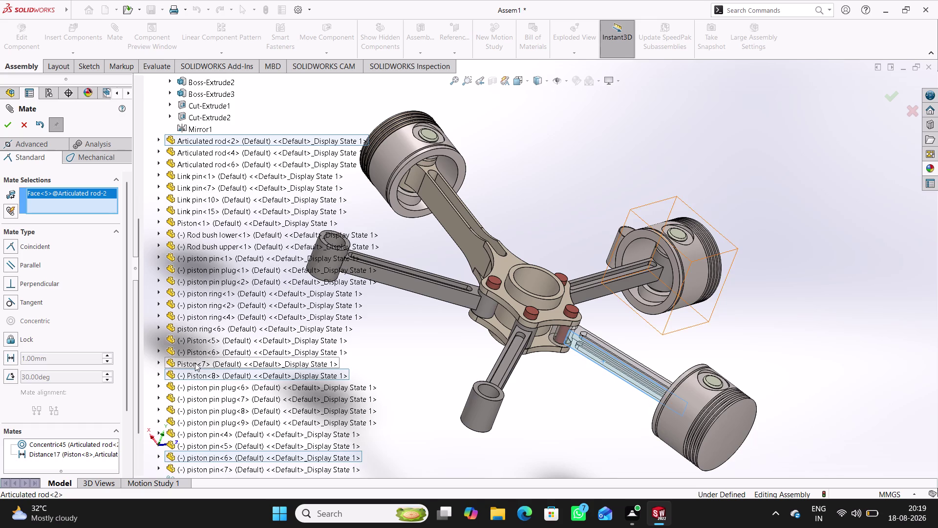
click(158, 373)
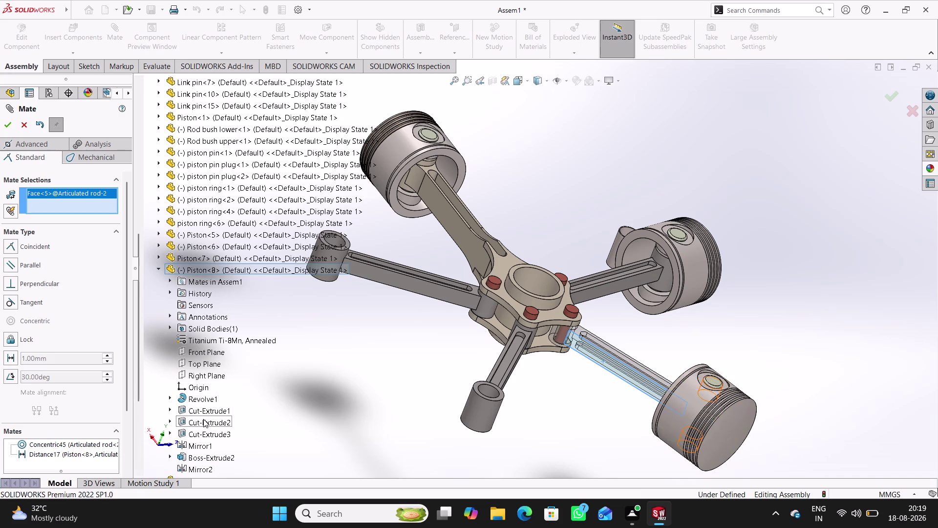
click(211, 374)
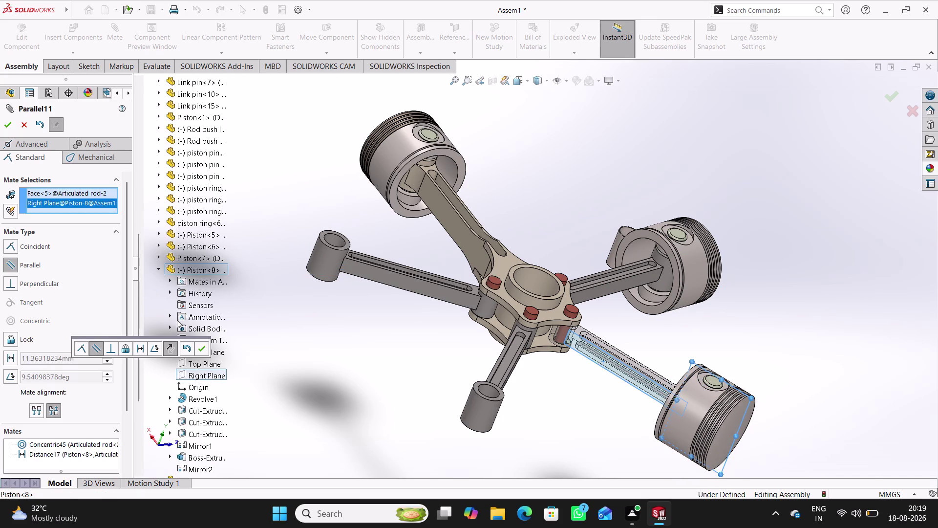
click(204, 347)
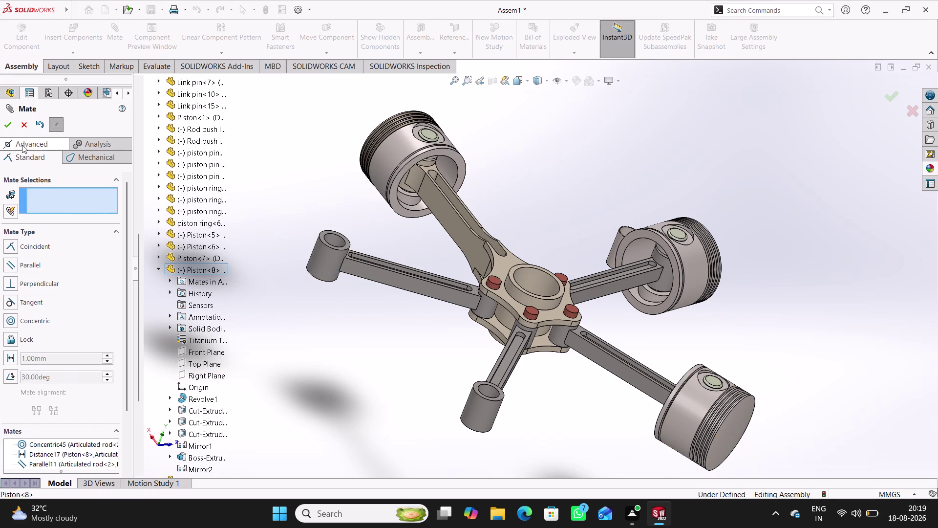
click(25, 124)
Zoom out, drag the loose piston beside the master rod, and begin a new mate.
scroll(up, 3)
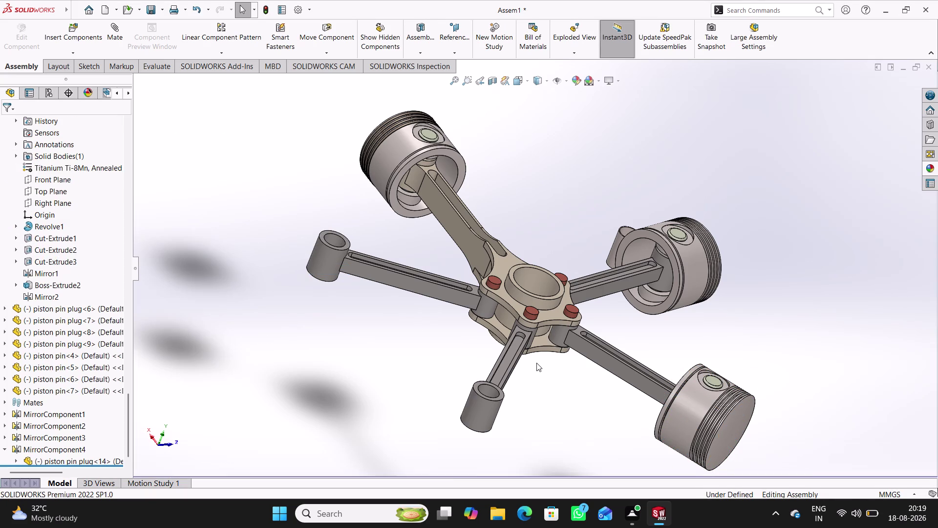
scroll(up, 3)
scroll(up, 3)
scroll(up, 3)
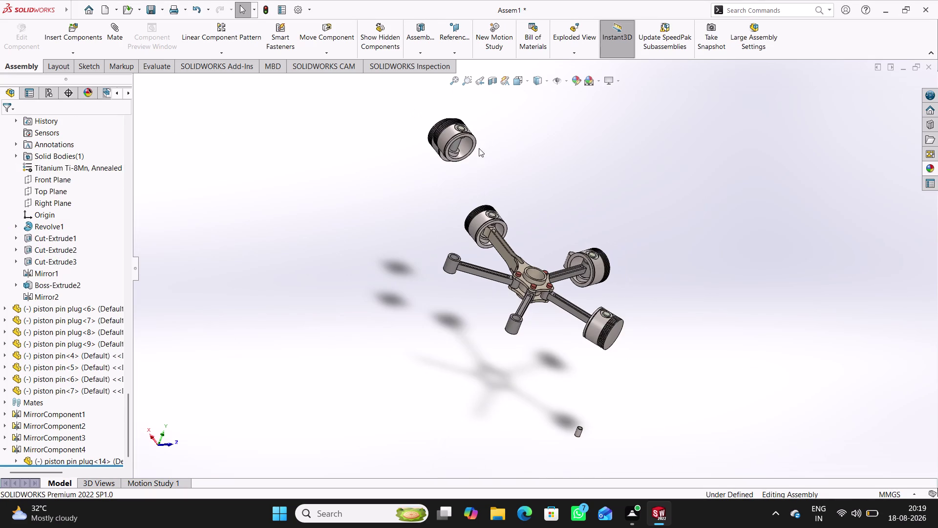
scroll(down, 3)
drag(451, 131, 348, 253)
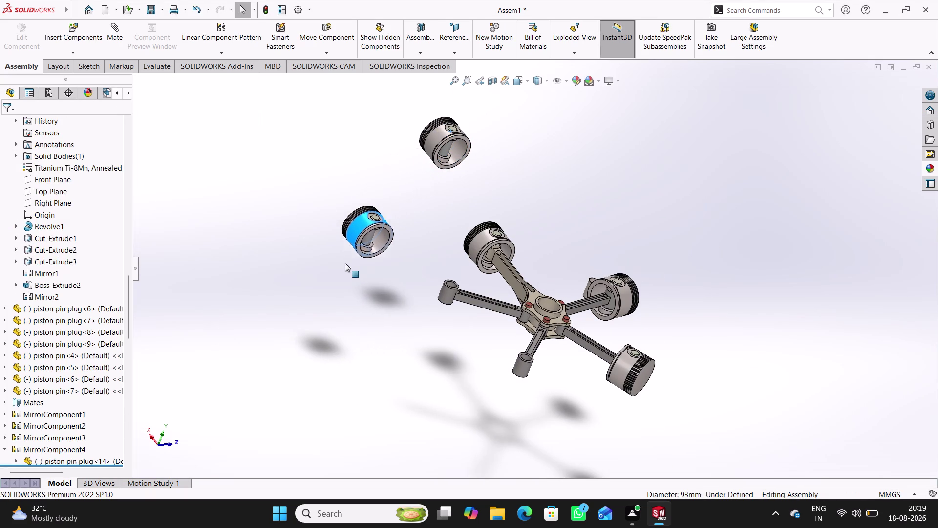
drag(348, 253, 348, 295)
click(431, 319)
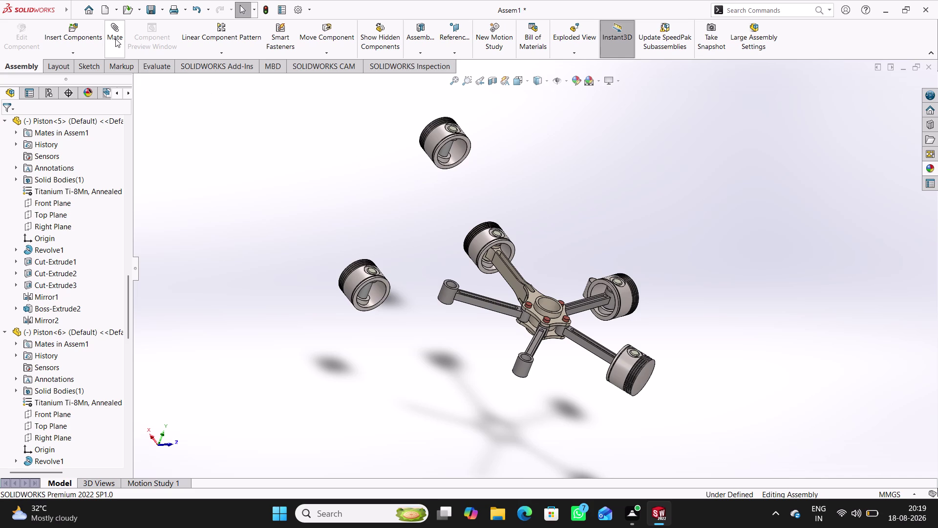
click(115, 38)
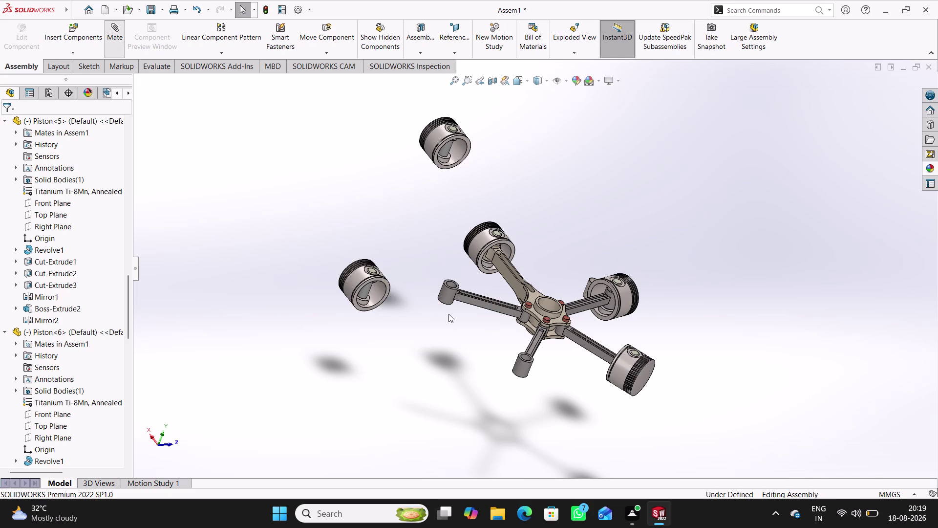
scroll(down, 3)
scroll(down, 3)
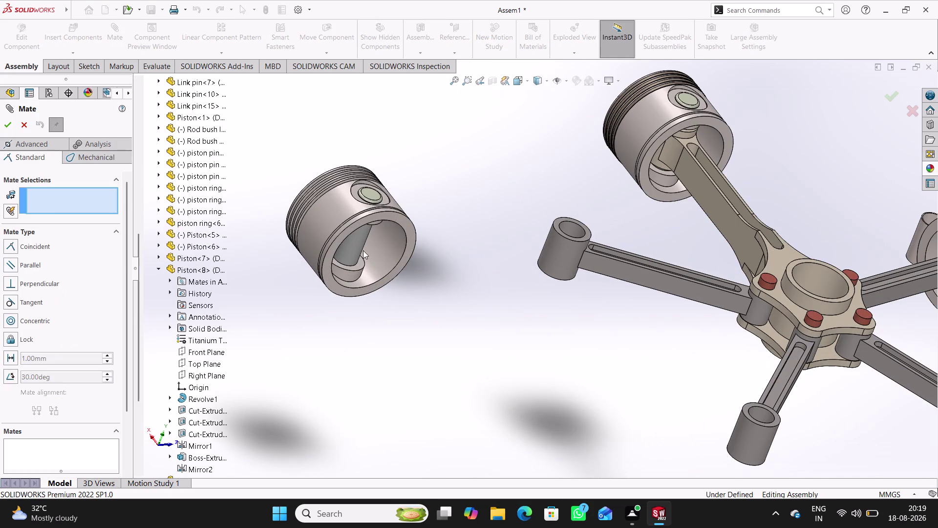
Mate piston pin 5 concentric with Articulated rod 6's end bore, then swing the piston to check it.
click(359, 238)
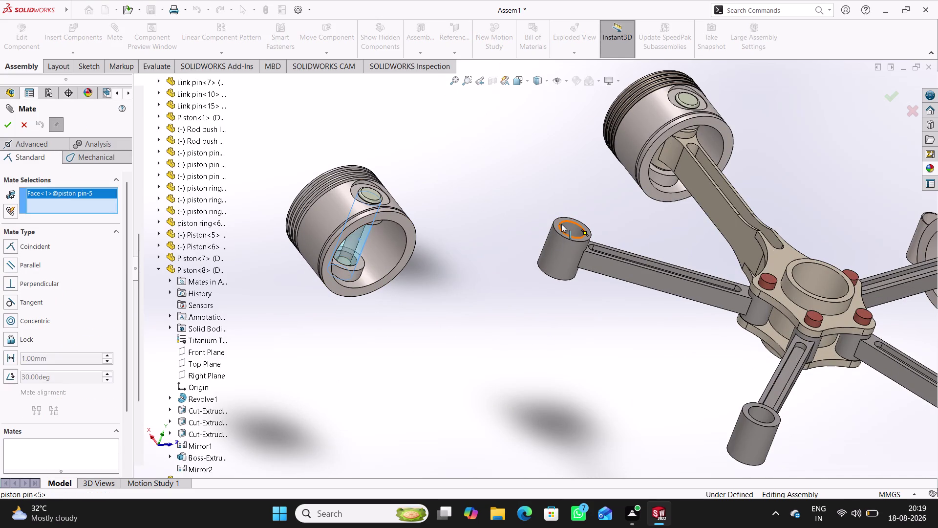
click(573, 226)
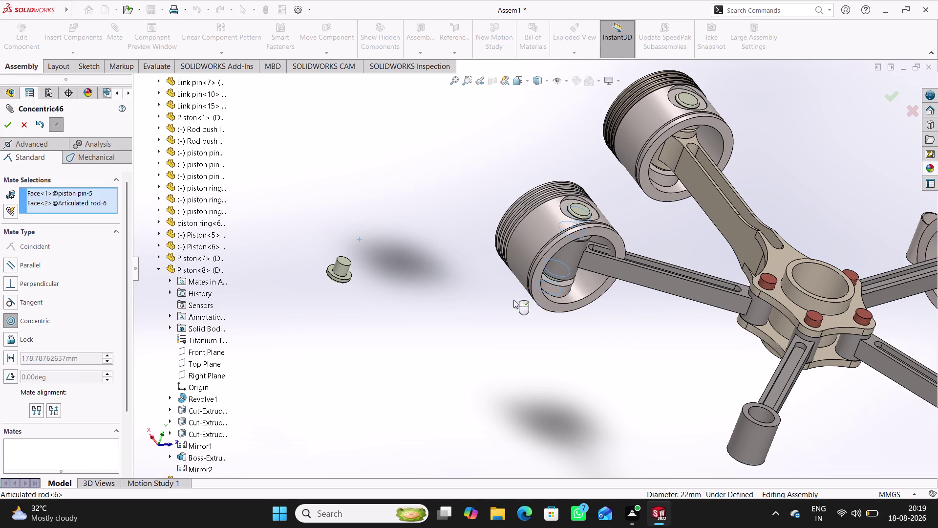
click(654, 321)
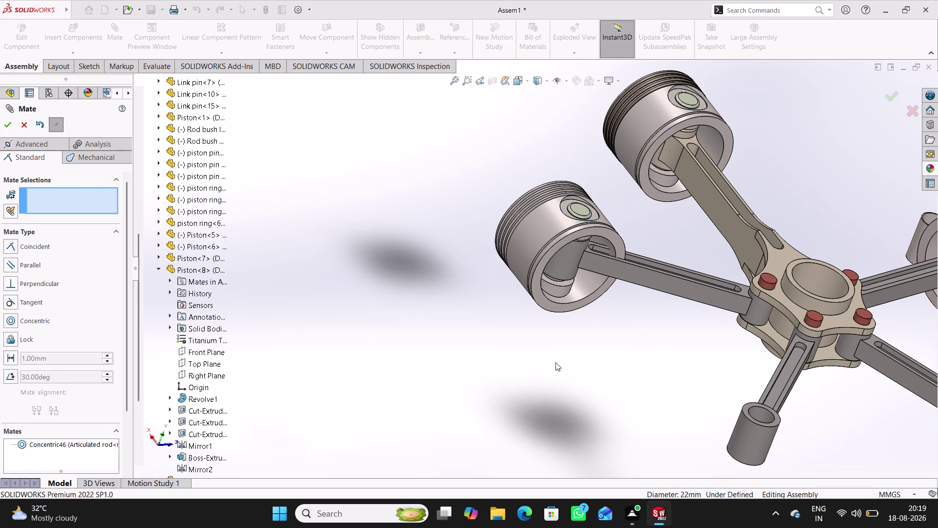
middle_click(551, 364)
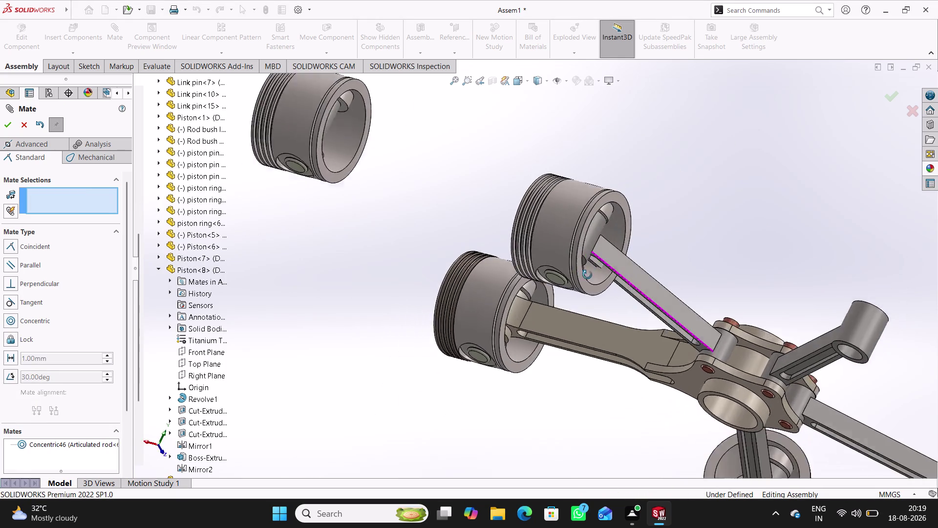
scroll(up, 3)
scroll(up, 3)
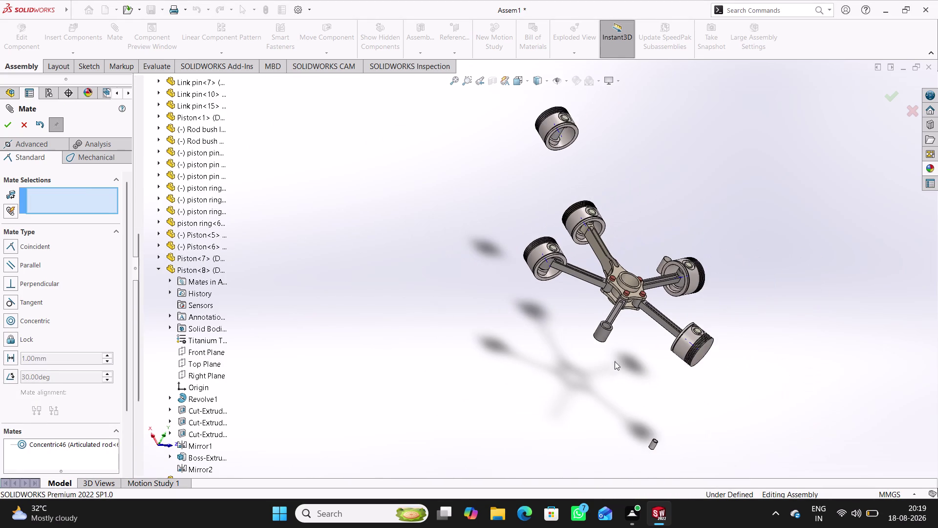
middle_drag(615, 382, 623, 418)
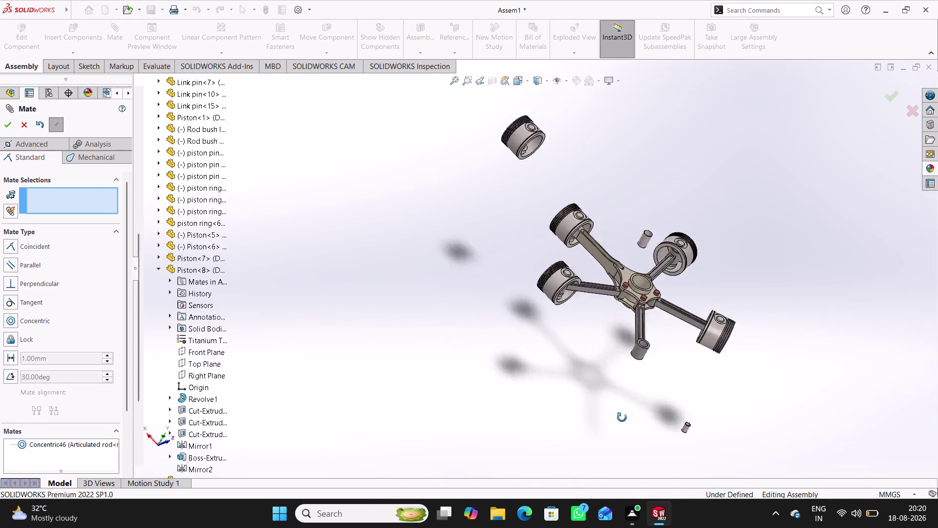
middle_drag(623, 418, 606, 356)
scroll(down, 3)
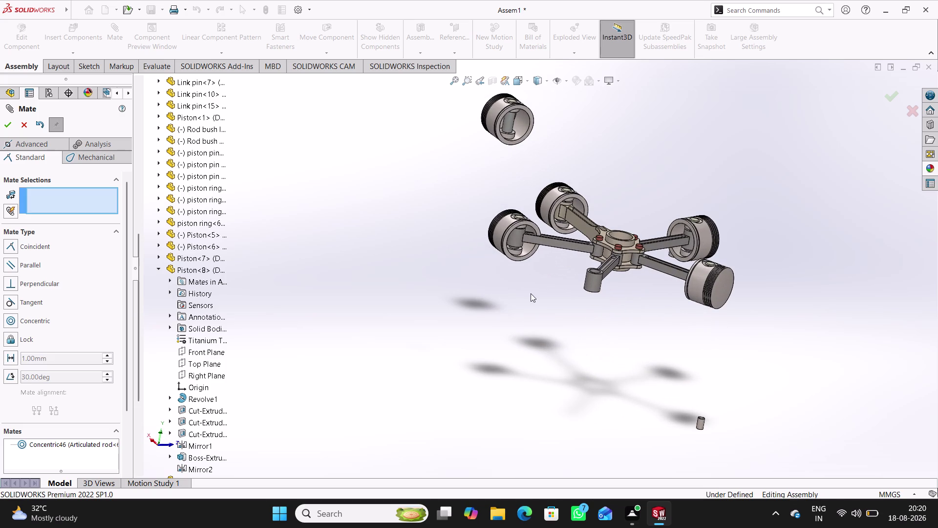
drag(500, 227, 519, 242)
Select faces of Articulated rod 6 and Piston 5, then undo the concentric mate.
click(485, 283)
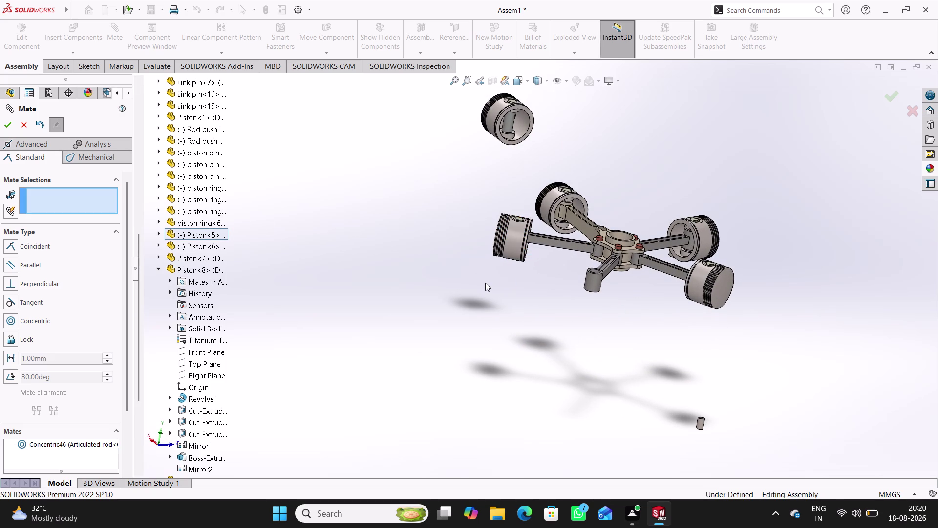
click(561, 244)
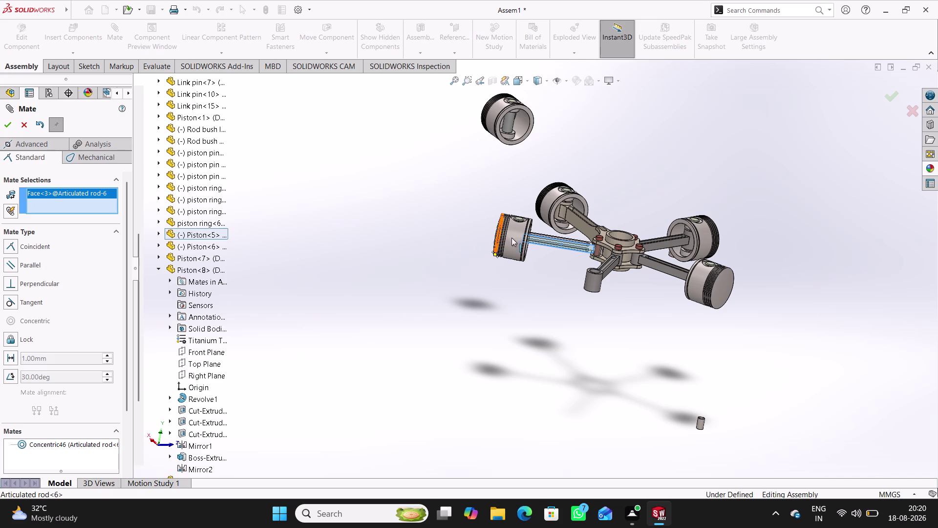
drag(514, 236, 514, 289)
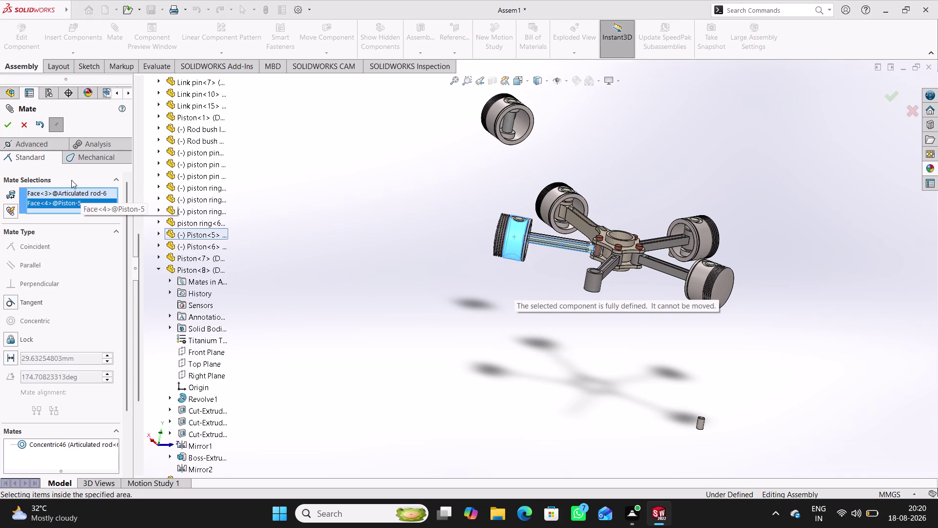
click(41, 125)
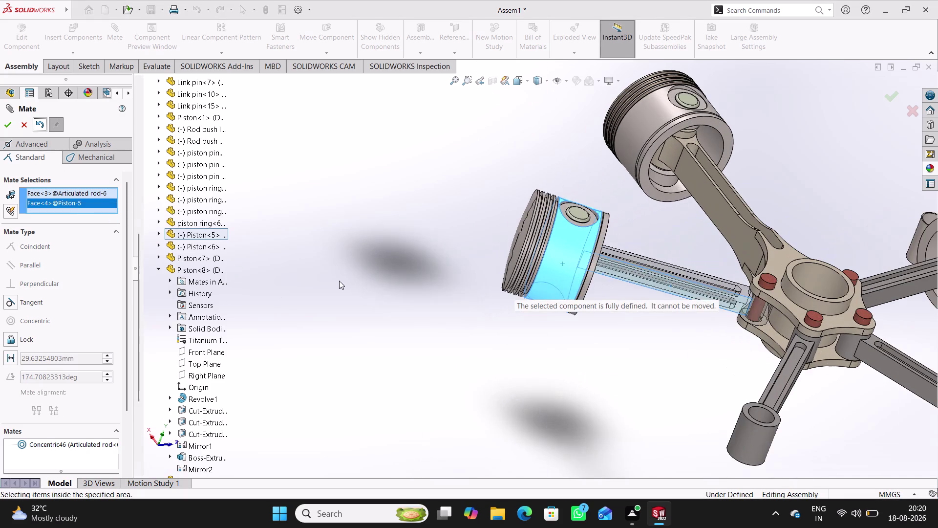
click(516, 343)
Pull Piston 5 clear, then re-pin piston pin 5 concentric in Articulated rod 6's end bore.
drag(565, 259, 575, 205)
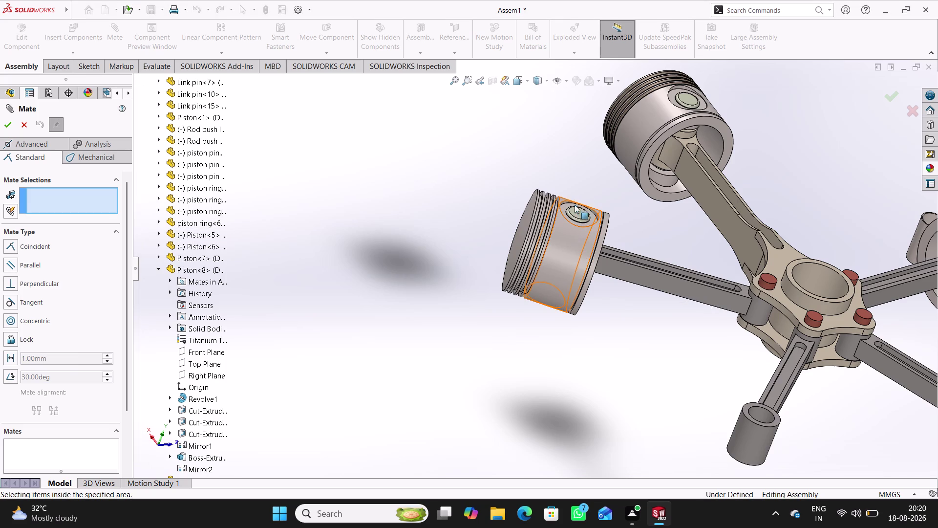
drag(575, 204, 499, 225)
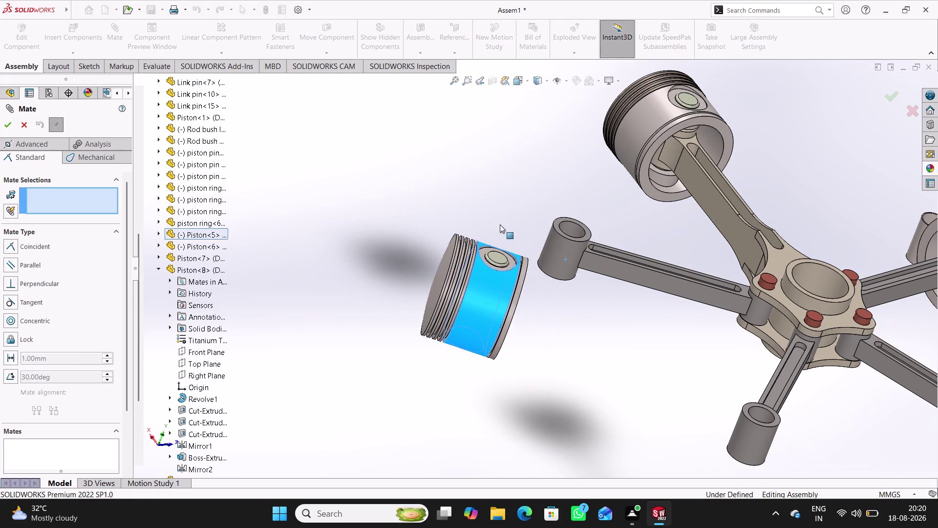
drag(499, 224, 499, 224)
click(557, 325)
middle_drag(555, 336, 505, 286)
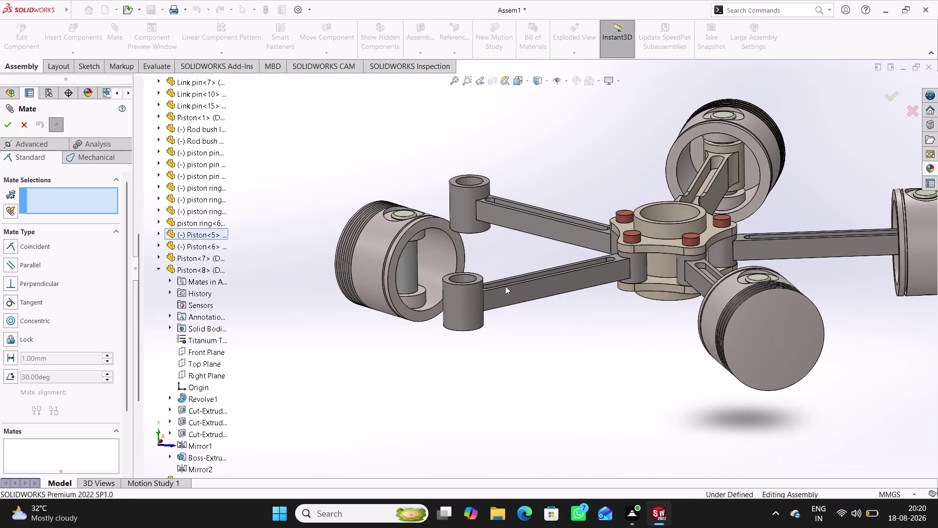
click(411, 266)
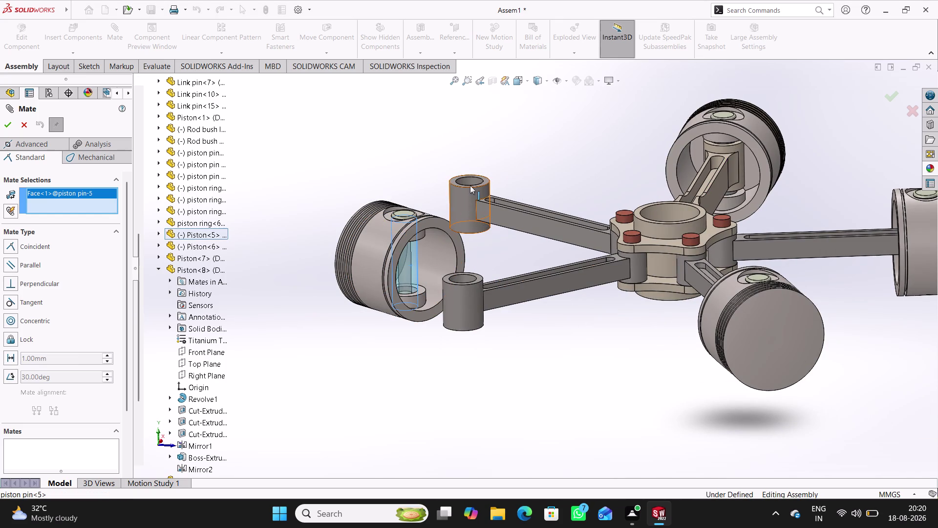
click(472, 182)
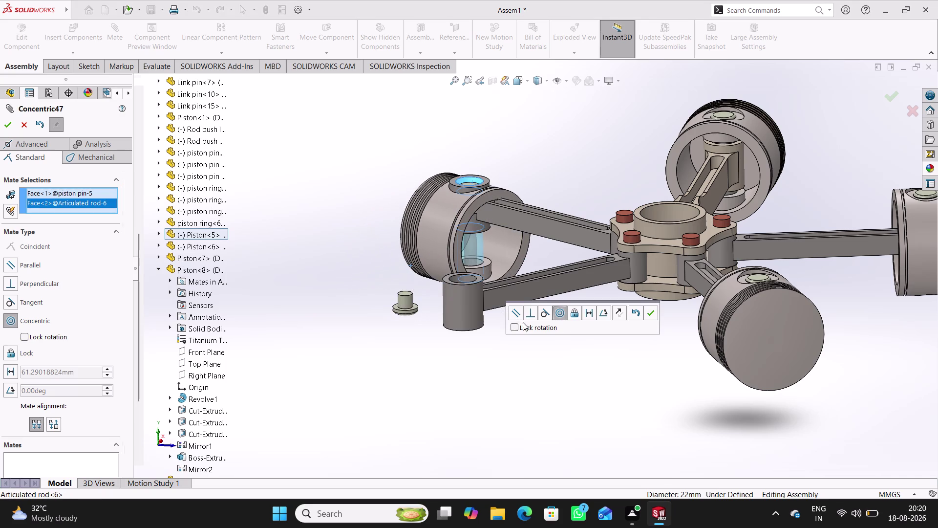
click(649, 316)
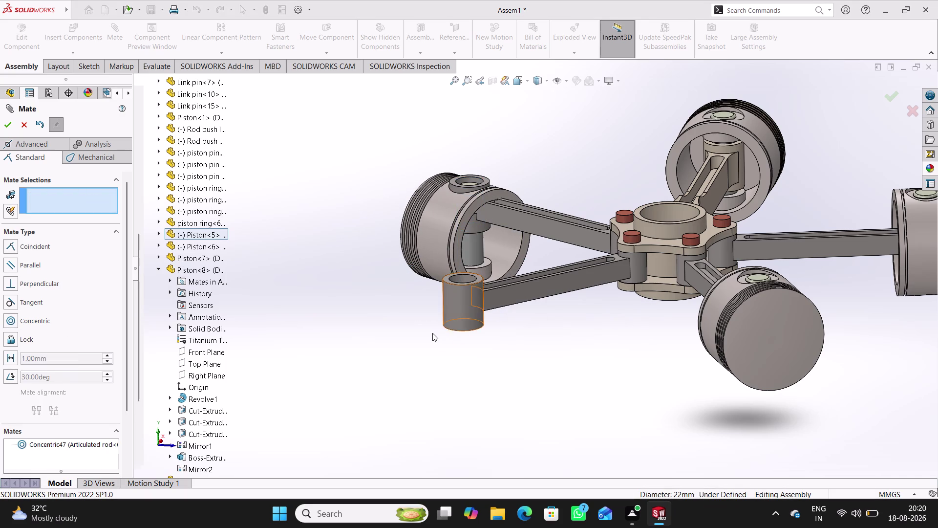
Swing Piston 5 upright in line with its rod and select its pin boss face.
middle_drag(428, 335, 441, 337)
drag(391, 195, 390, 210)
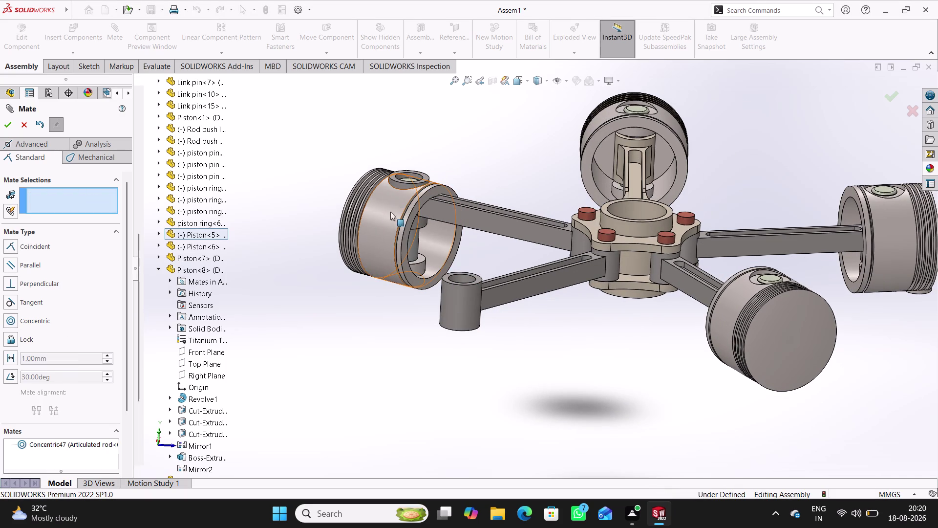
drag(390, 209, 367, 111)
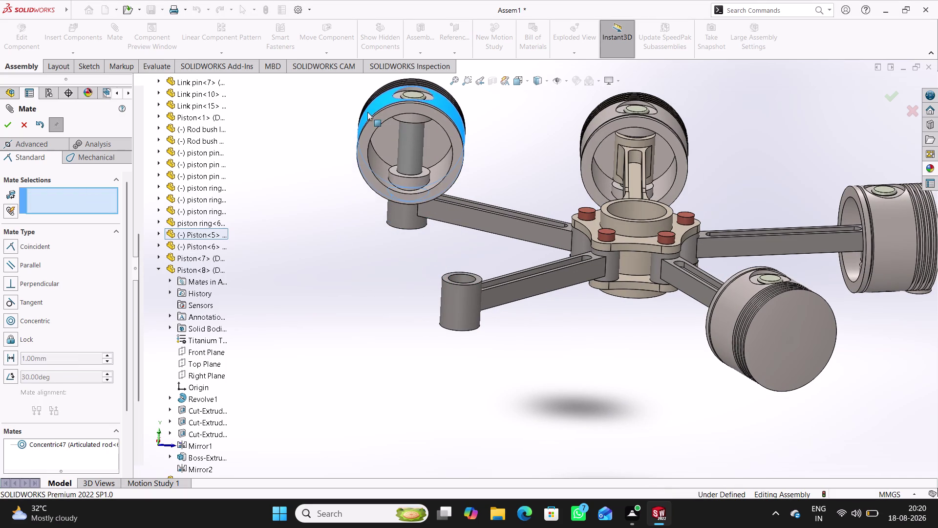
drag(367, 112, 379, 95)
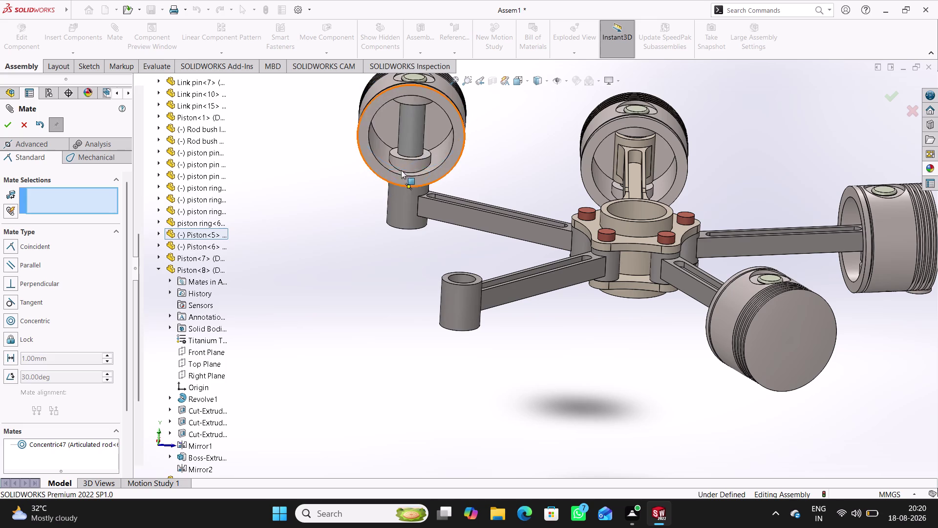
scroll(down, 3)
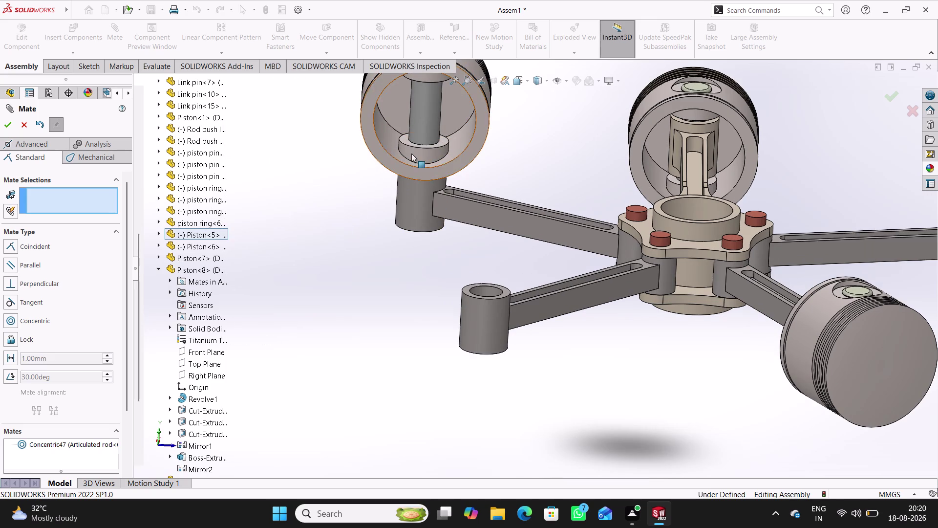
middle_drag(420, 152, 431, 75)
scroll(down, 3)
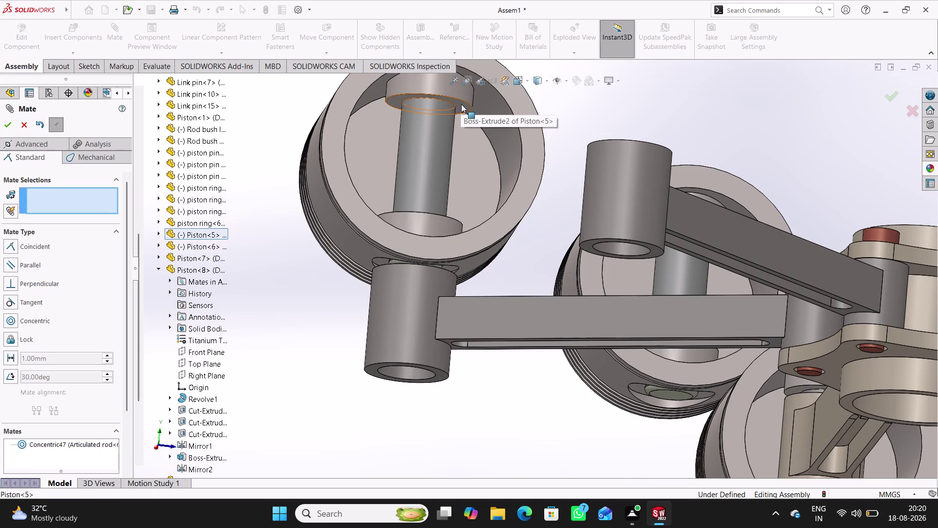
click(461, 104)
Set a 98.05 mm distance mate from that face to Articulated rod 6's end face.
scroll(down, 3)
middle_drag(507, 212, 497, 265)
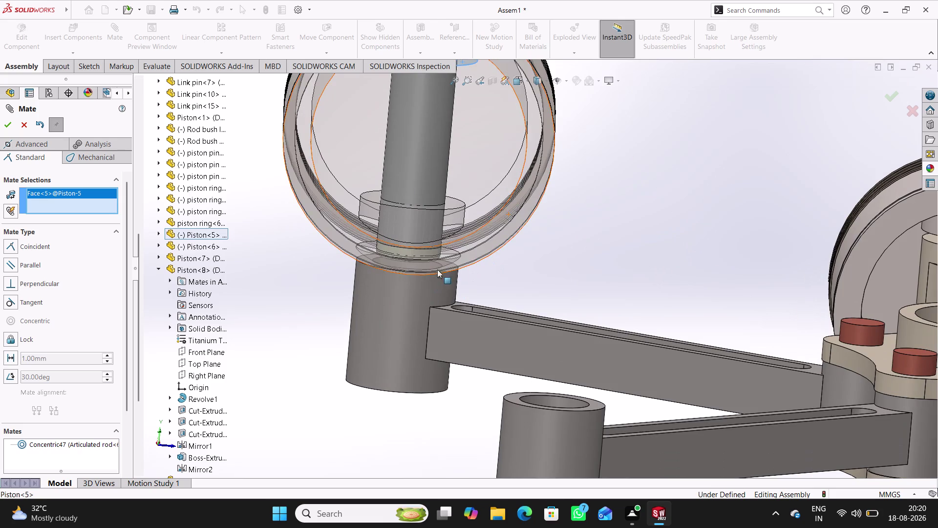
drag(461, 251, 465, 155)
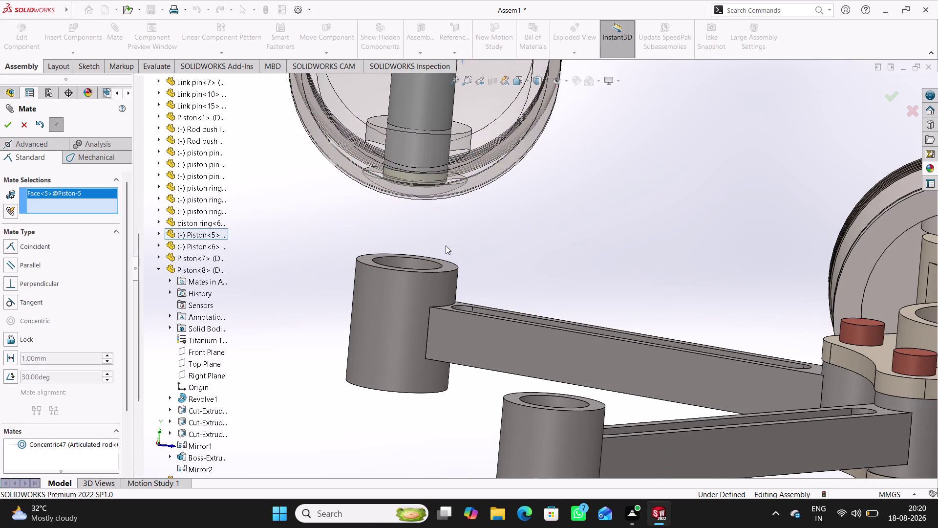
click(450, 264)
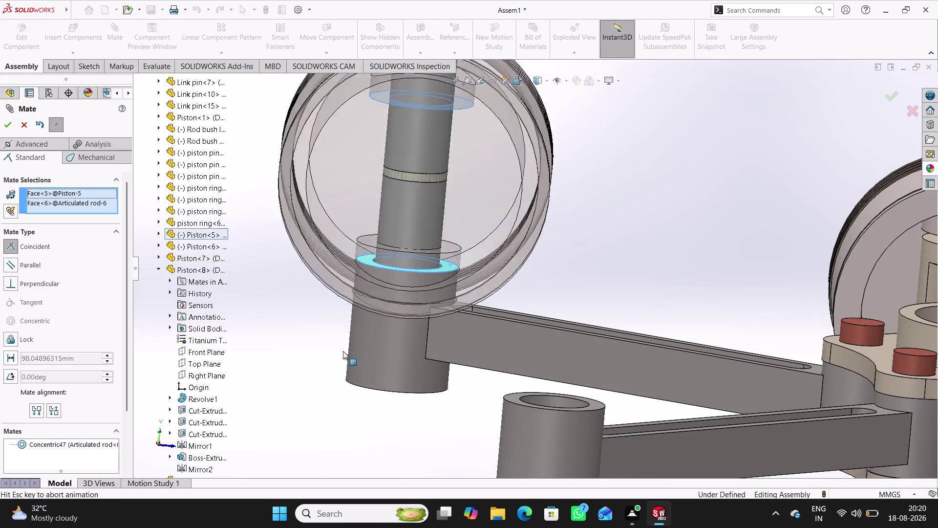
click(270, 368)
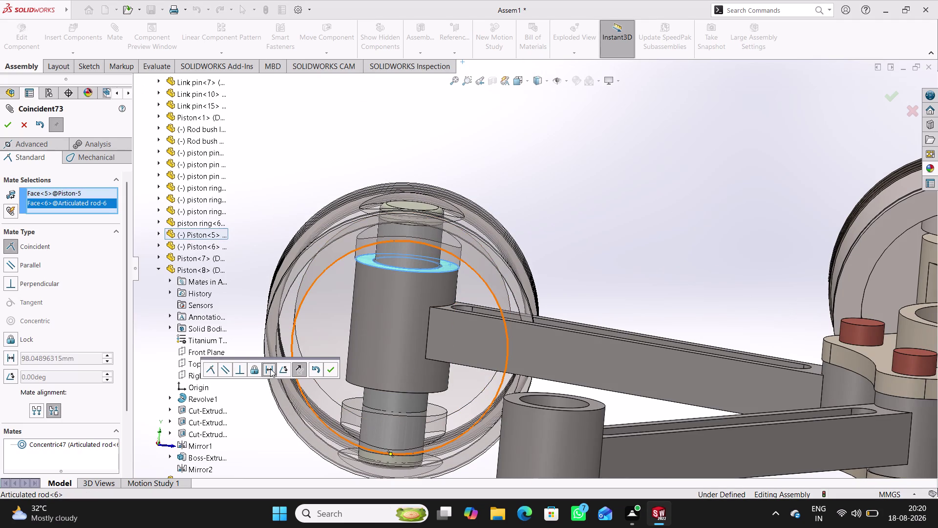
key(3)
key(Return)
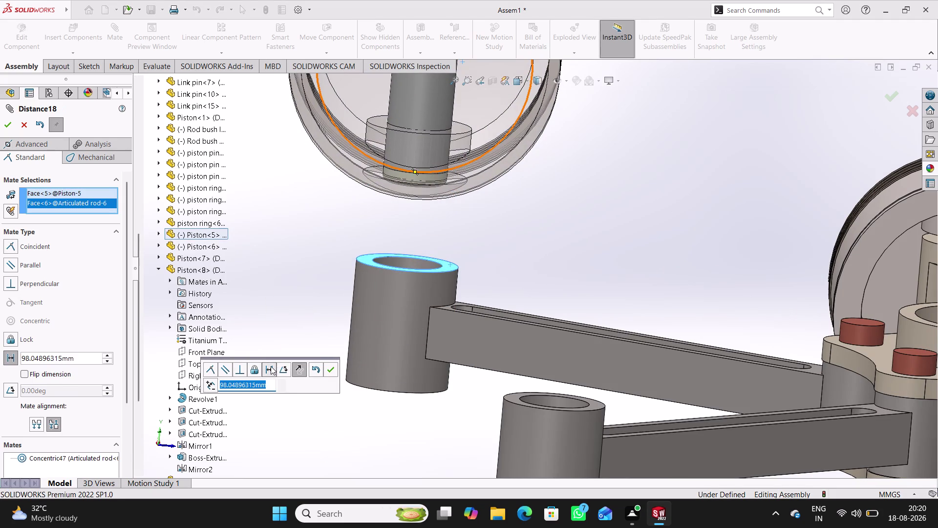
key(Return)
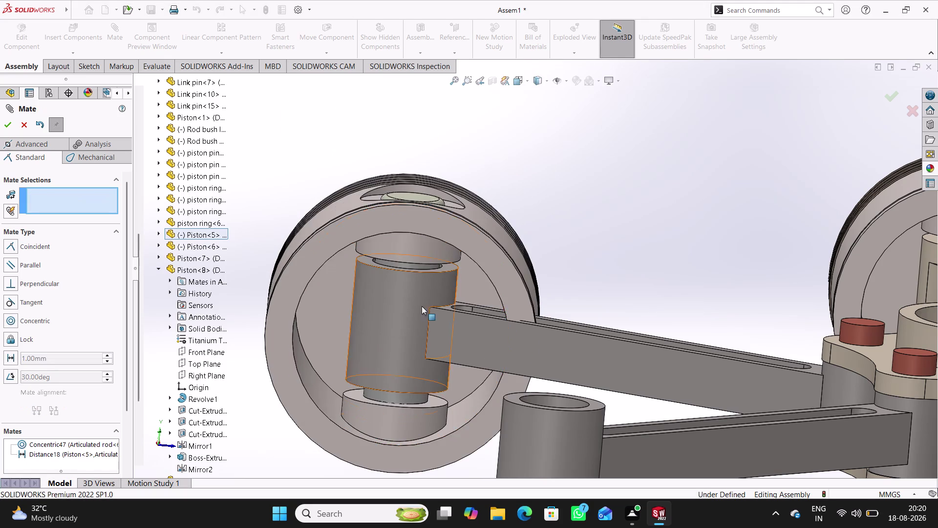
scroll(up, 3)
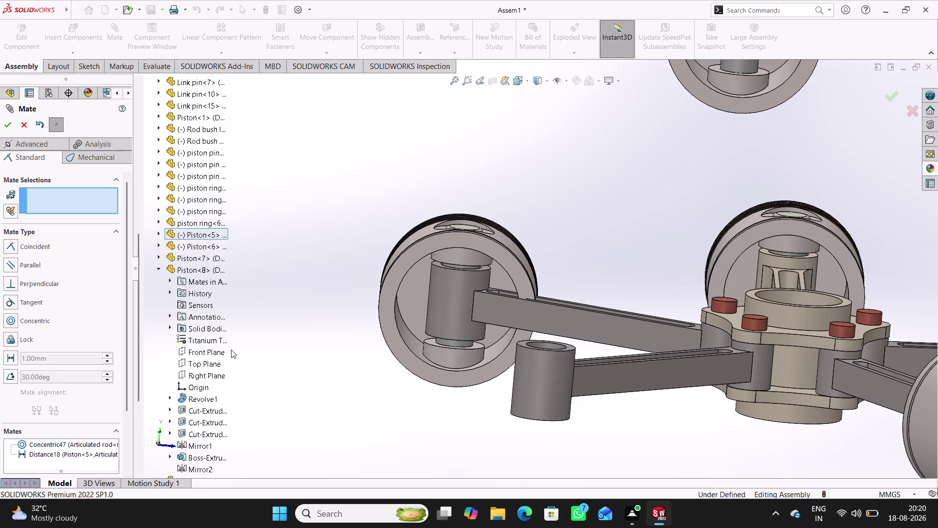
Try an angle mate between Piston 8's Right Plane and the rod arm face.
click(208, 372)
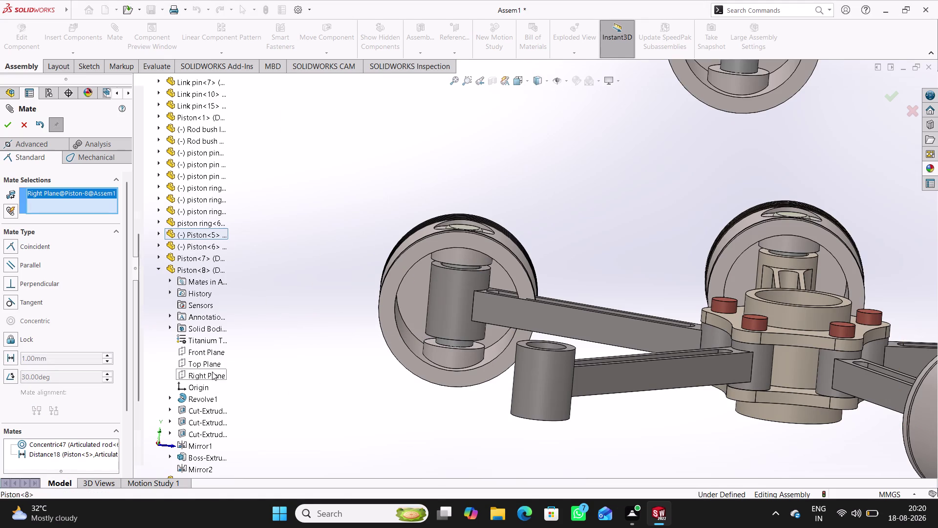
click(557, 322)
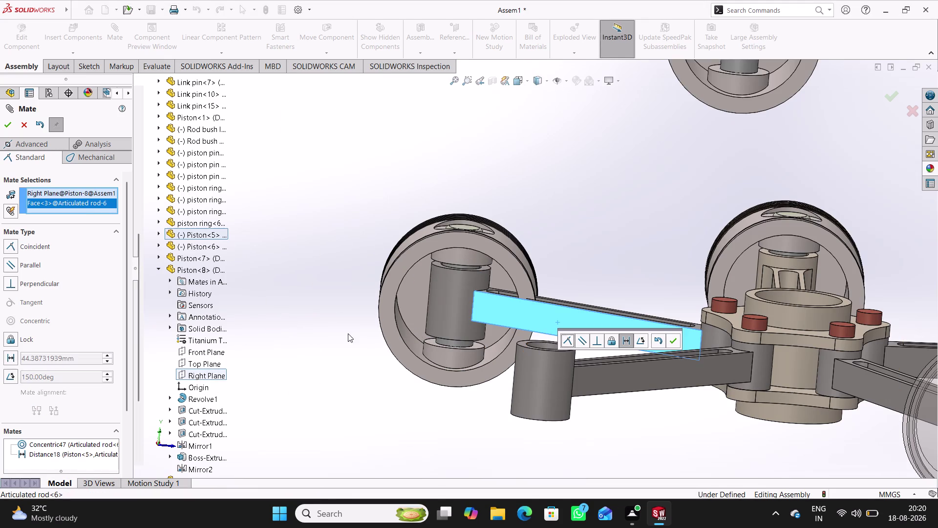
click(158, 268)
click(157, 267)
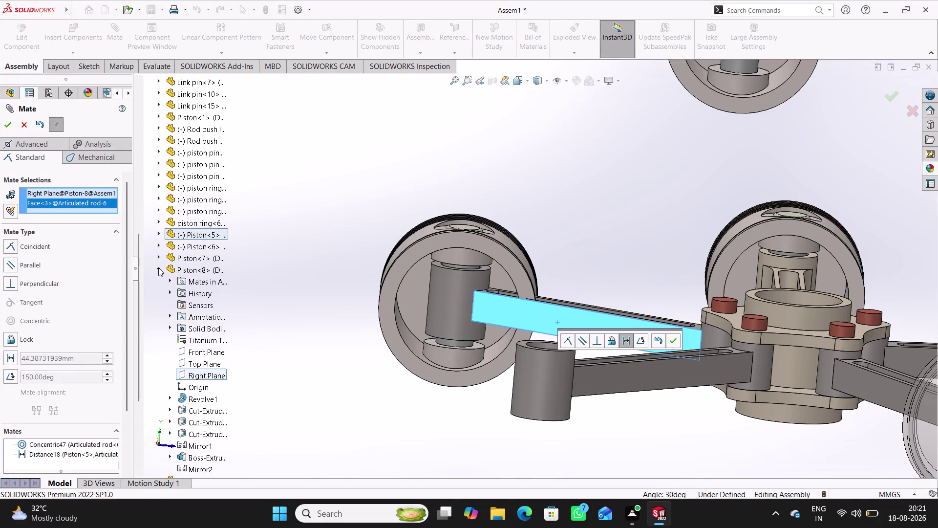
click(158, 268)
middle_drag(338, 339, 339, 368)
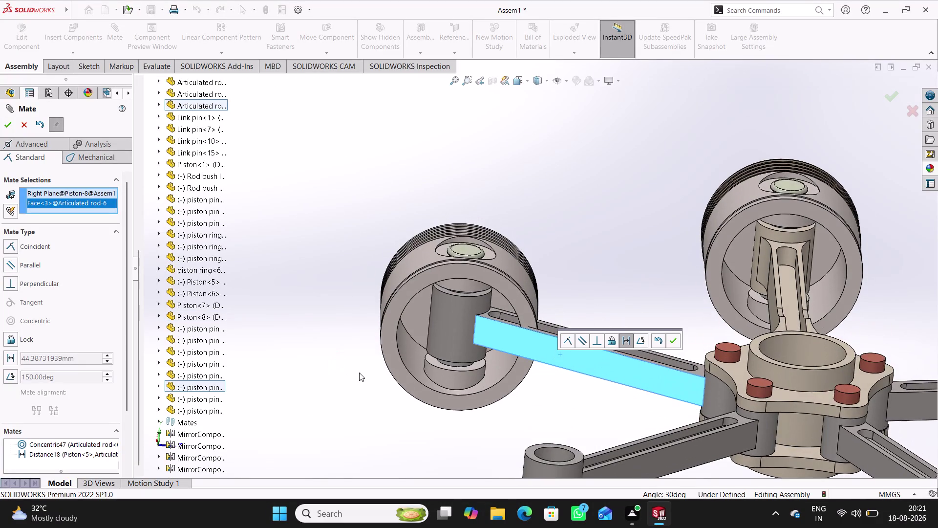
scroll(up, 3)
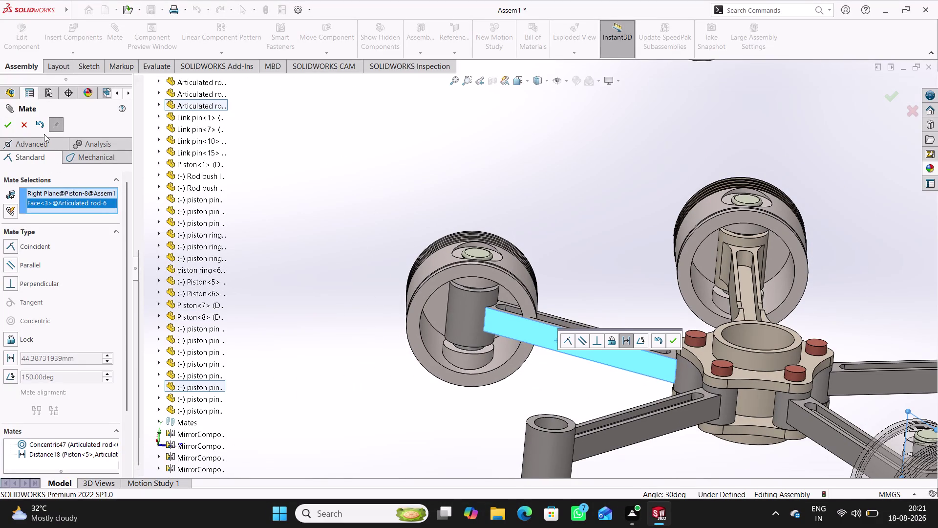
Undo the Piston 5 distance mate and zoom out to view the whole engine.
click(41, 126)
scroll(up, 3)
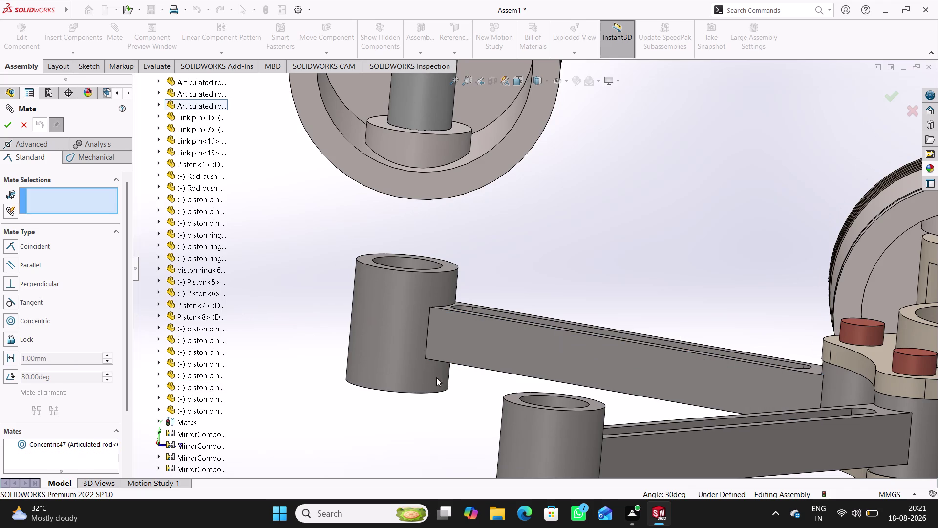
scroll(up, 3)
middle_drag(488, 341, 504, 347)
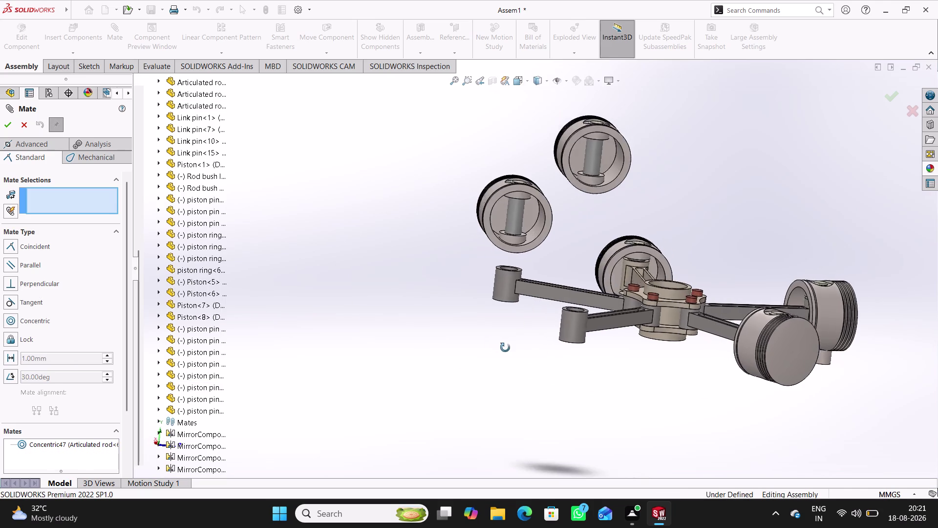
middle_drag(503, 347, 503, 377)
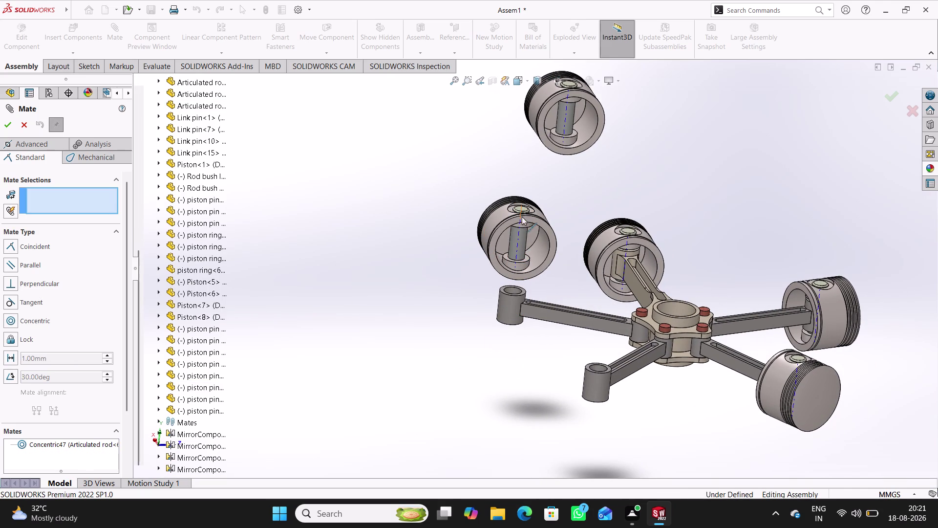
Select the axes of piston pin plug 7 and Piston 5, then discard the pending coincident mate.
drag(522, 217, 523, 278)
click(472, 260)
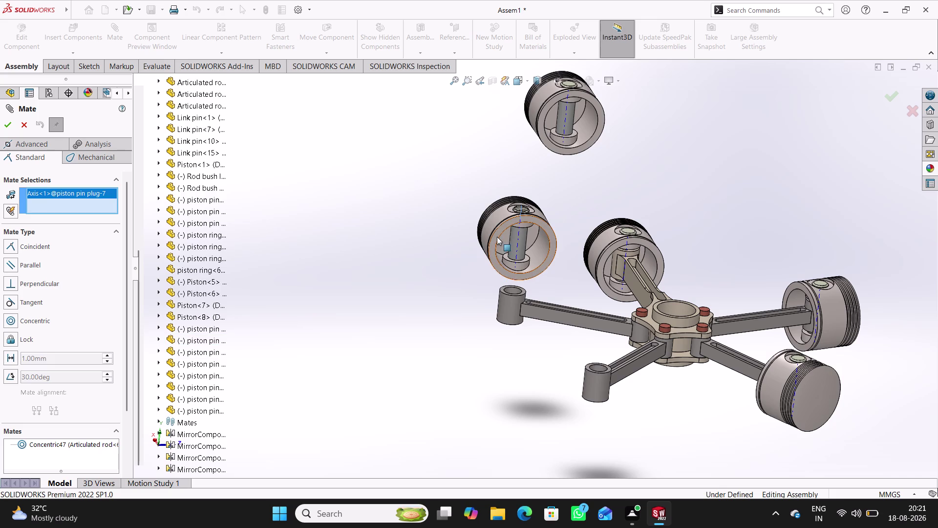
drag(497, 237, 489, 286)
click(451, 277)
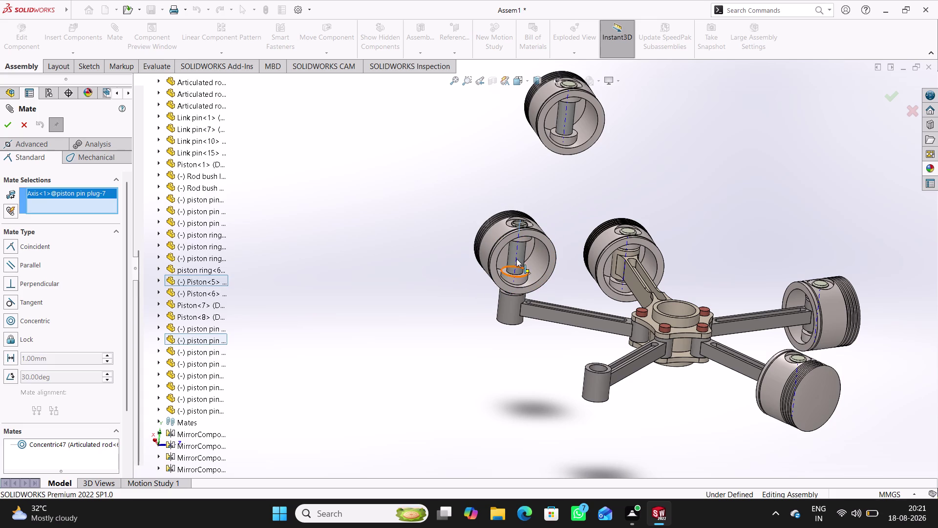
drag(516, 233, 511, 176)
click(472, 202)
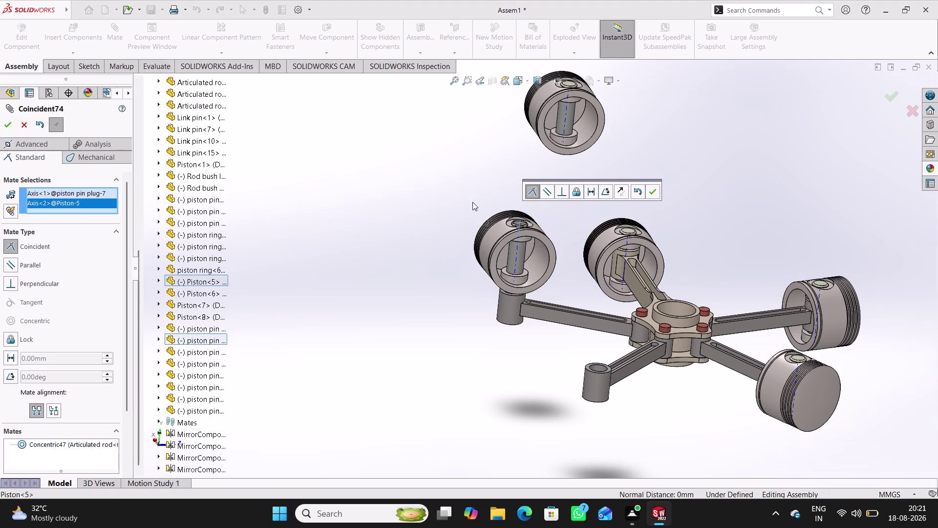
click(454, 252)
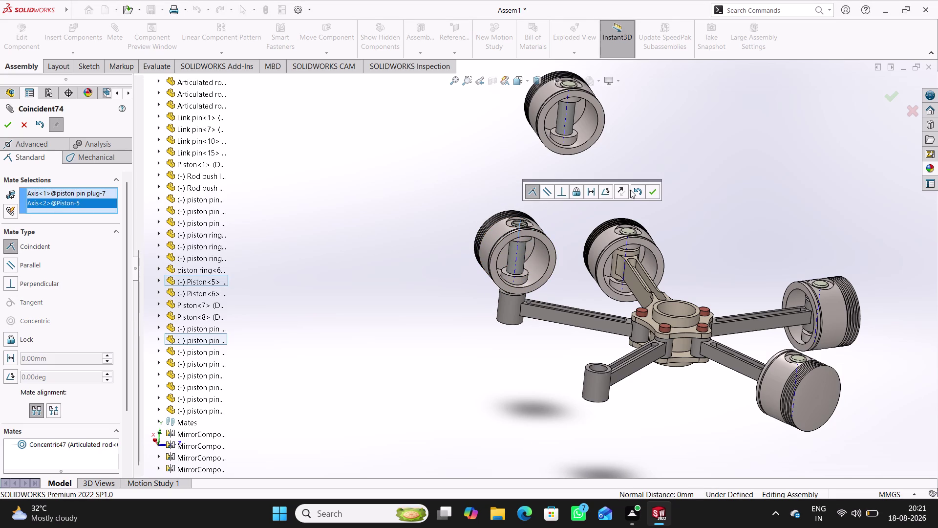
click(636, 190)
Orbit around Piston 5 and close the Mate PropertyManager without adding a mate.
click(440, 280)
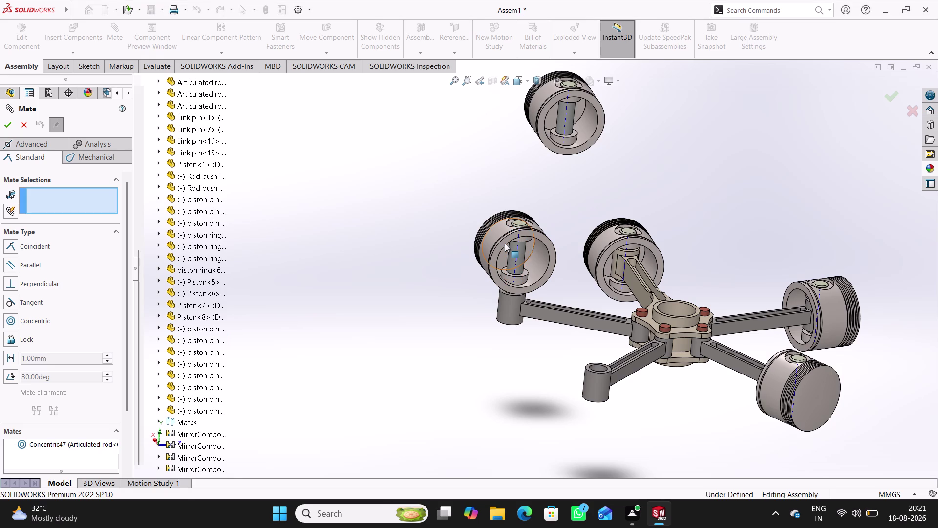
drag(504, 242, 501, 180)
middle_drag(433, 355, 436, 355)
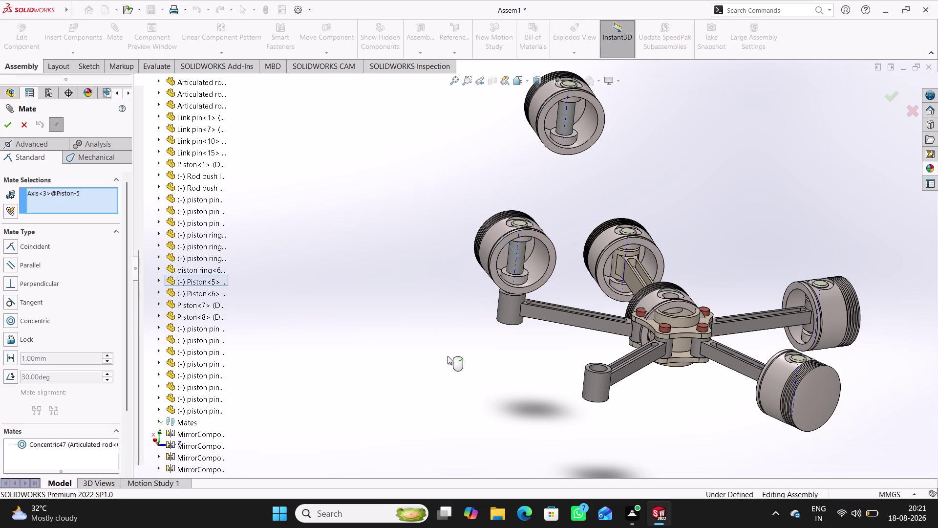
middle_drag(435, 355, 447, 378)
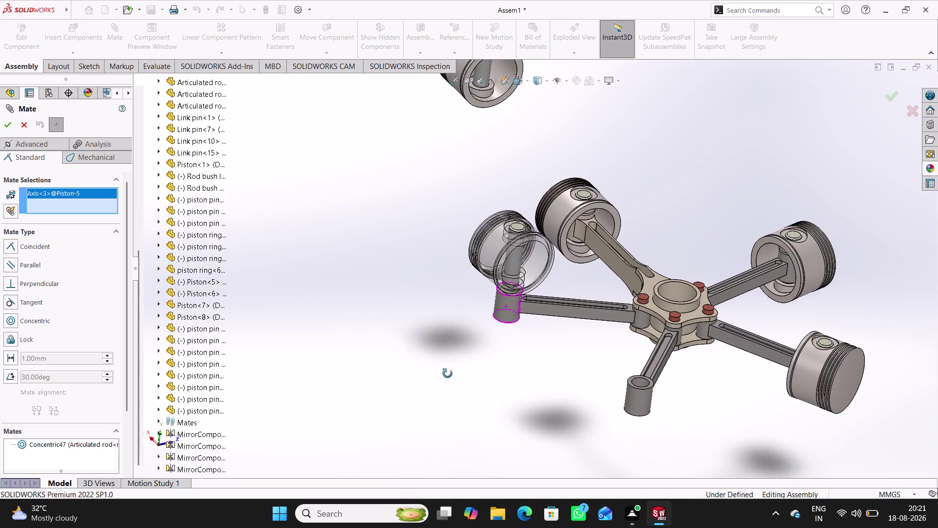
middle_drag(447, 377, 443, 333)
middle_drag(433, 308, 434, 321)
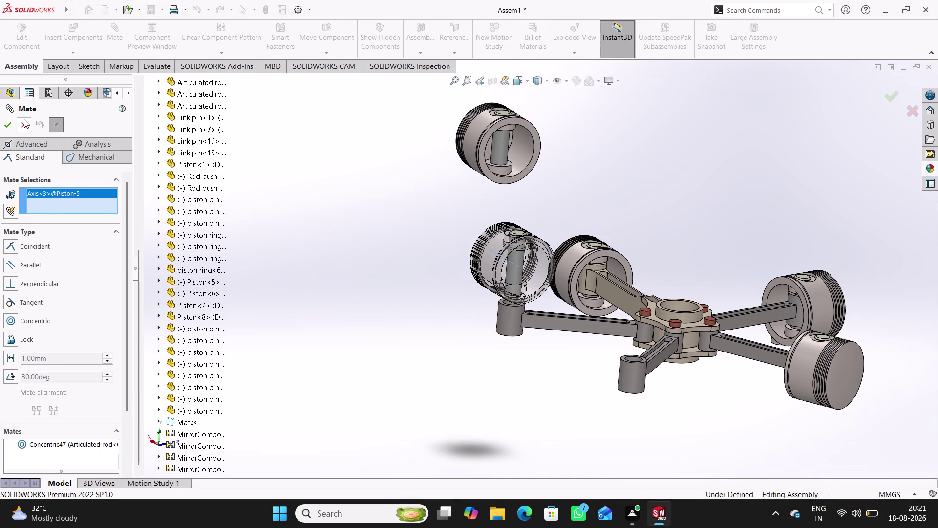
click(24, 119)
click(420, 329)
drag(493, 246, 468, 192)
click(439, 248)
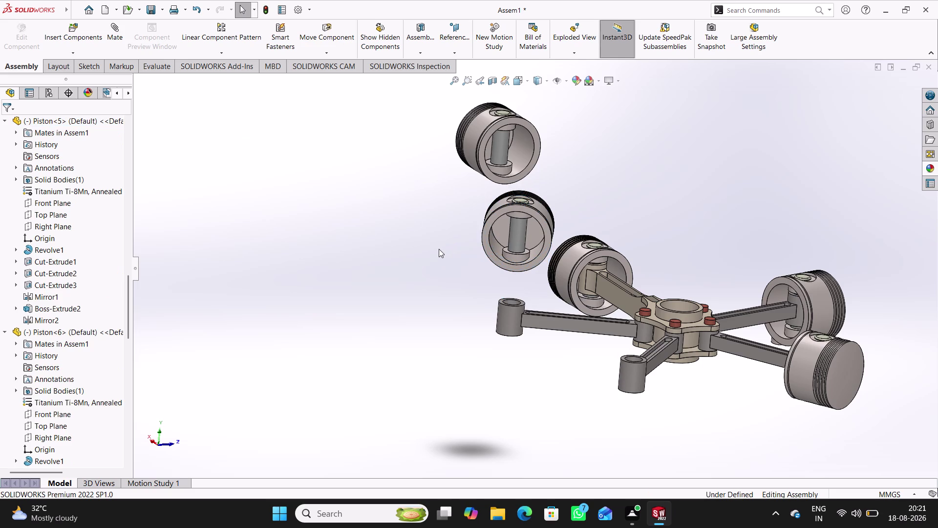
Start a new mate using the upper face inside Piston 5 and articulated rod 6's top end face.
click(119, 37)
middle_drag(538, 293, 546, 236)
scroll(down, 3)
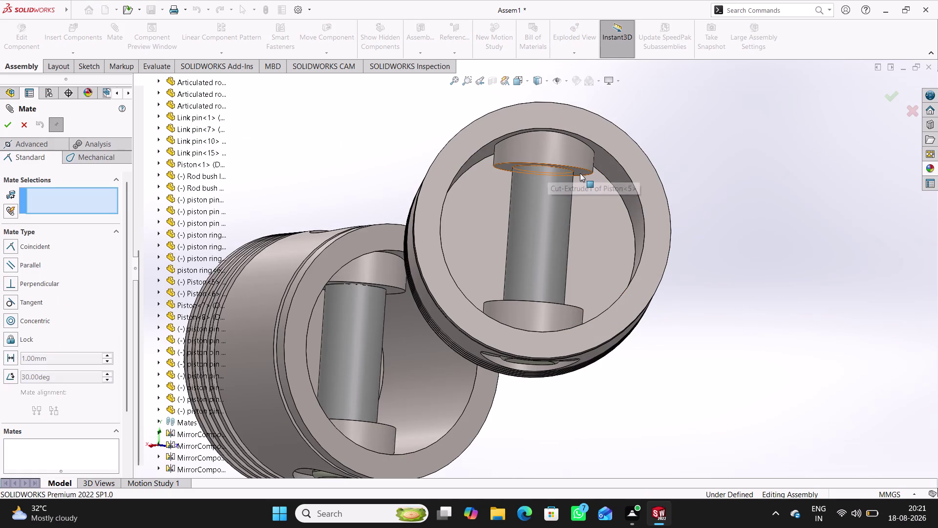
click(581, 172)
middle_drag(631, 361, 628, 387)
scroll(up, 3)
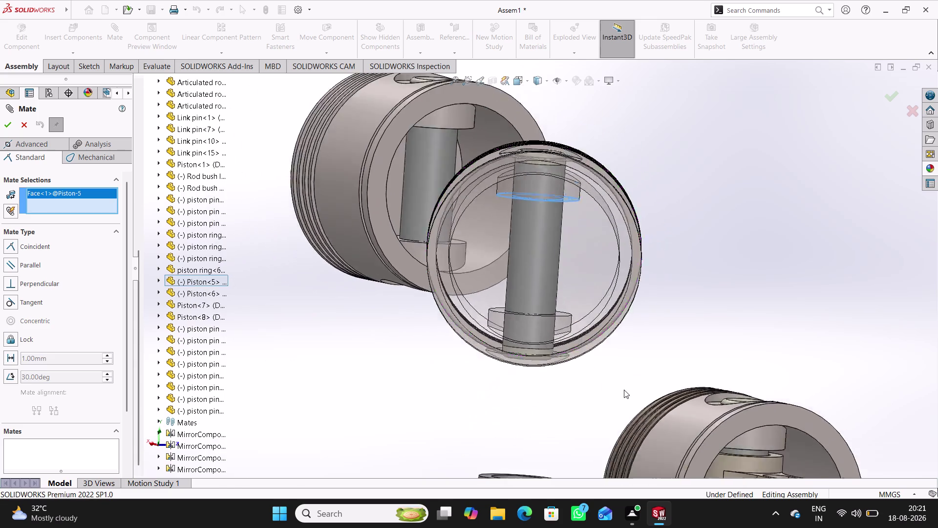
scroll(up, 3)
middle_drag(542, 342, 546, 403)
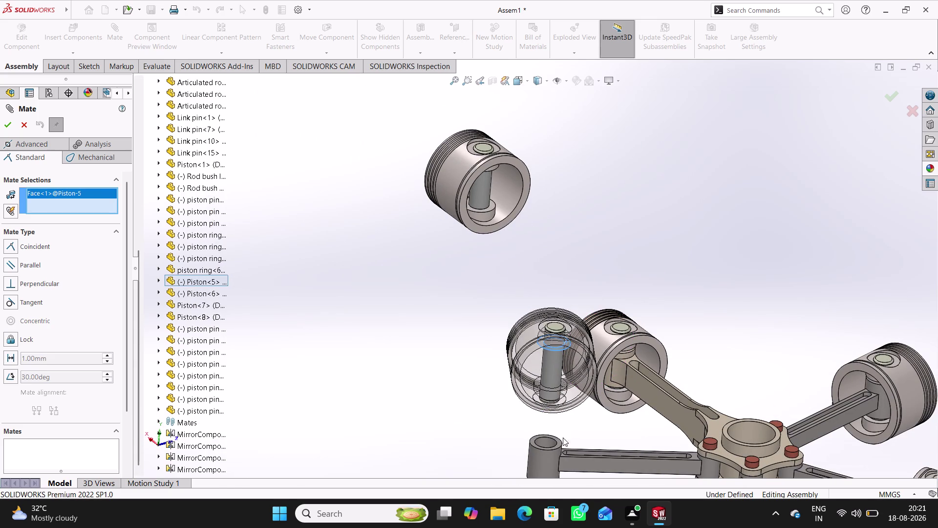
scroll(down, 3)
click(556, 393)
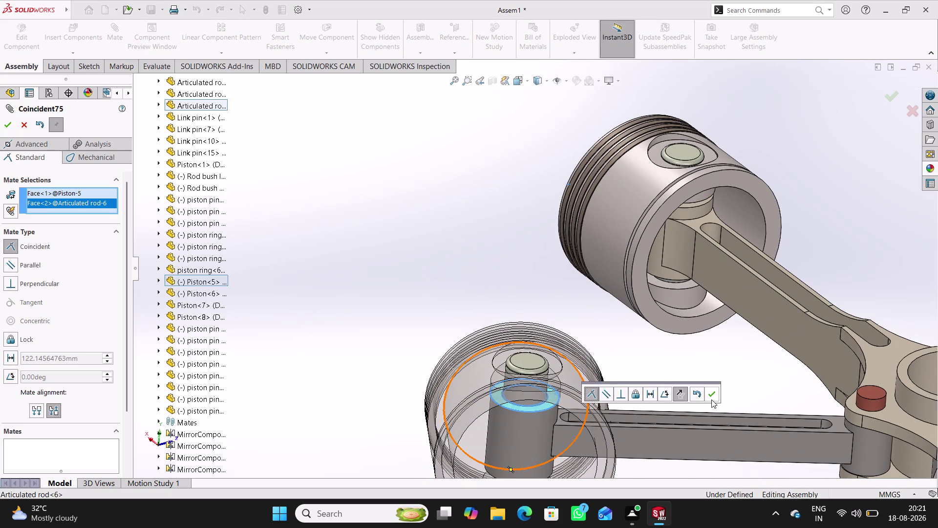
Make the mate a Distance mate of 3 and accept it as Distance19.
click(646, 393)
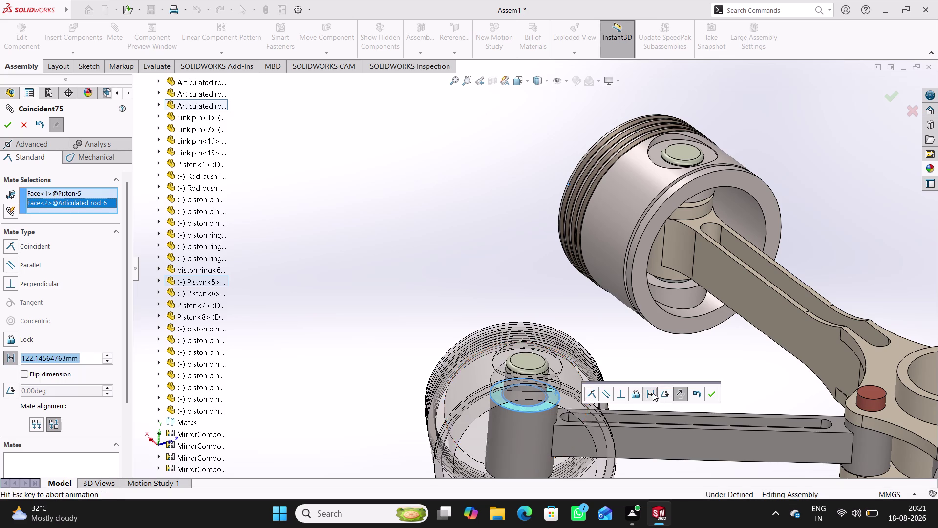
key(3)
key(Return)
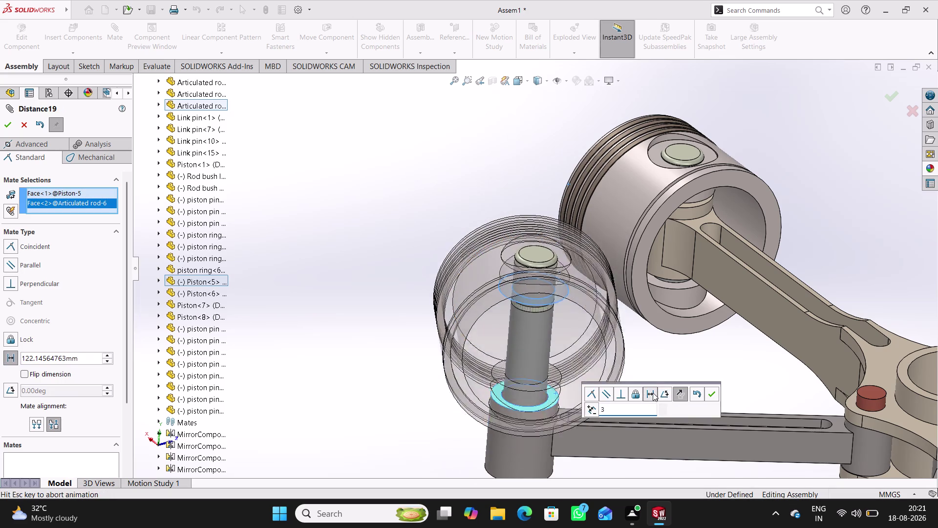
key(Return)
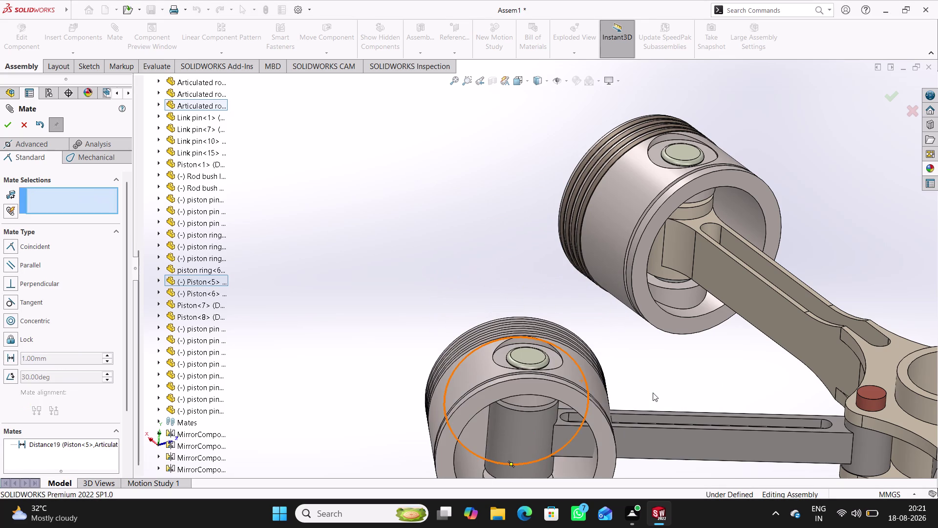
click(447, 326)
scroll(up, 3)
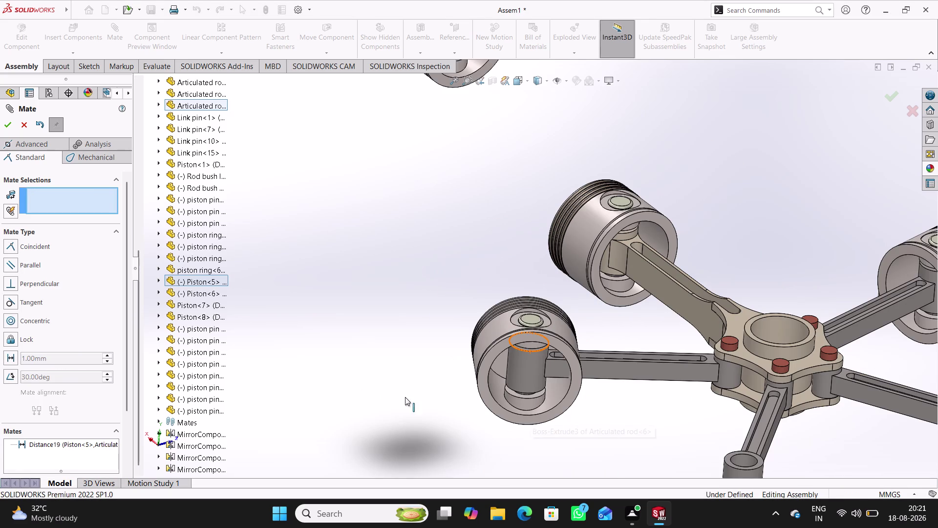
Mate Piston 5's Right Plane parallel to articulated rod 6's face with flipped alignment, creating Parallel12.
scroll(down, 3)
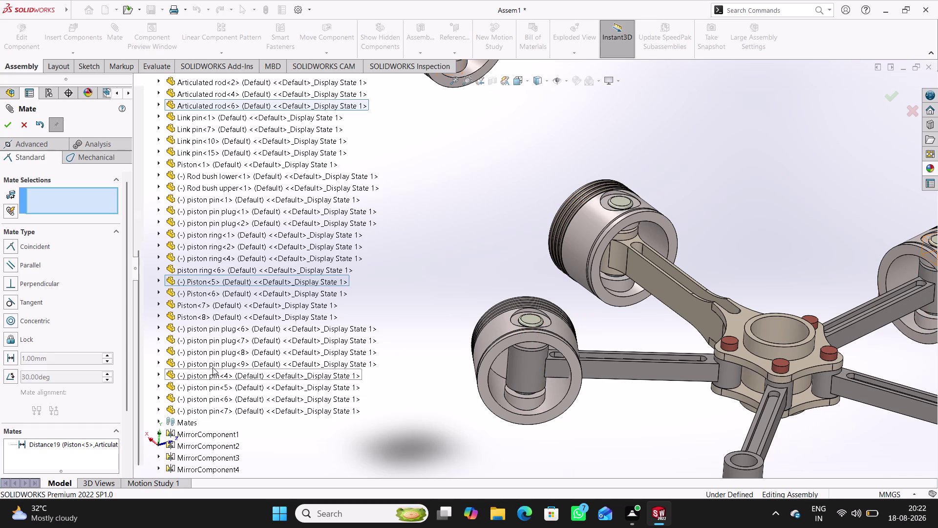
scroll(down, 3)
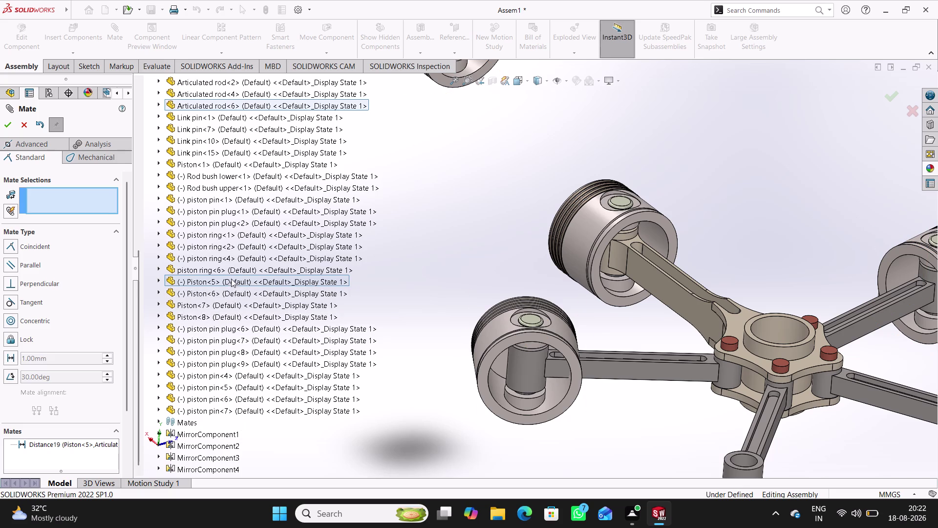
click(159, 278)
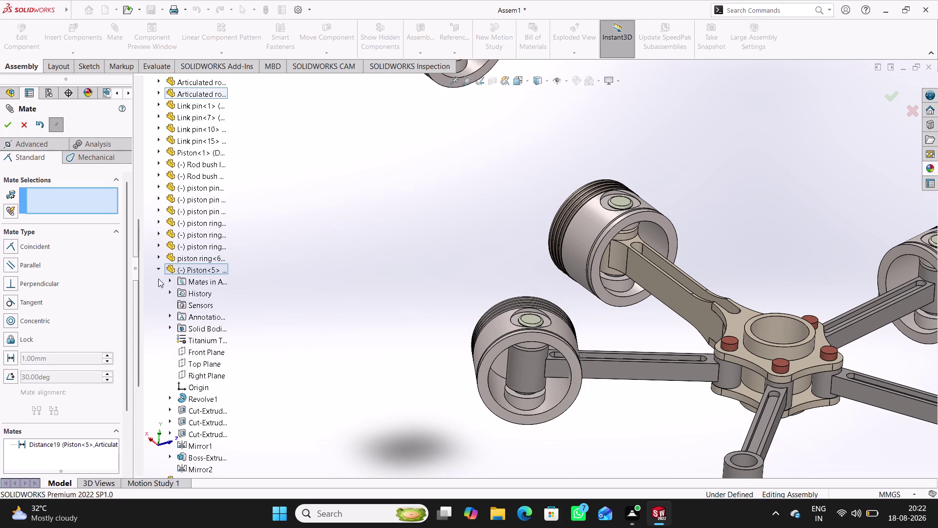
click(204, 371)
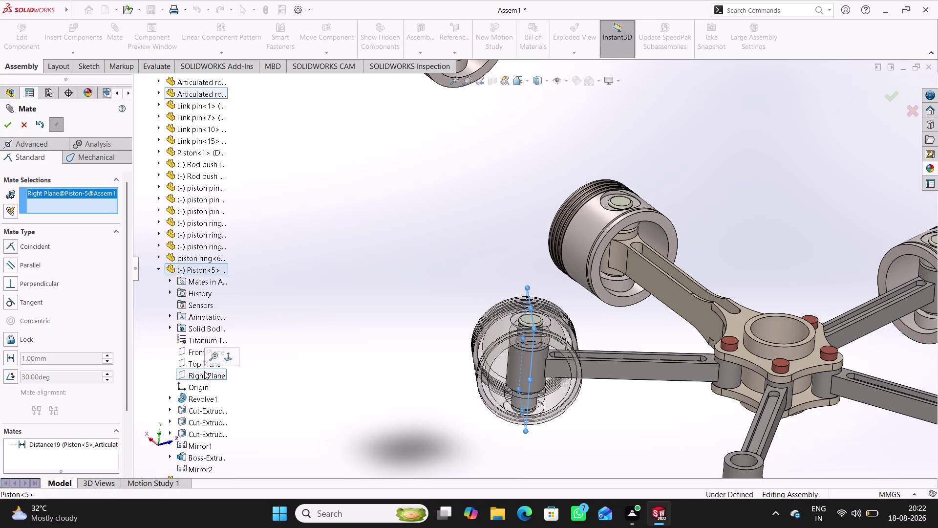
click(647, 367)
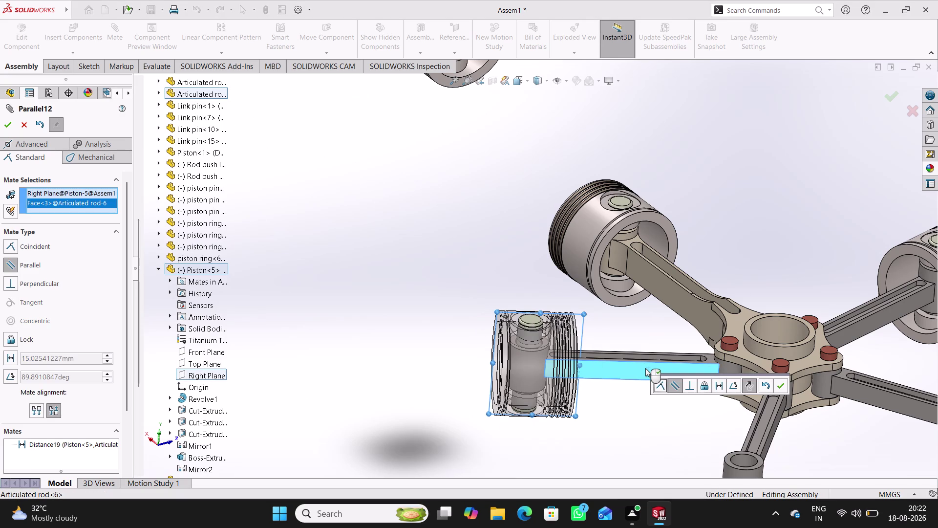
click(745, 386)
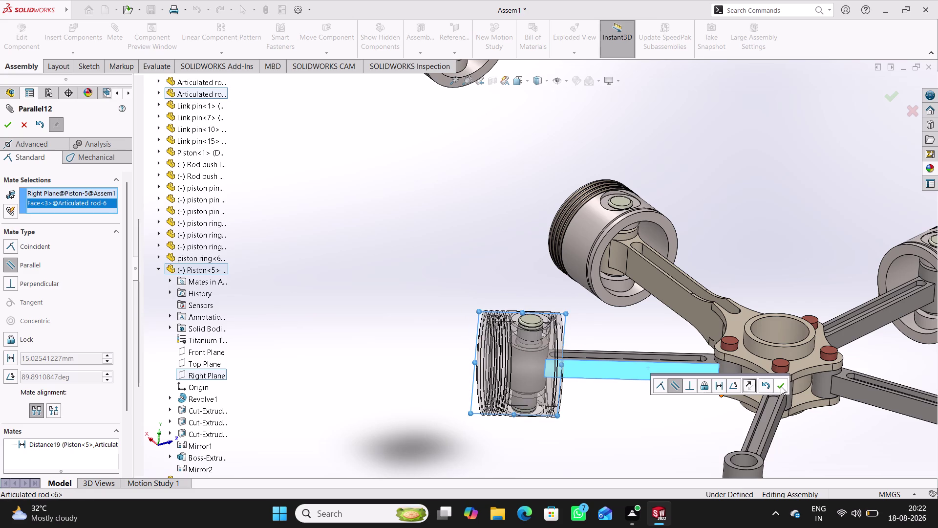
click(777, 386)
click(627, 407)
middle_drag(604, 408, 604, 403)
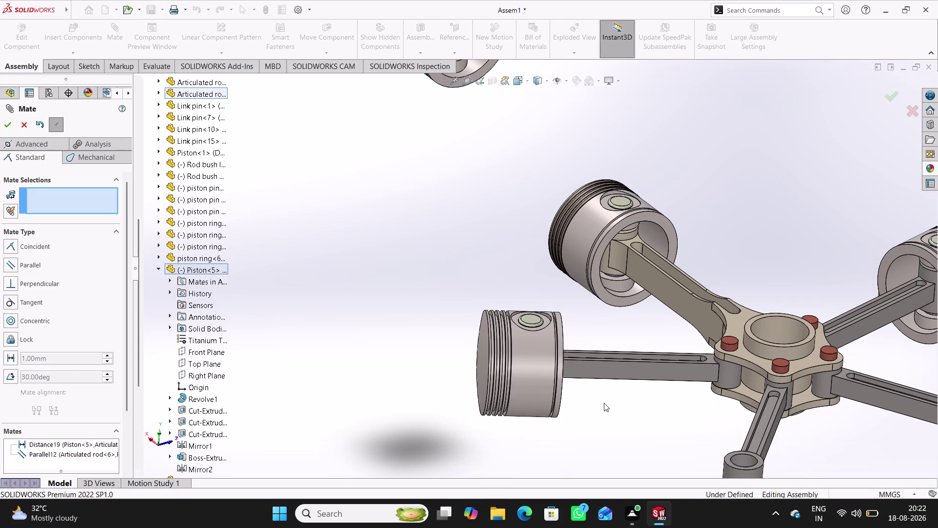
Mate piston pin 4's cylindrical face concentric with articulated rod 4's pin axis, creating Concentric48.
middle_drag(604, 403, 604, 402)
scroll(up, 3)
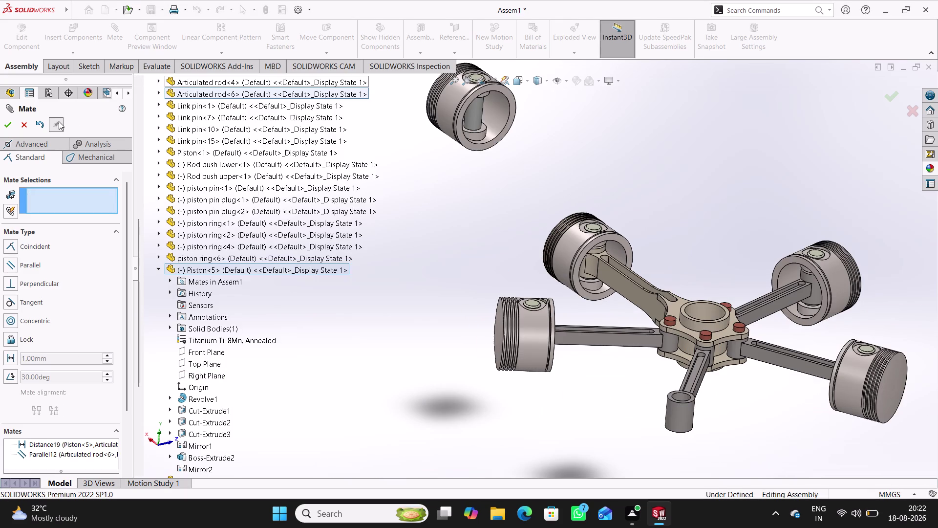
click(478, 114)
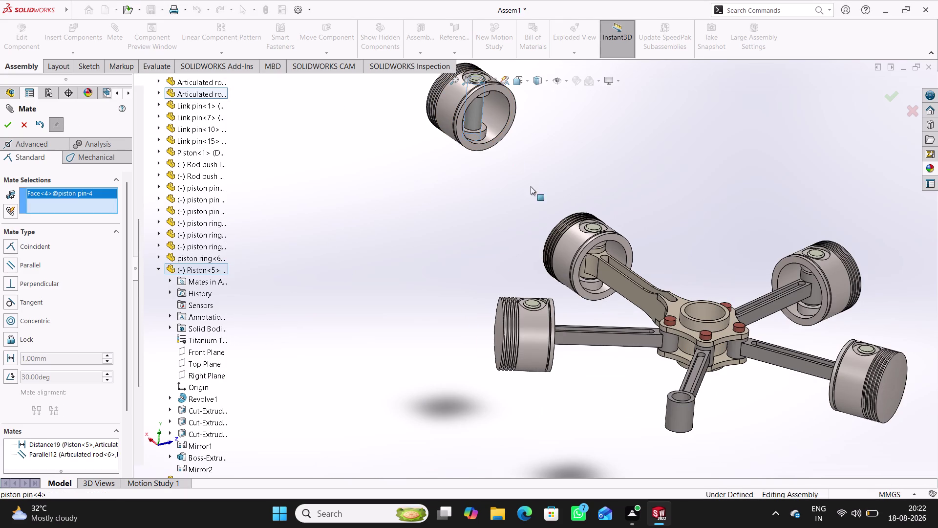
click(681, 396)
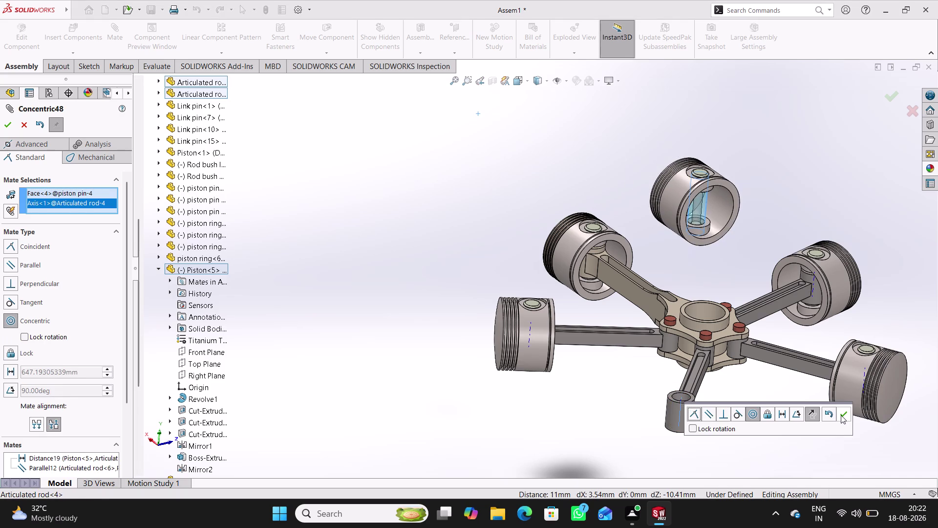
click(840, 415)
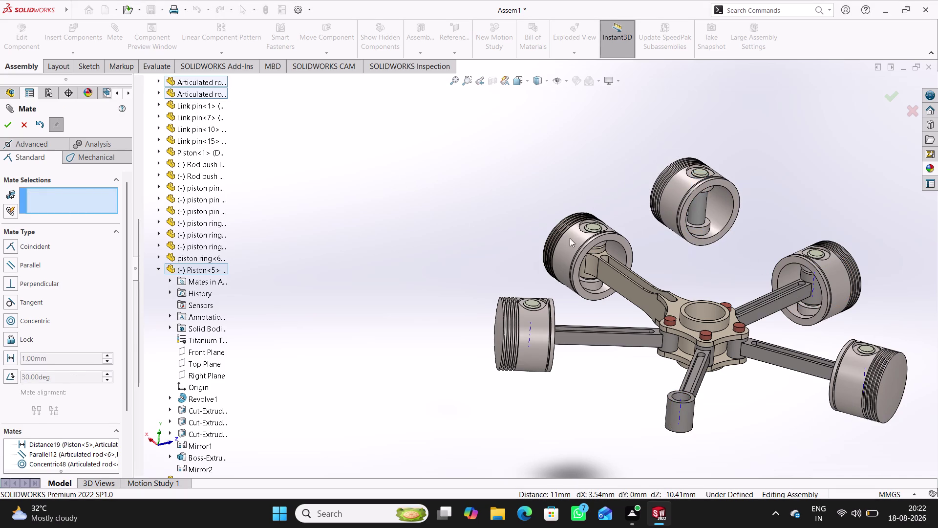
middle_drag(701, 278, 667, 207)
scroll(down, 3)
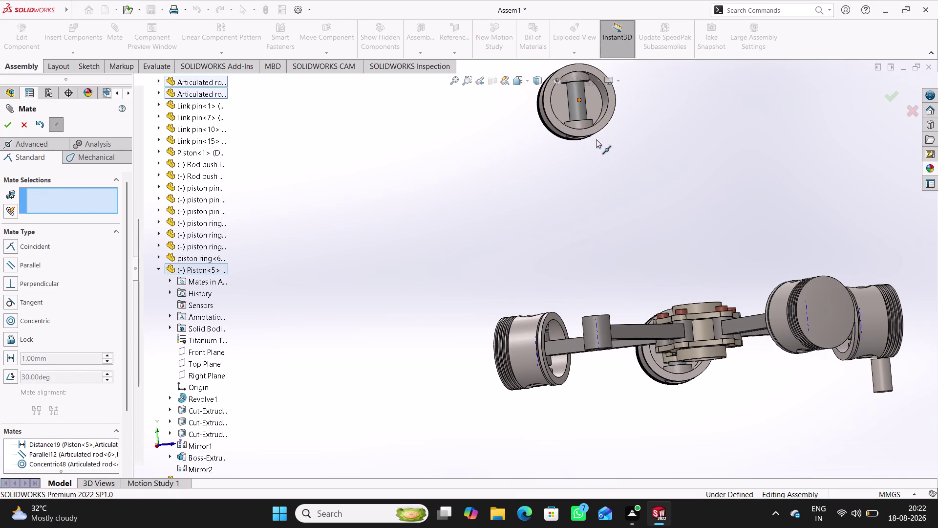
Turn the view onto the floating top piston and select a face of Piston 6.
scroll(down, 3)
scroll(down, 3)
middle_drag(570, 124, 572, 140)
middle_drag(562, 138, 557, 111)
scroll(up, 3)
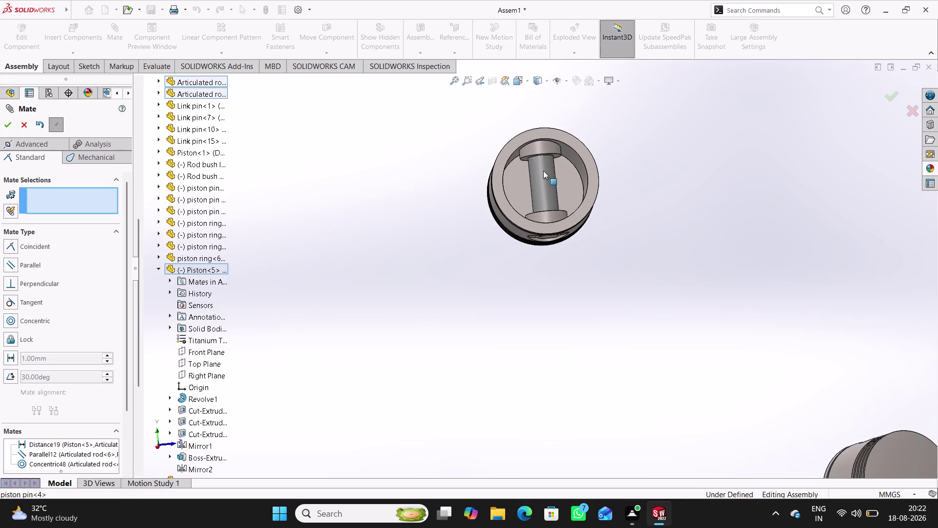
scroll(down, 3)
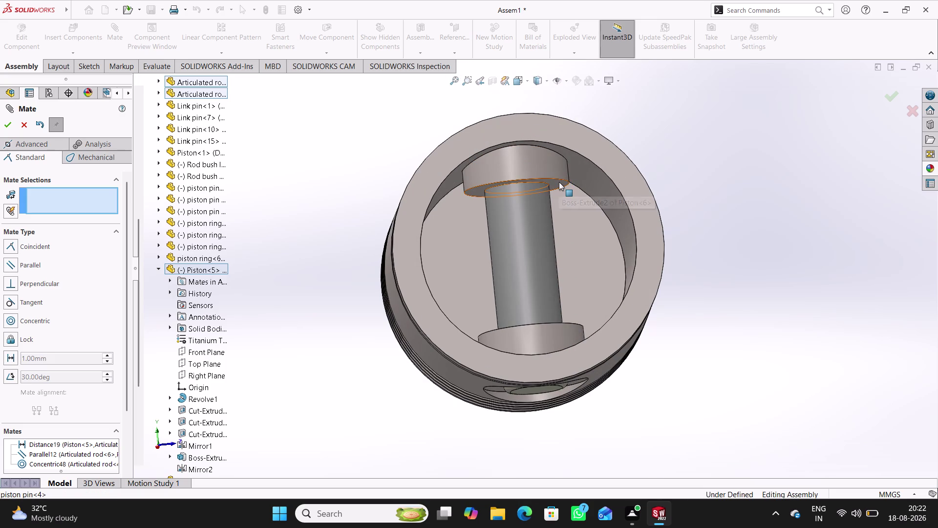
click(559, 182)
Add articulated rod 4's end face as the second selection for the Piston 6 mate.
scroll(up, 3)
scroll(up, 3)
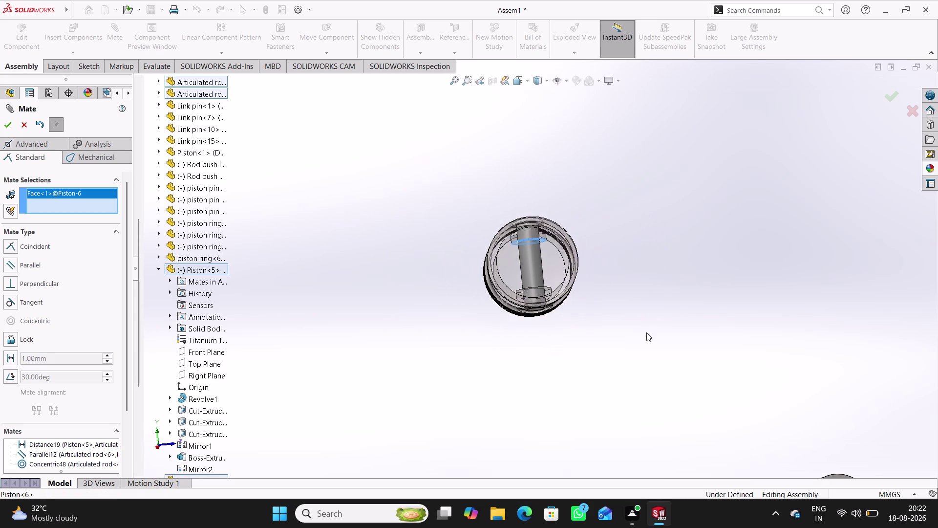
scroll(up, 3)
scroll(up, 3)
middle_drag(580, 342, 584, 449)
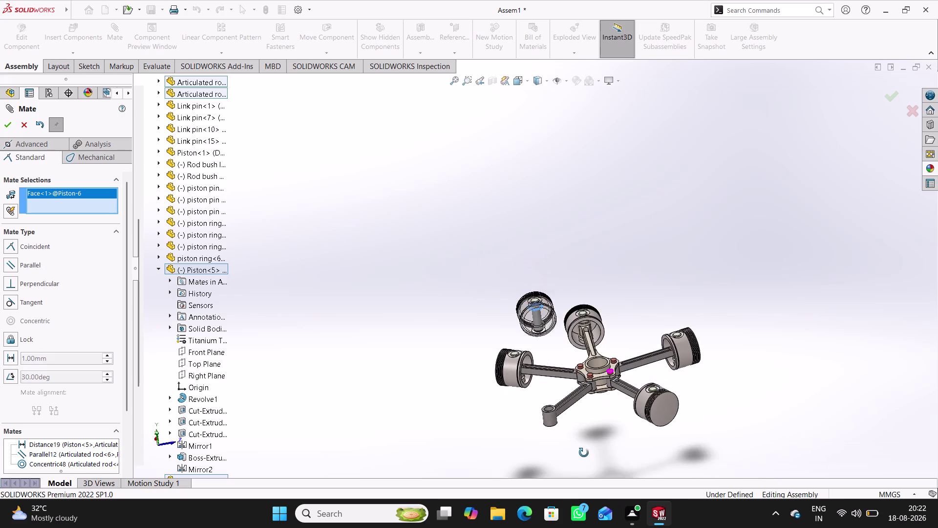
middle_drag(584, 449, 584, 460)
scroll(down, 3)
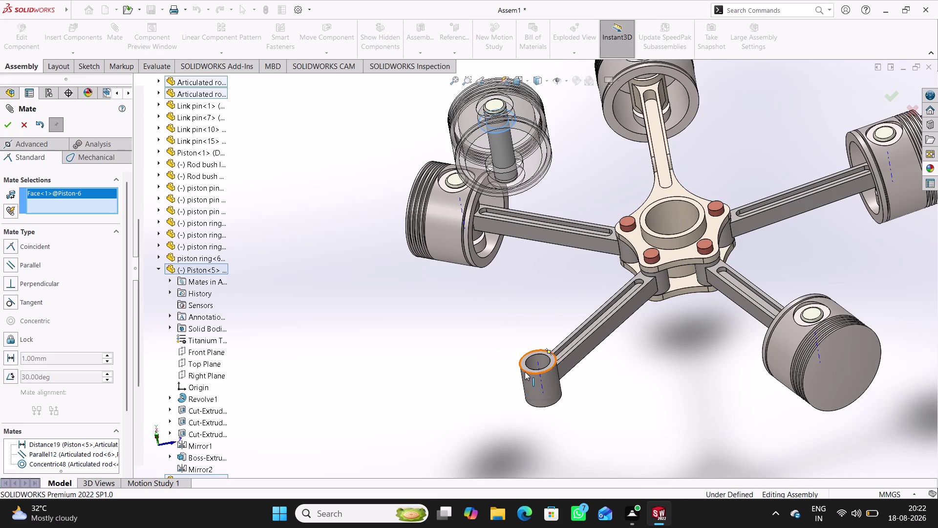
scroll(down, 3)
click(553, 341)
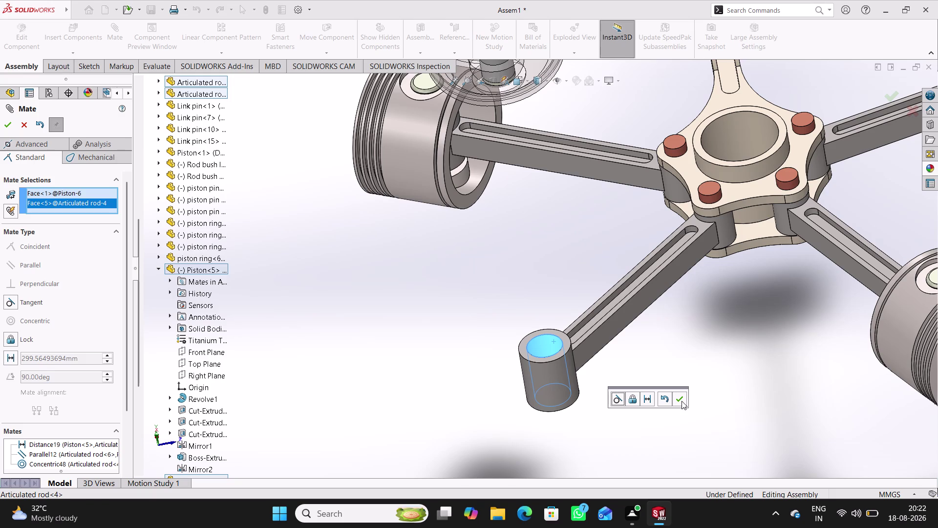
click(680, 401)
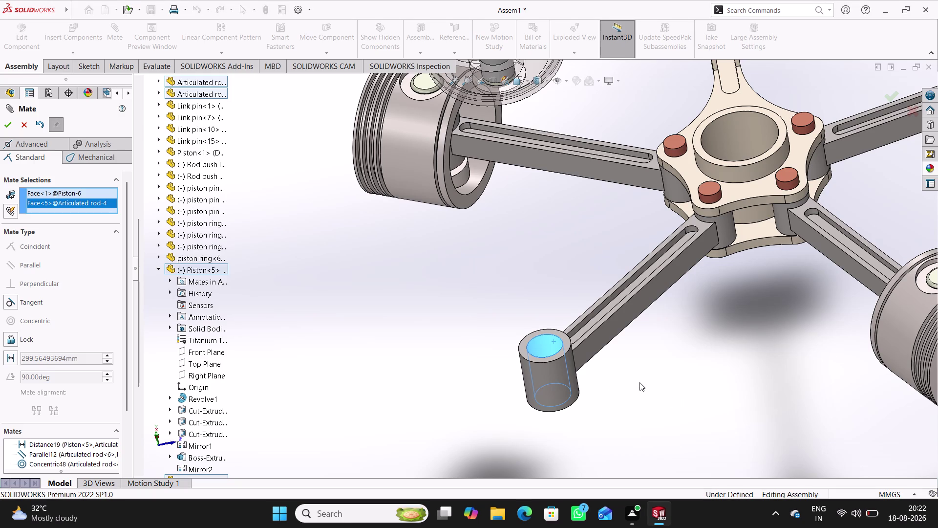
scroll(up, 3)
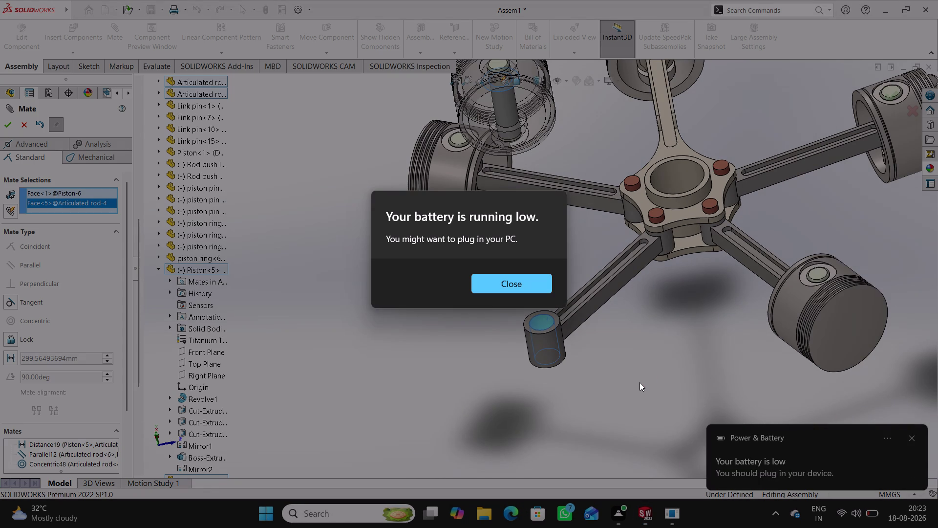
click(912, 439)
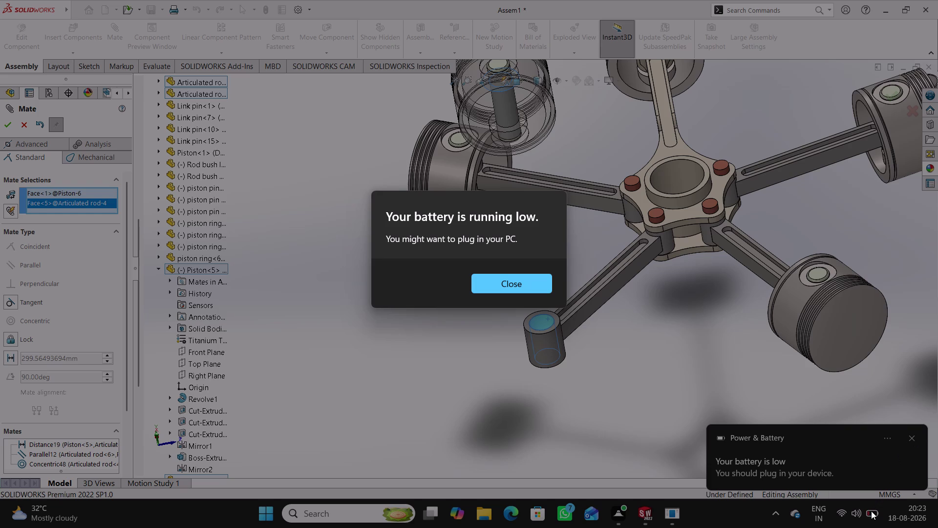